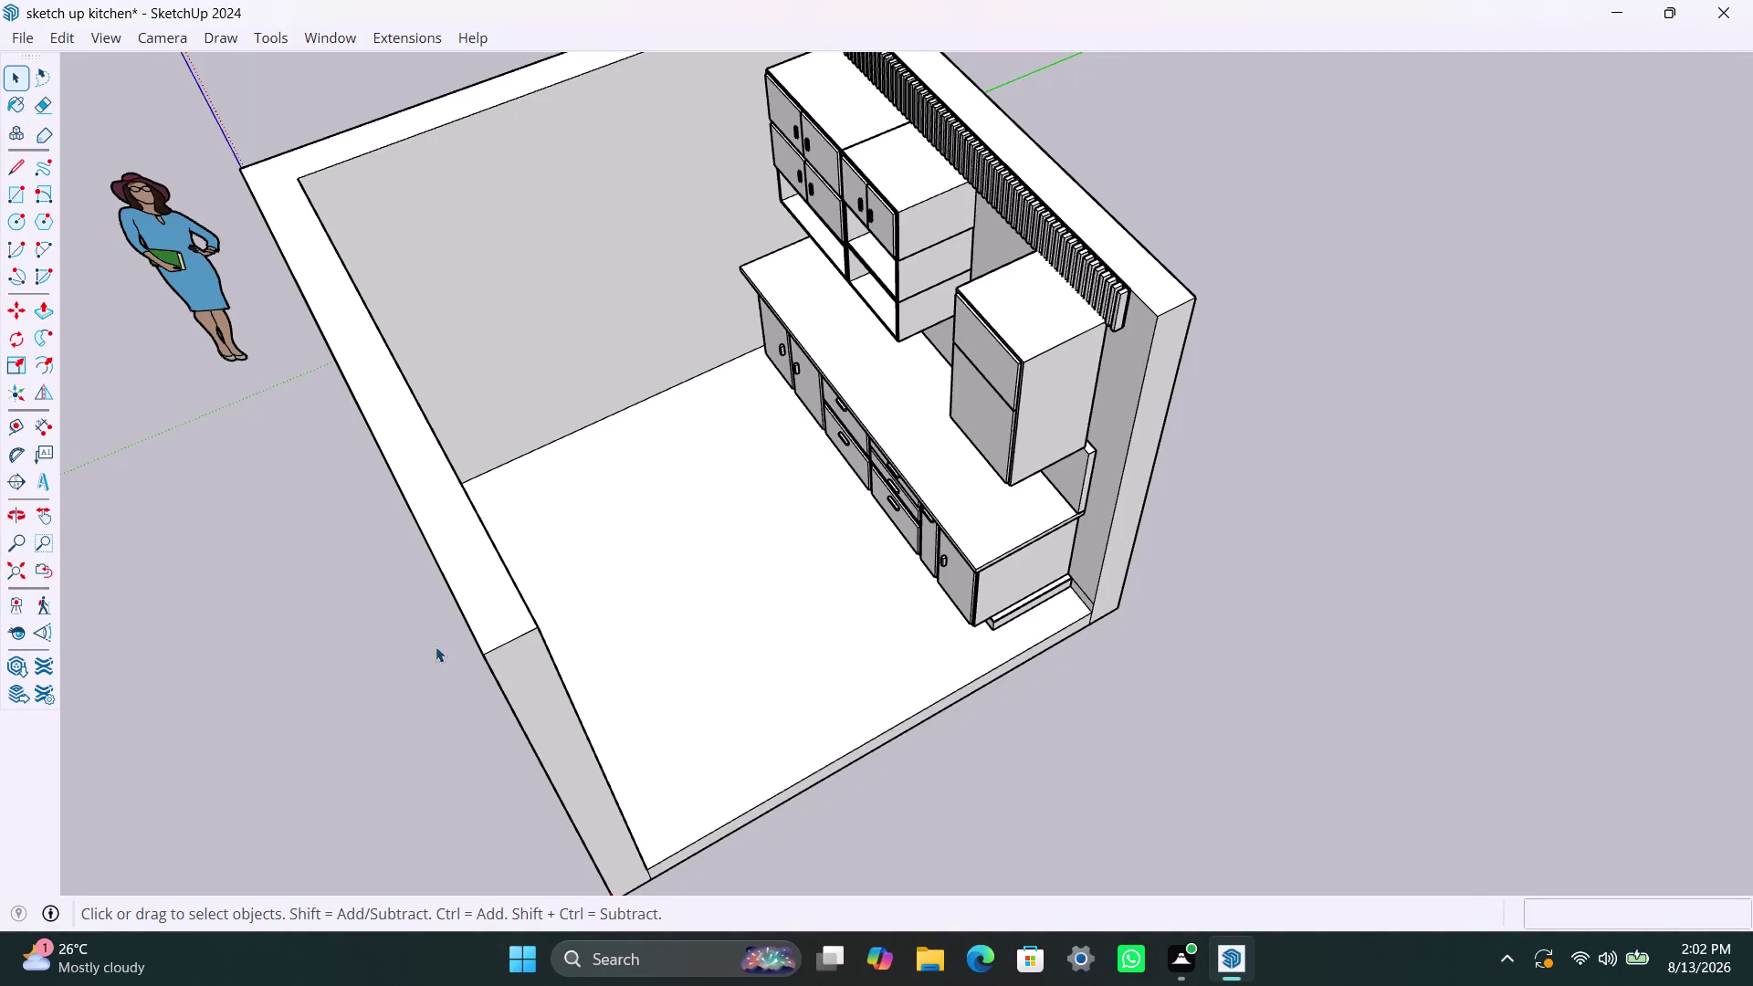
Frame the floor corner by the cabinet end and place a first guide line across the floor.
middle_drag(540, 480, 1469, 582)
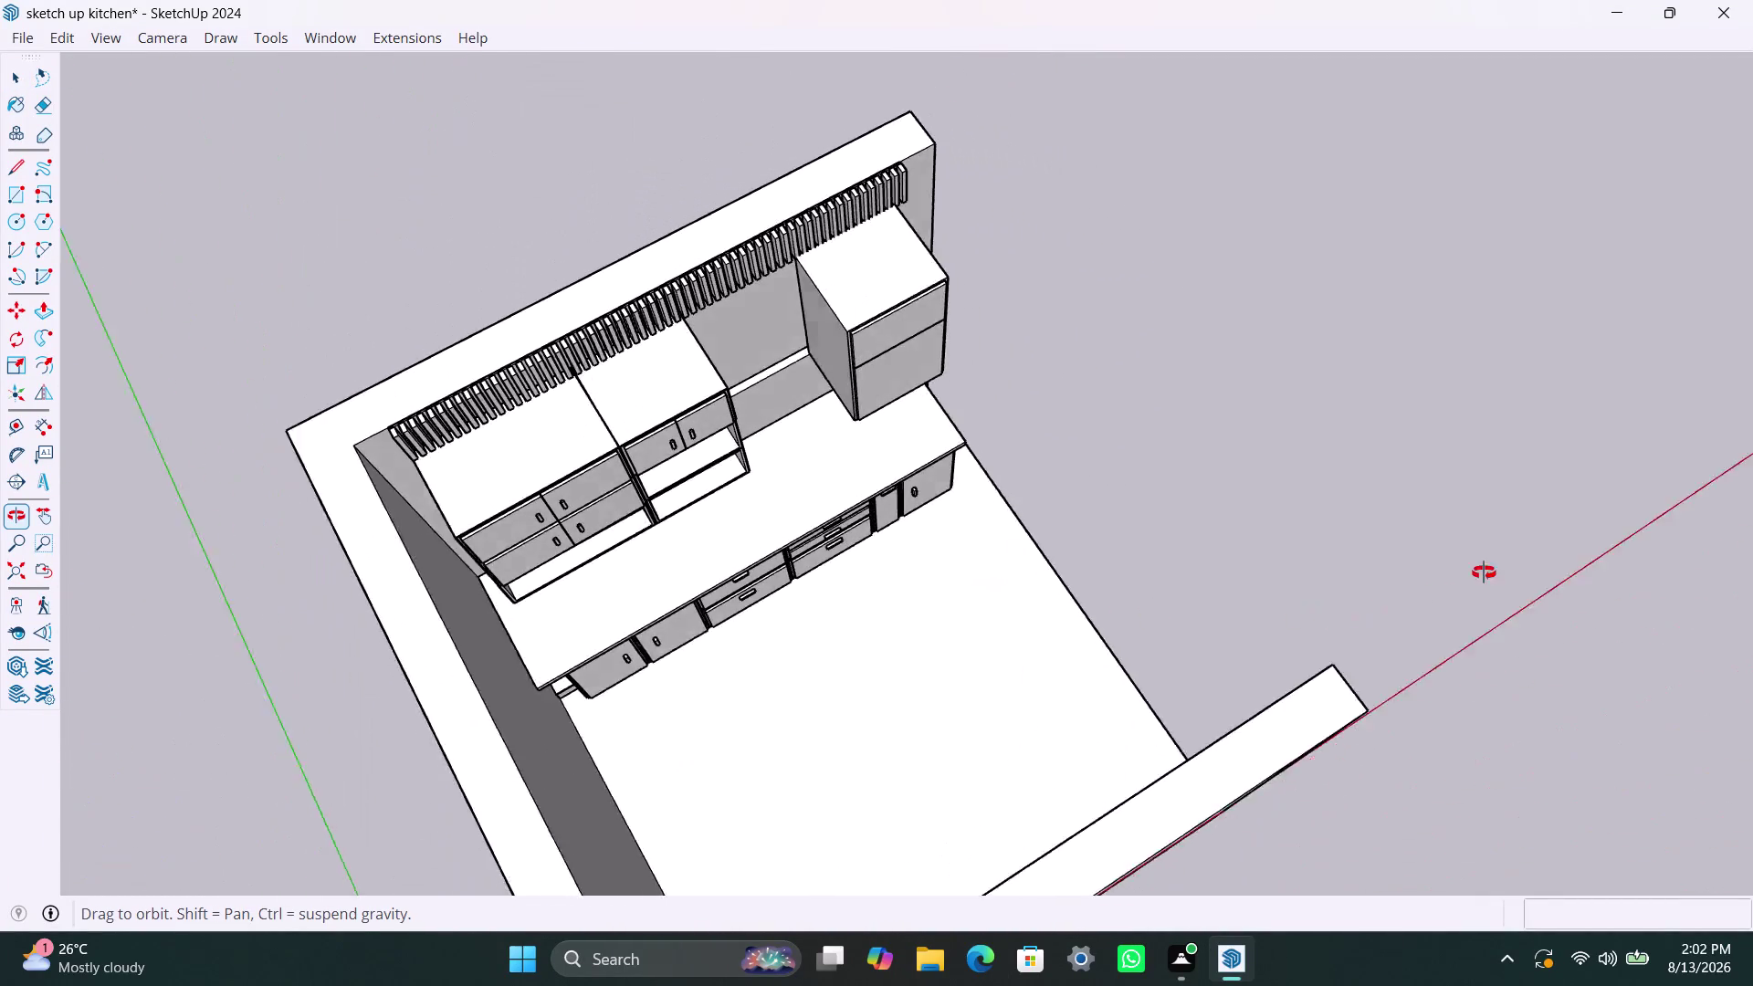
middle_drag(1469, 581, 1488, 568)
middle_drag(1246, 636, 1067, 812)
scroll(up, 3)
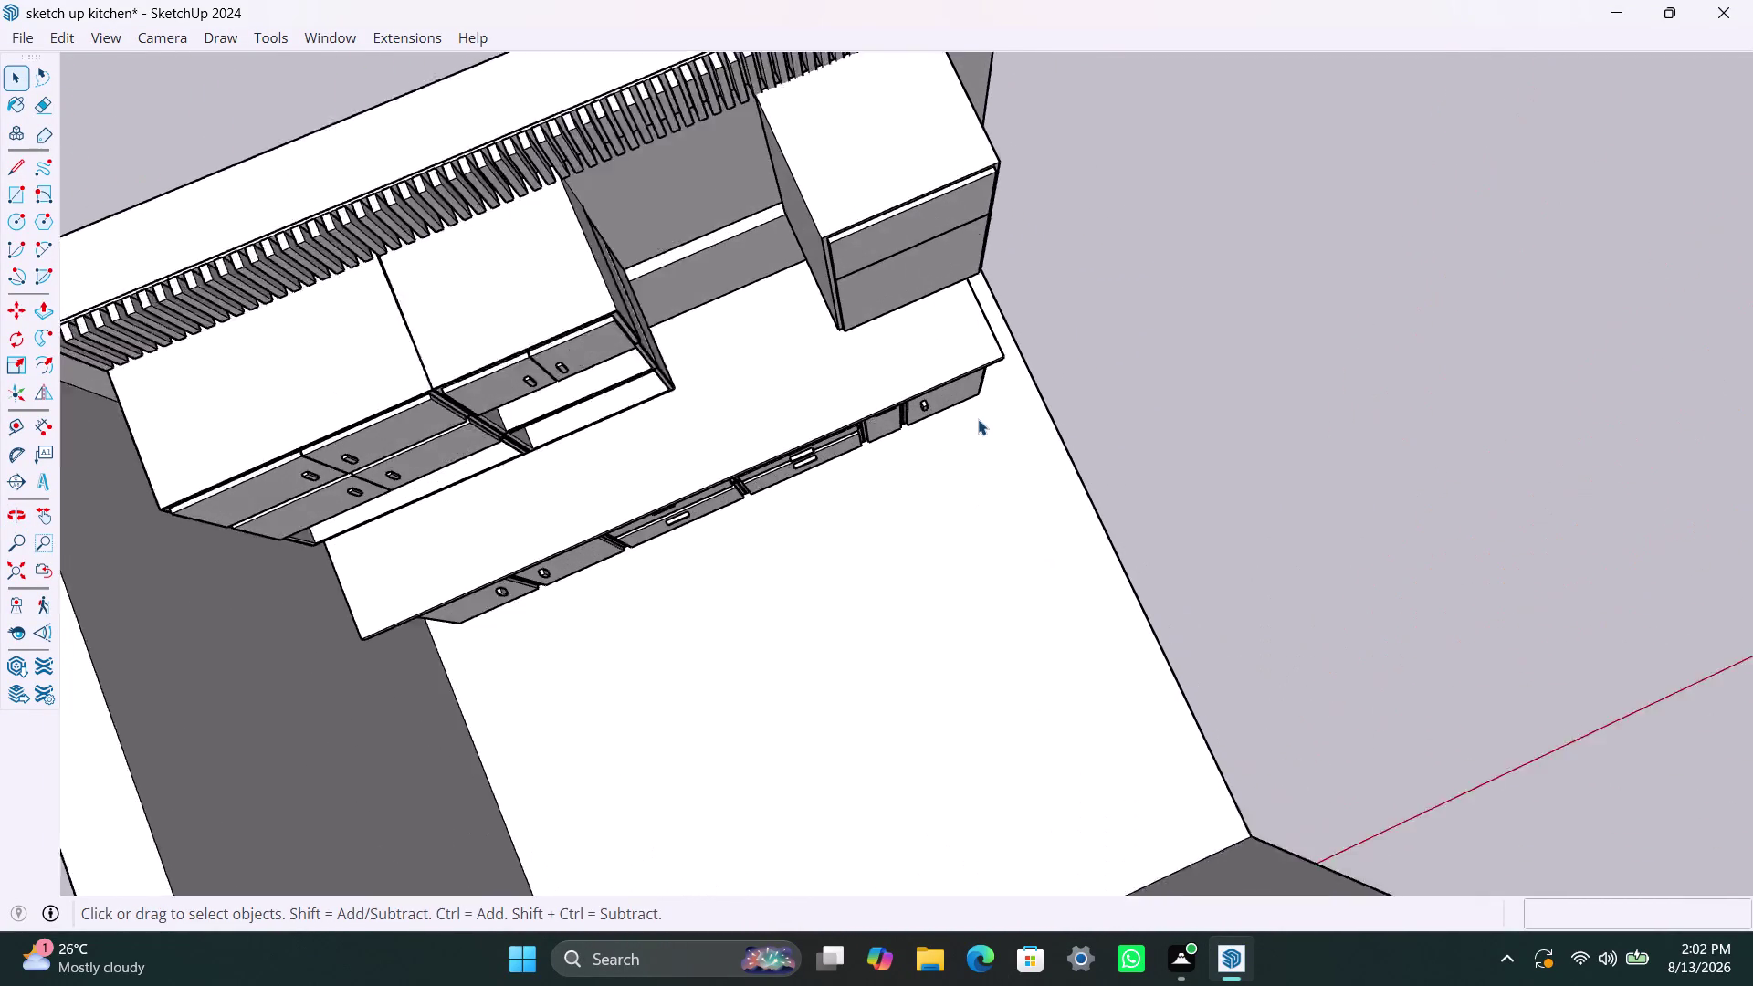
middle_drag(1083, 643, 652, 465)
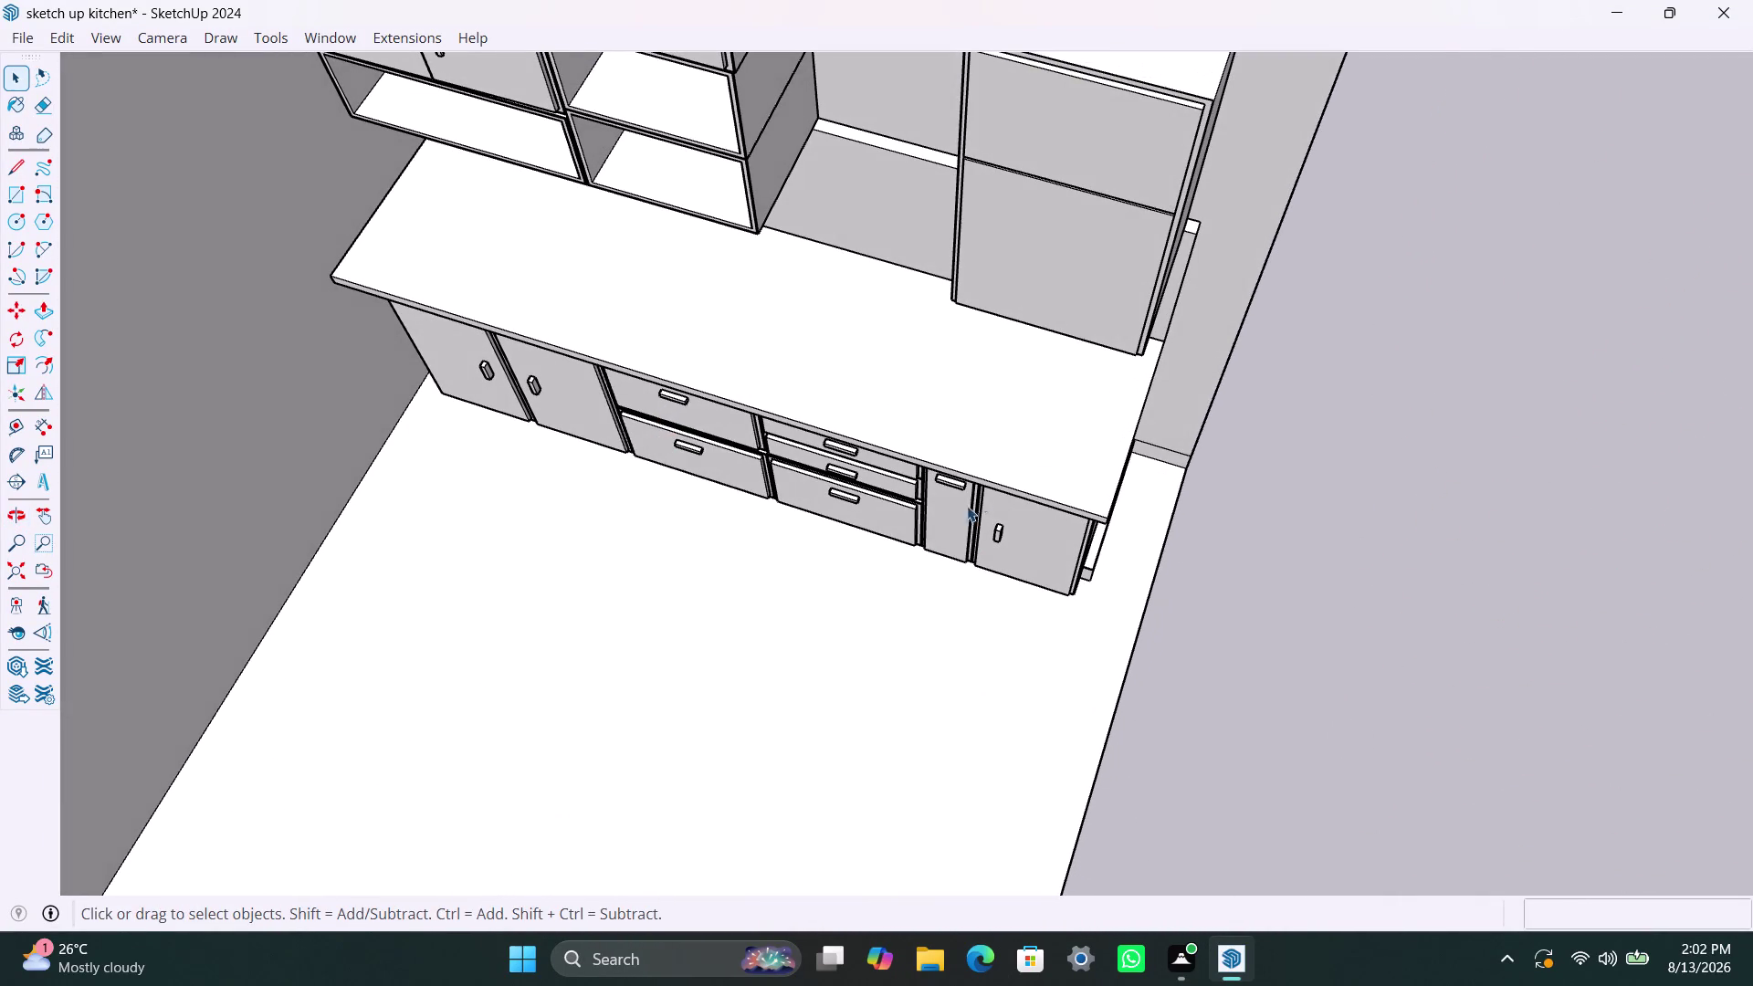
scroll(up, 3)
middle_drag(1111, 605, 1039, 601)
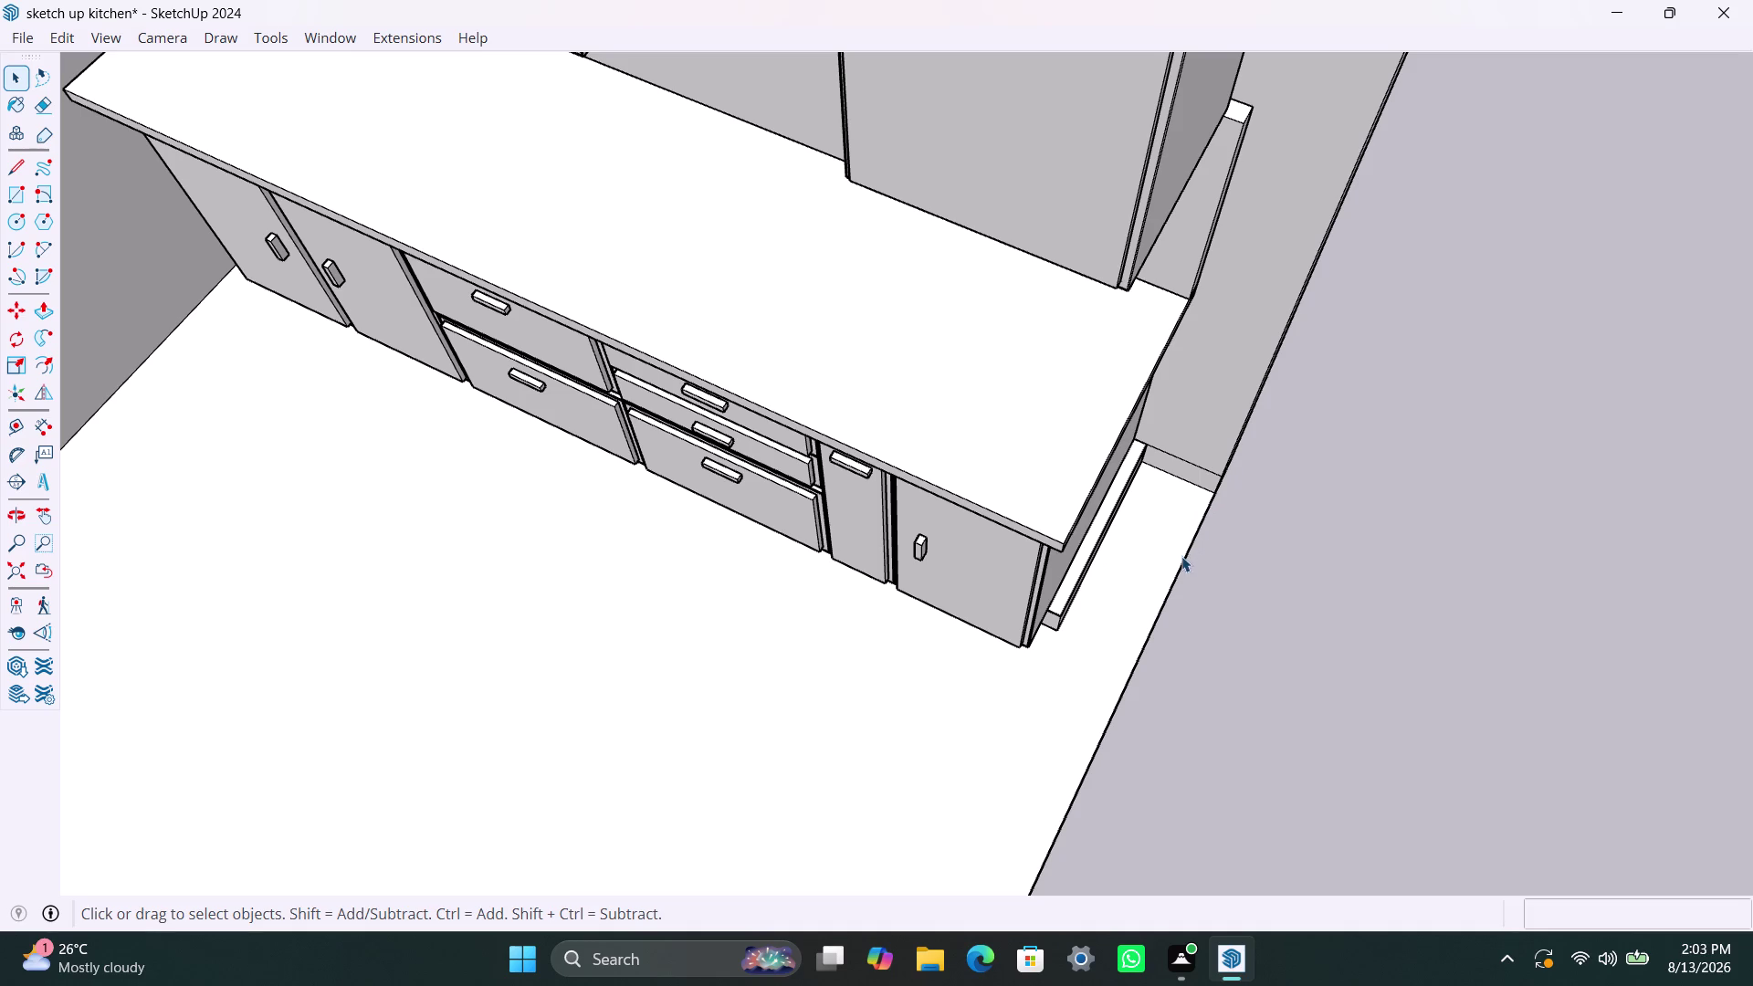
scroll(down, 3)
middle_drag(1262, 566, 1114, 538)
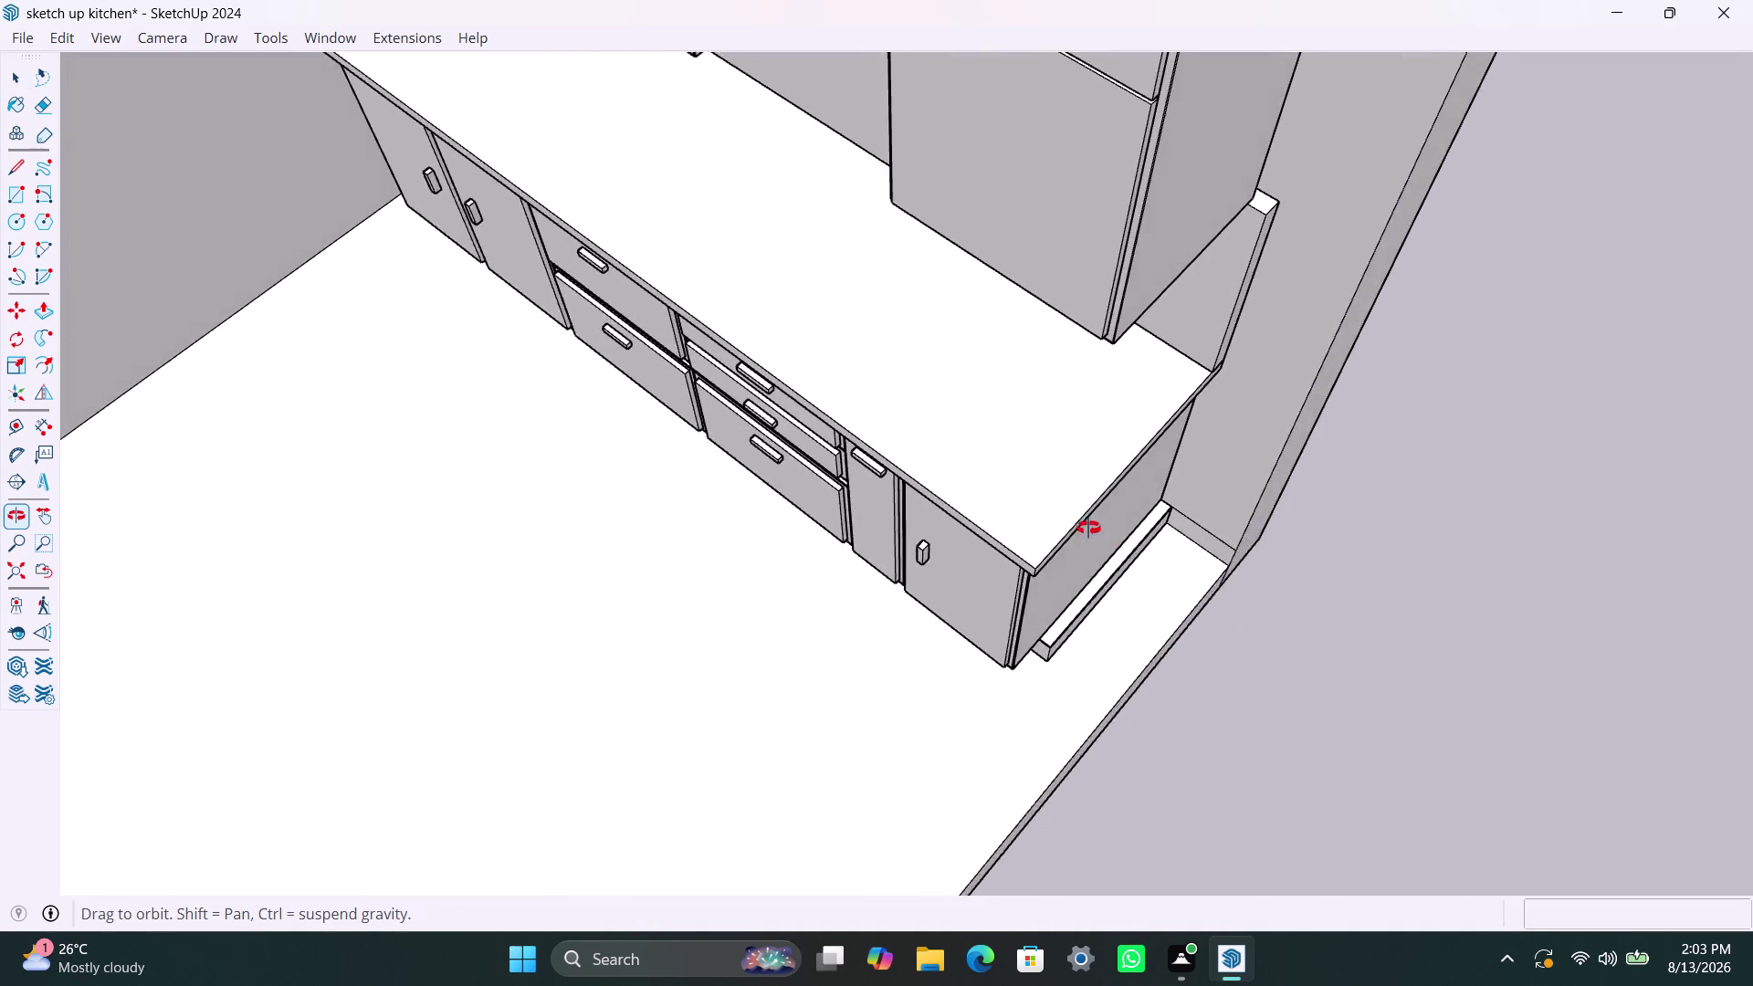
middle_drag(1114, 537, 1054, 518)
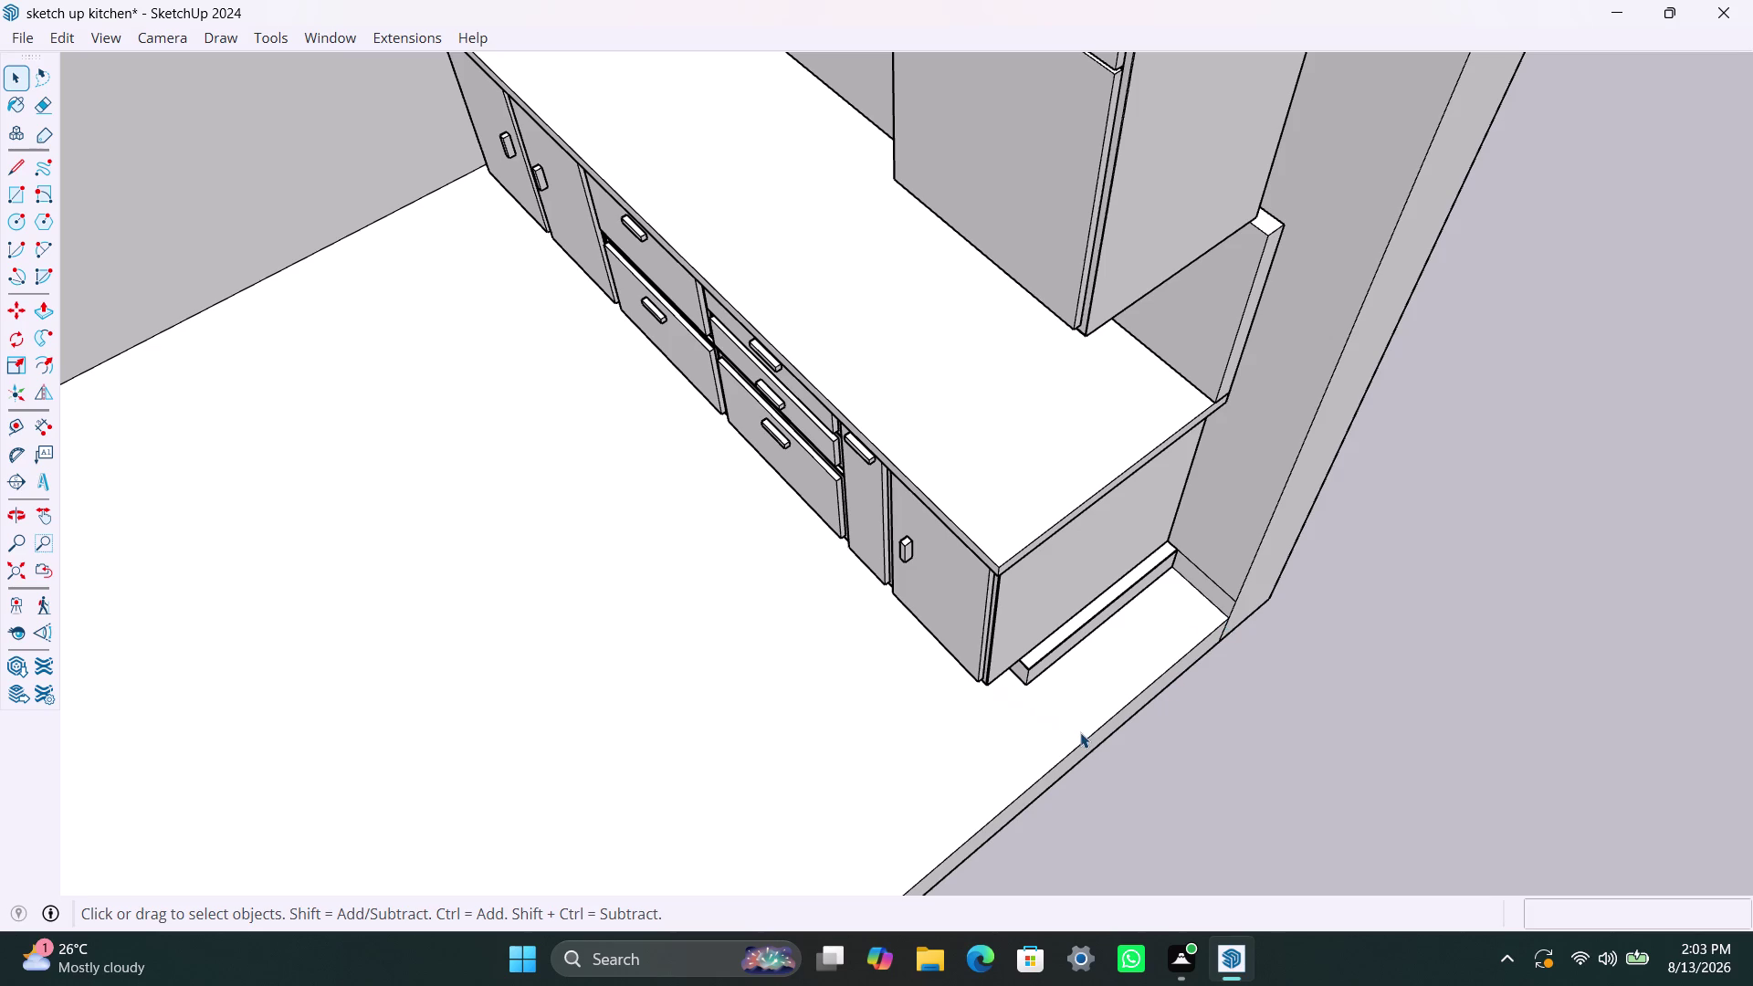
scroll(down, 3)
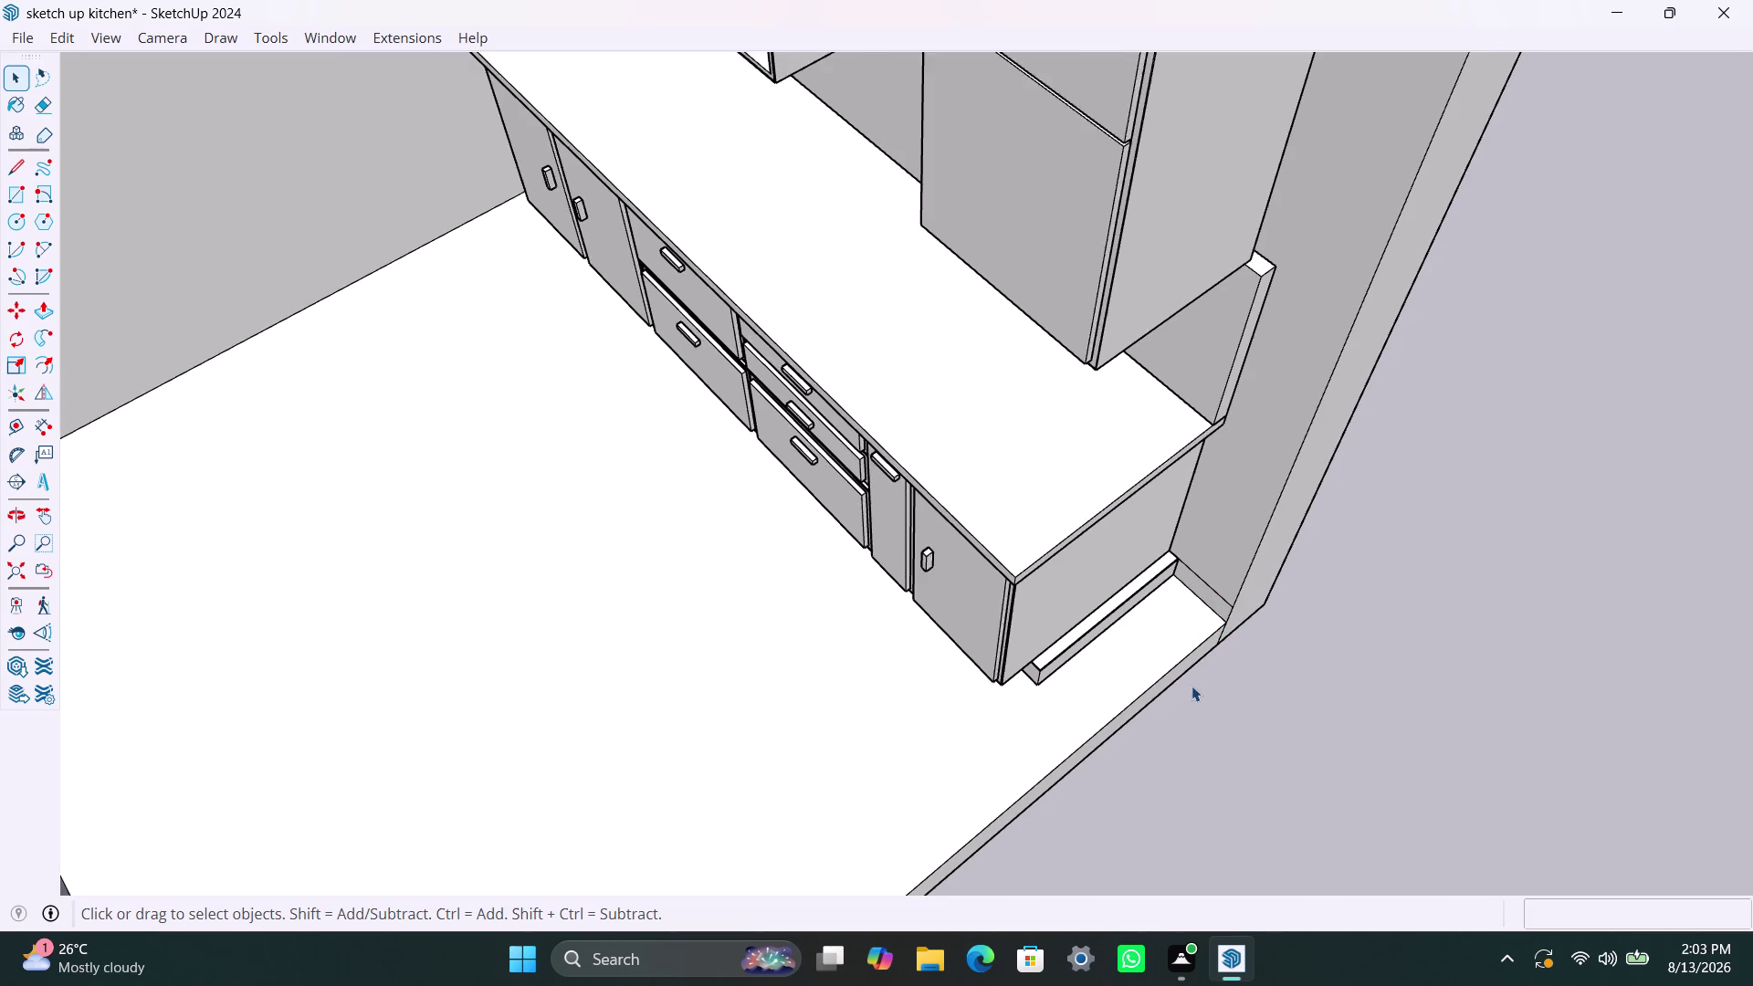
scroll(down, 3)
middle_drag(1199, 683, 1022, 606)
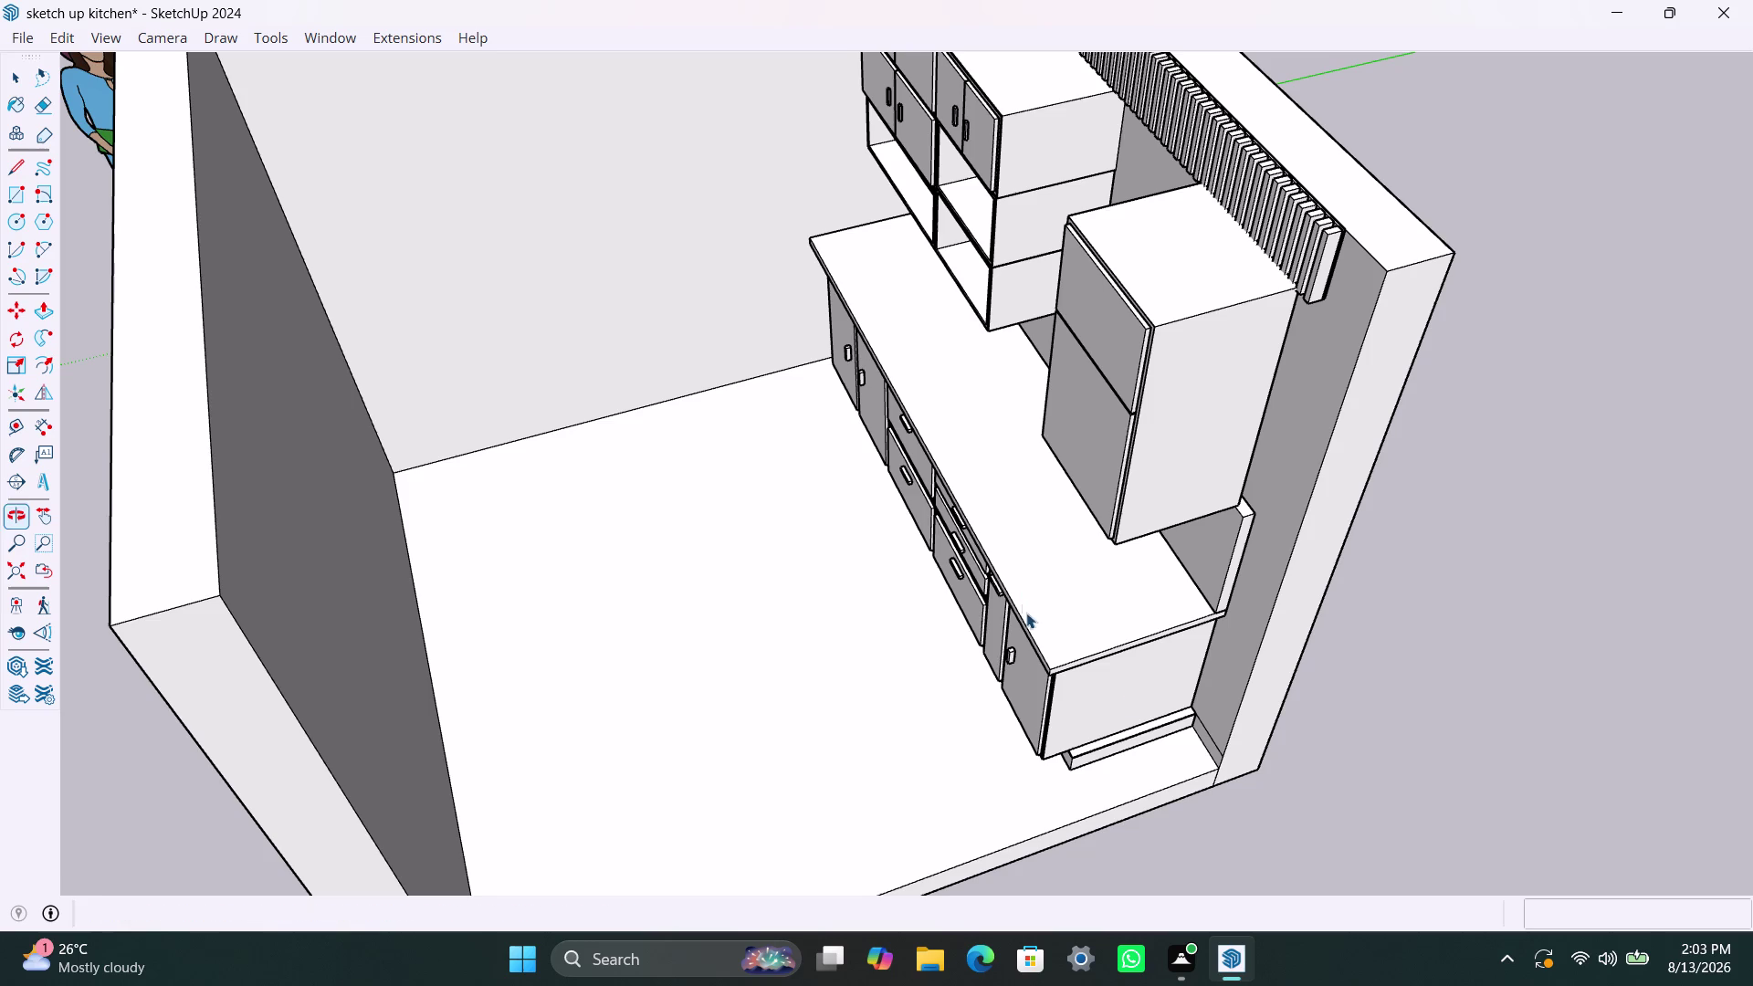
scroll(up, 3)
middle_drag(1244, 710, 1153, 707)
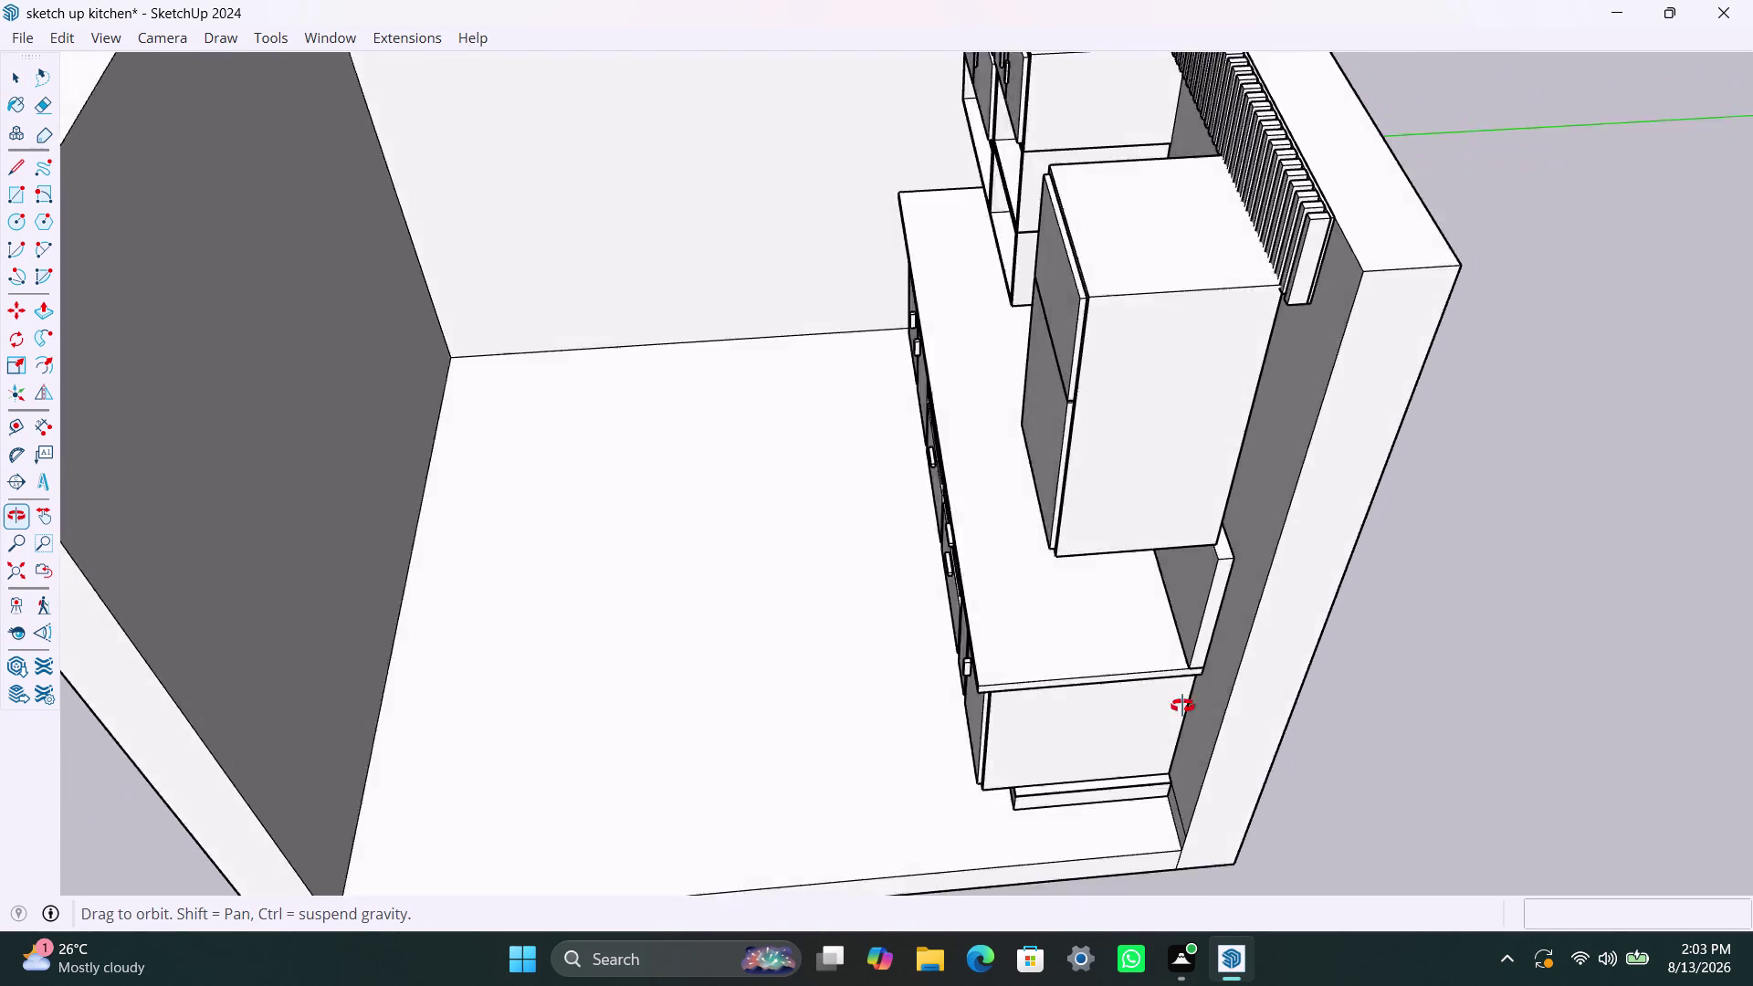
middle_drag(1153, 706, 1435, 709)
scroll(up, 3)
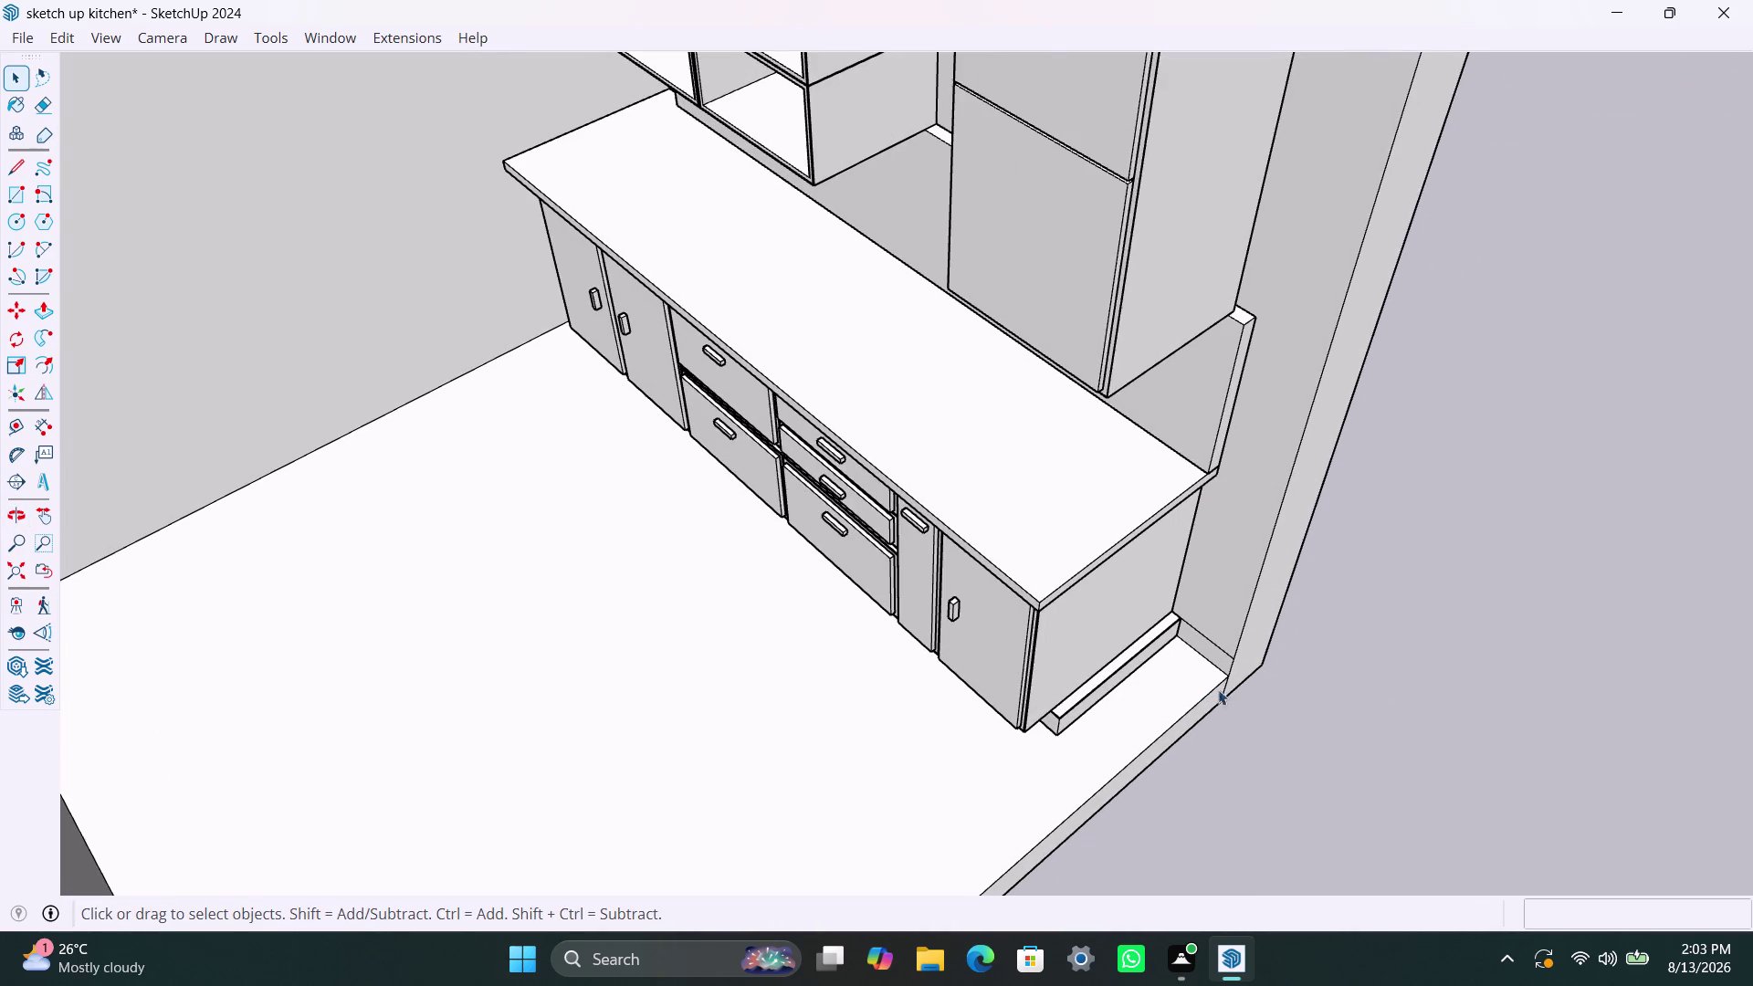
scroll(up, 3)
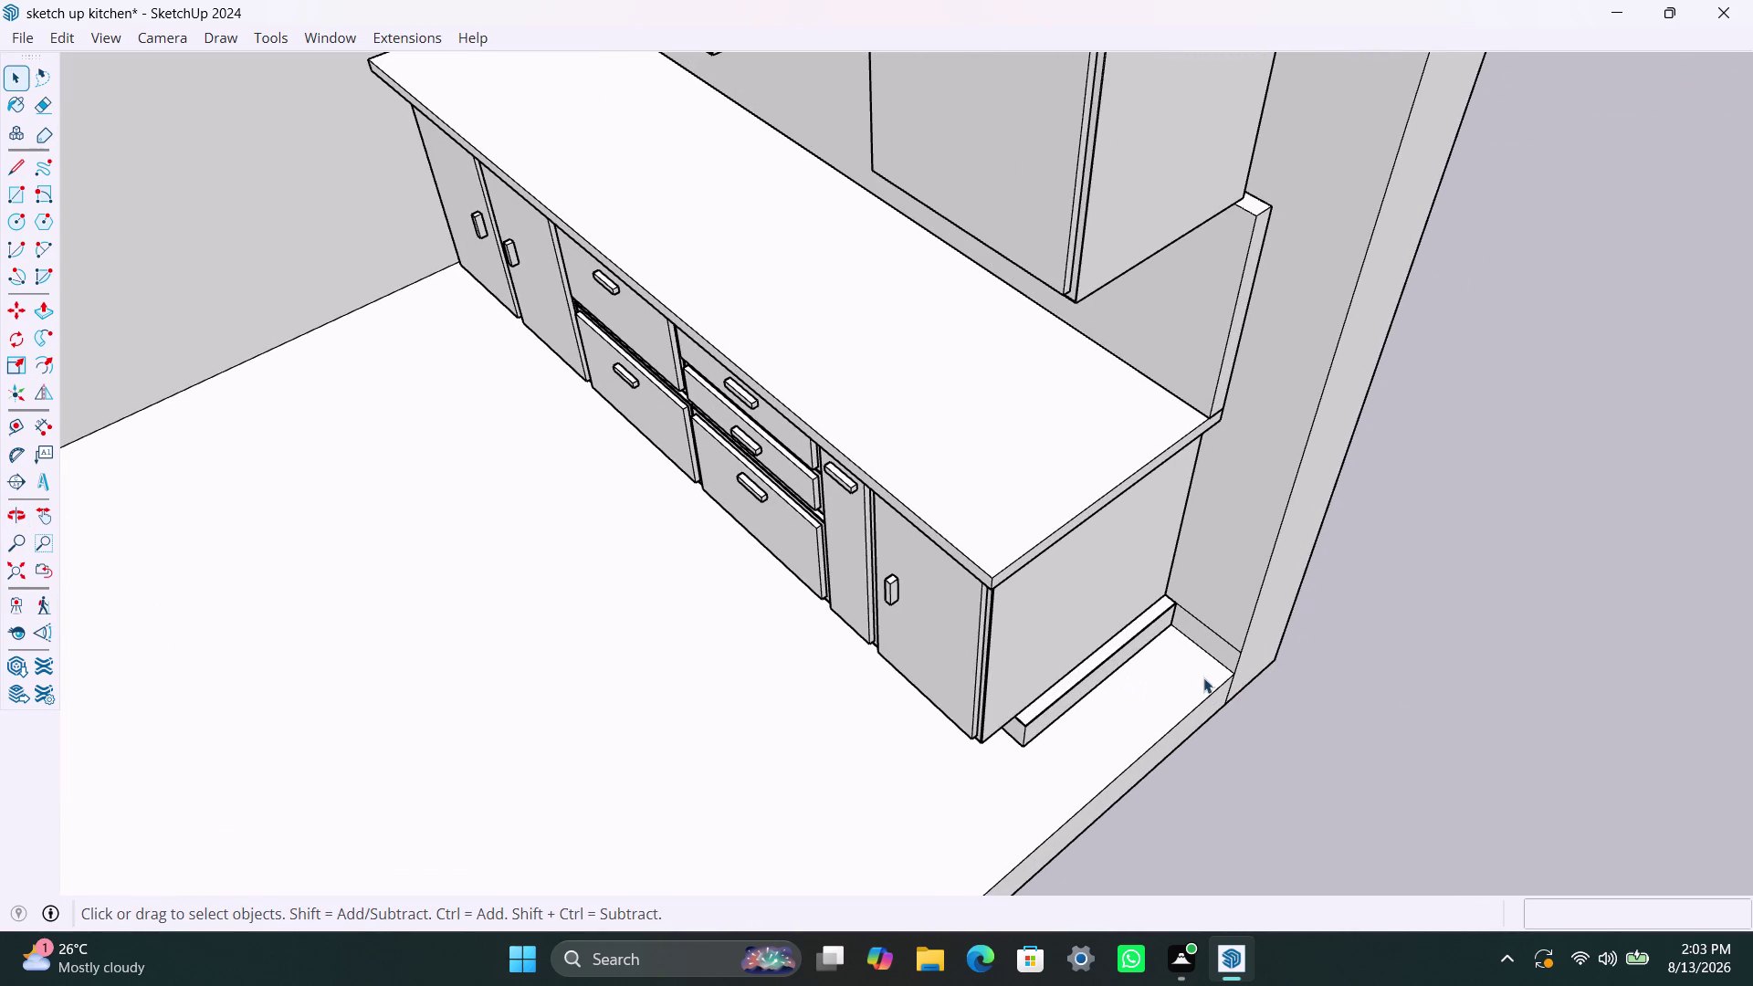
scroll(down, 3)
middle_drag(1217, 680, 1092, 623)
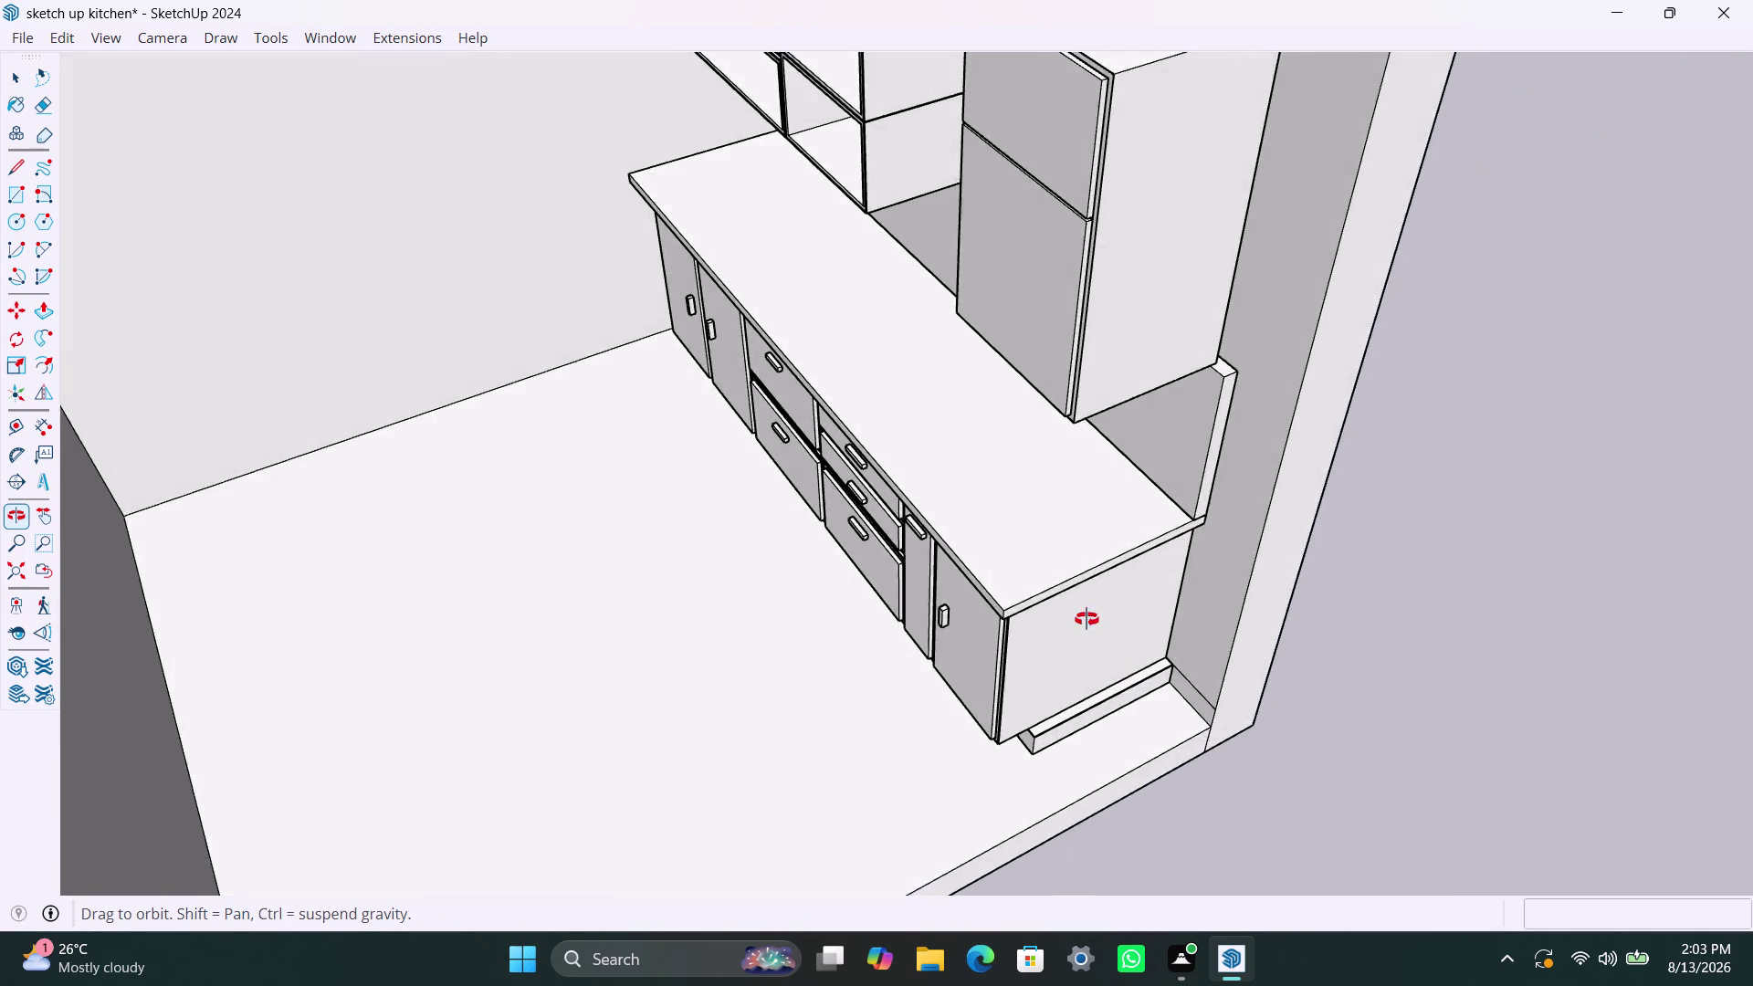
middle_drag(1091, 624, 1230, 747)
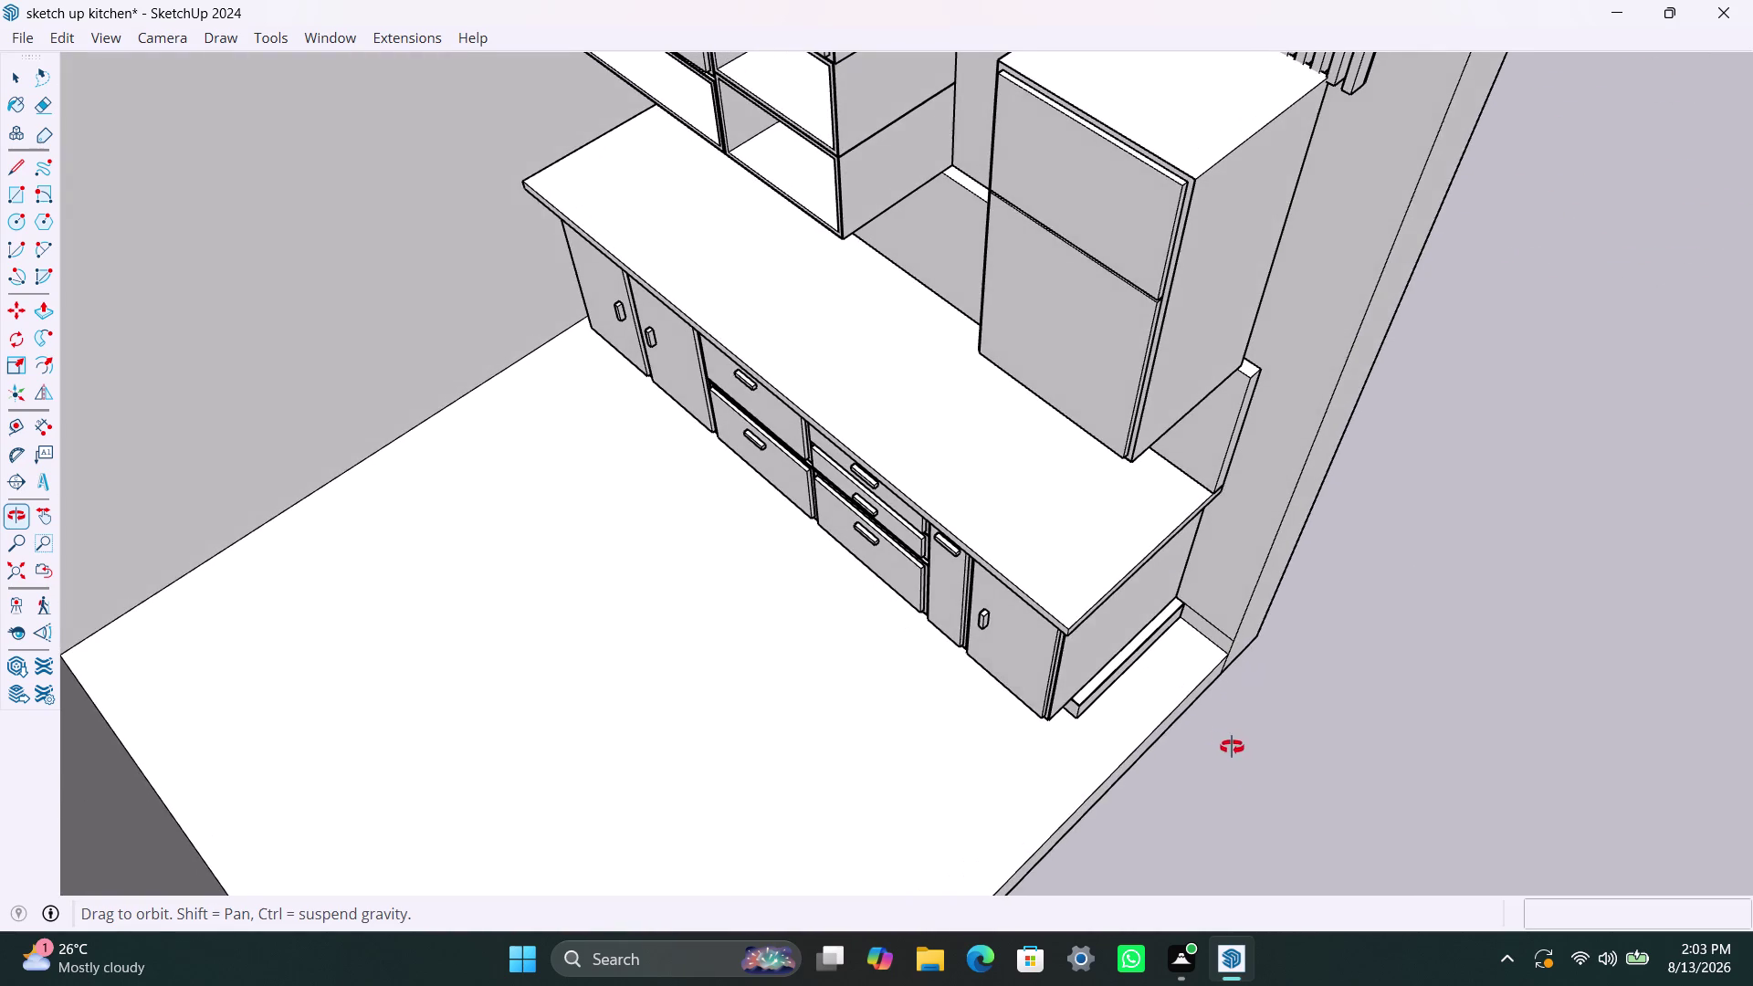
middle_drag(1229, 748, 1233, 746)
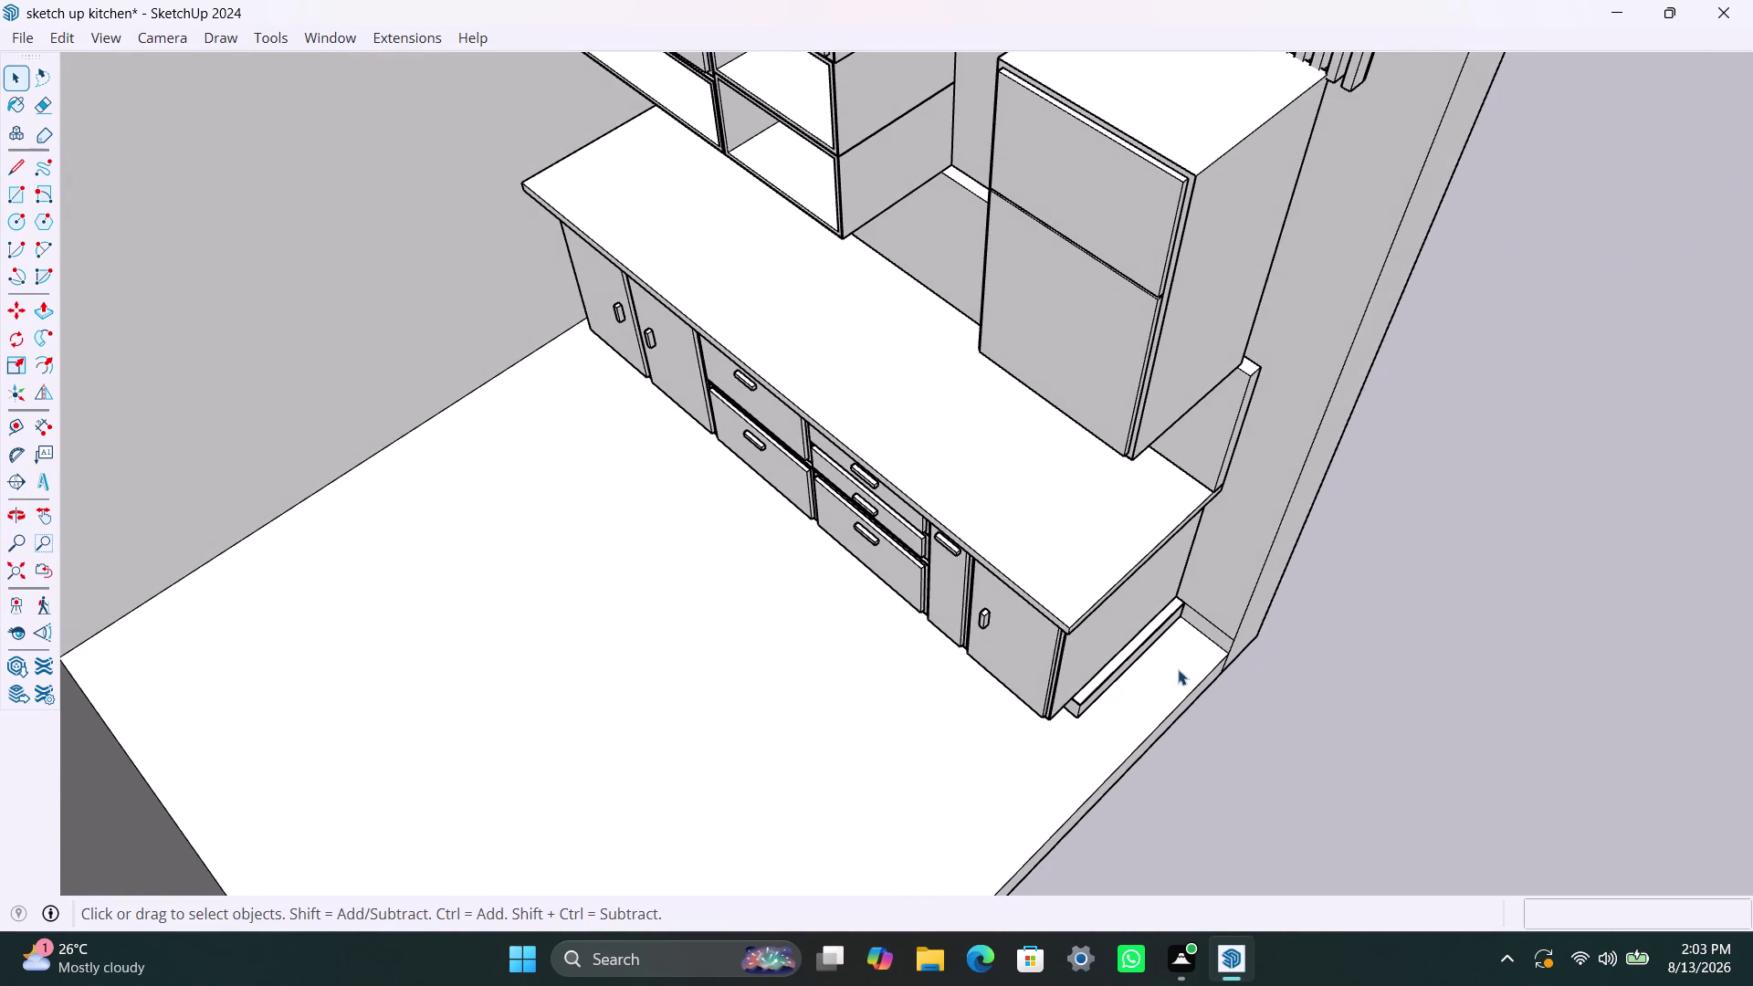
key(t)
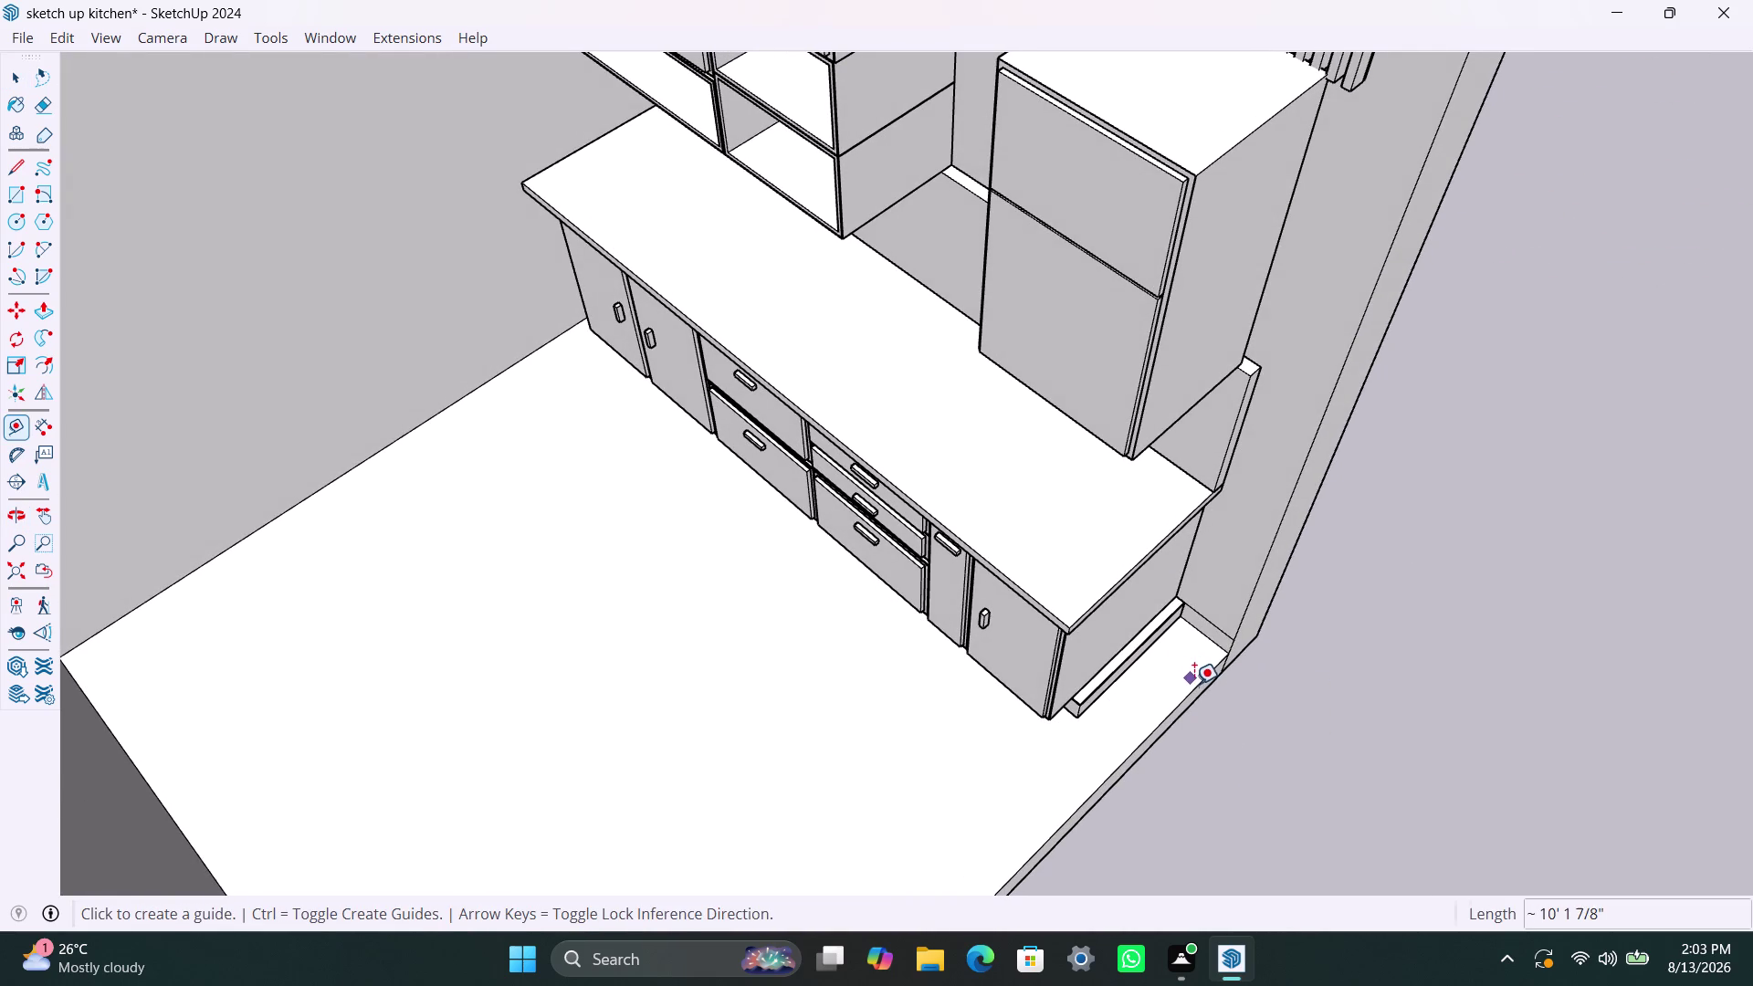
click(1195, 686)
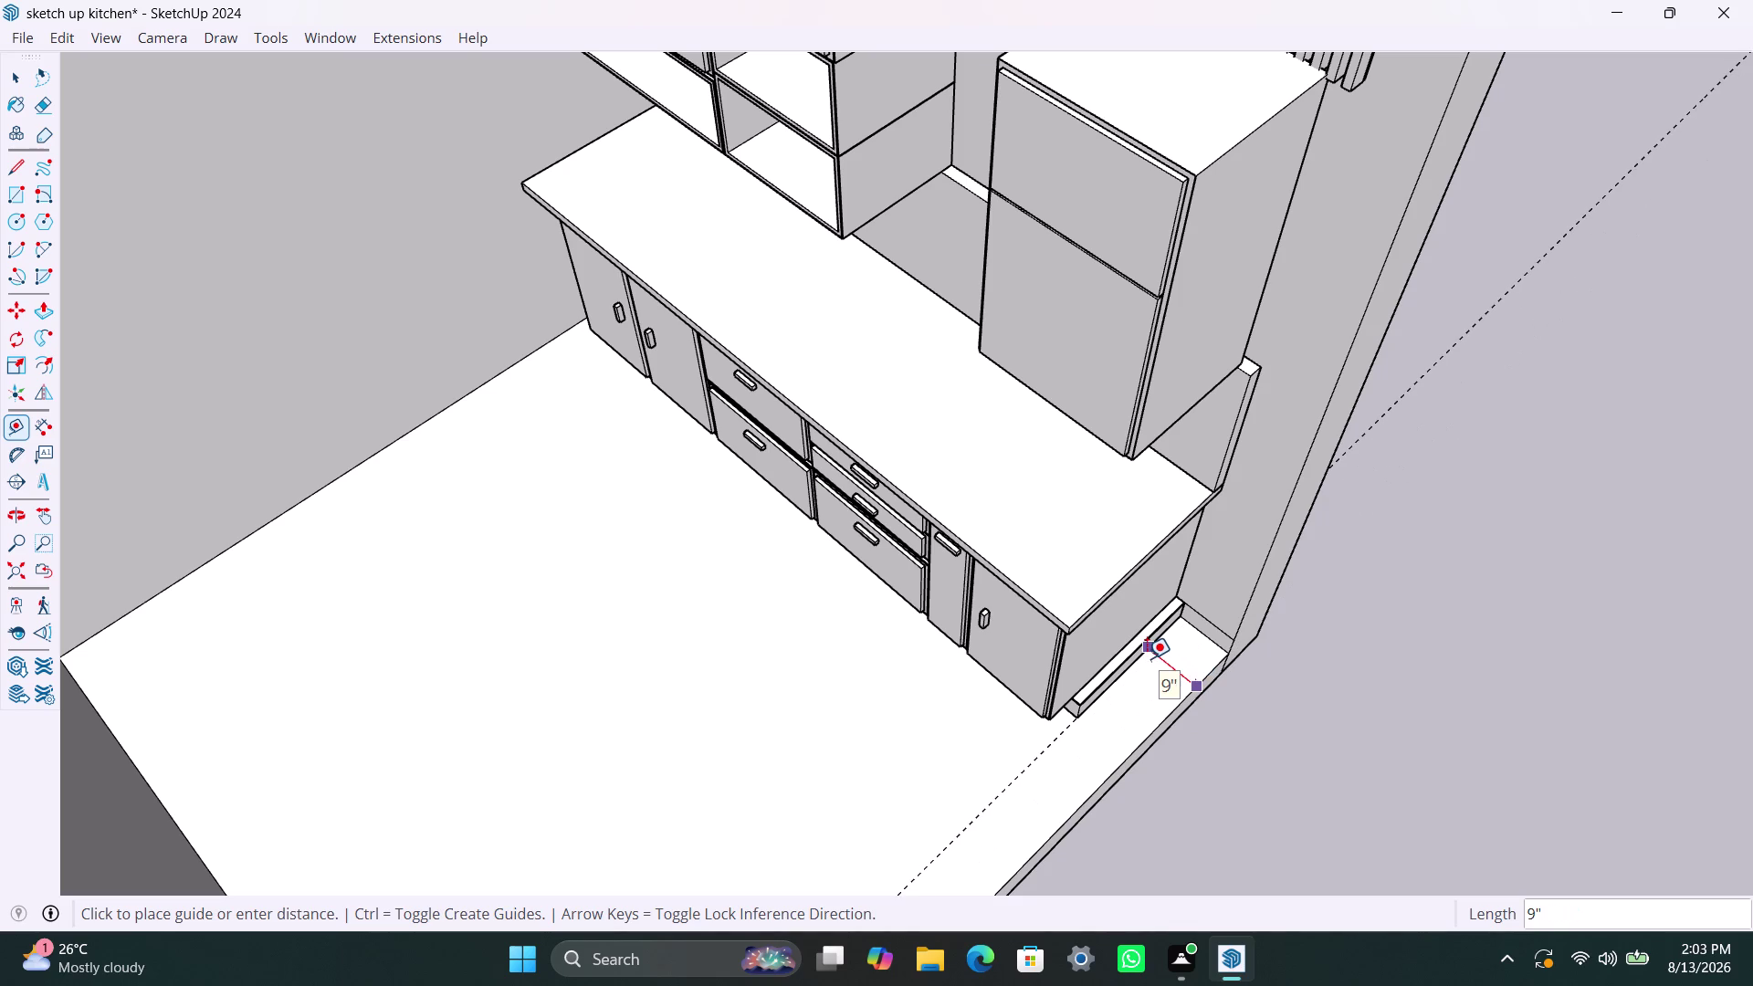
click(1147, 659)
key(space)
scroll(down, 3)
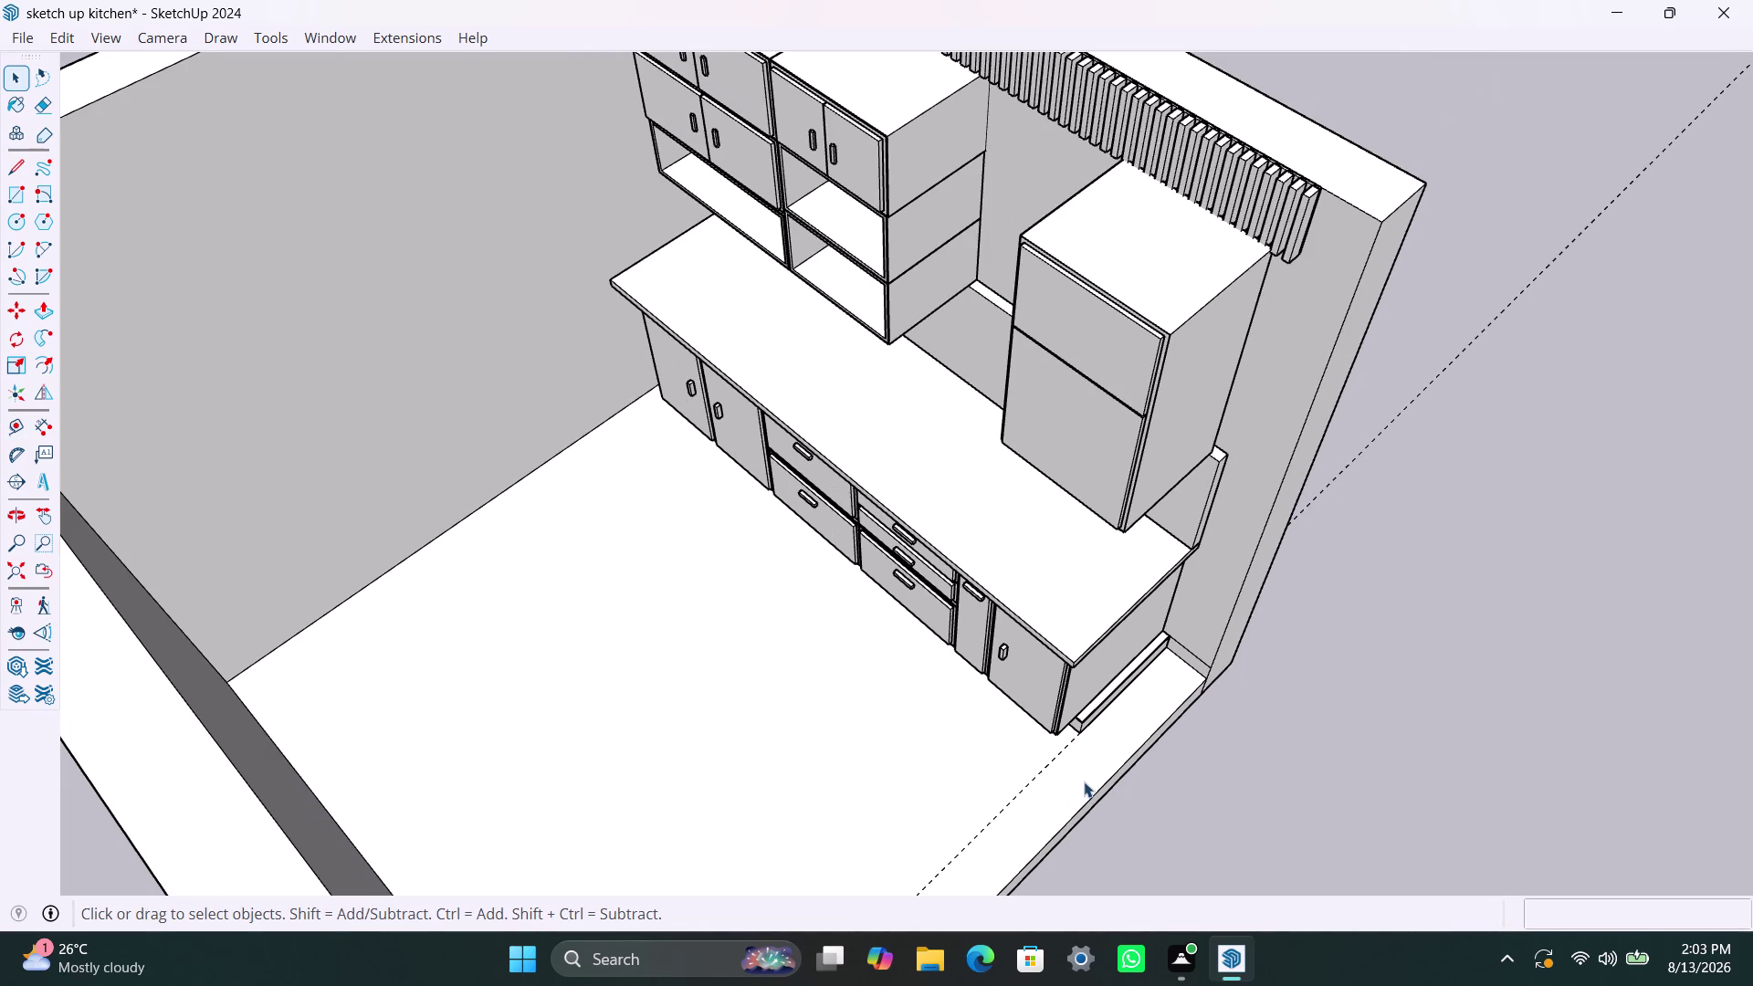
Place a guide line 600mm from the cabinet's floor corner.
key(r)
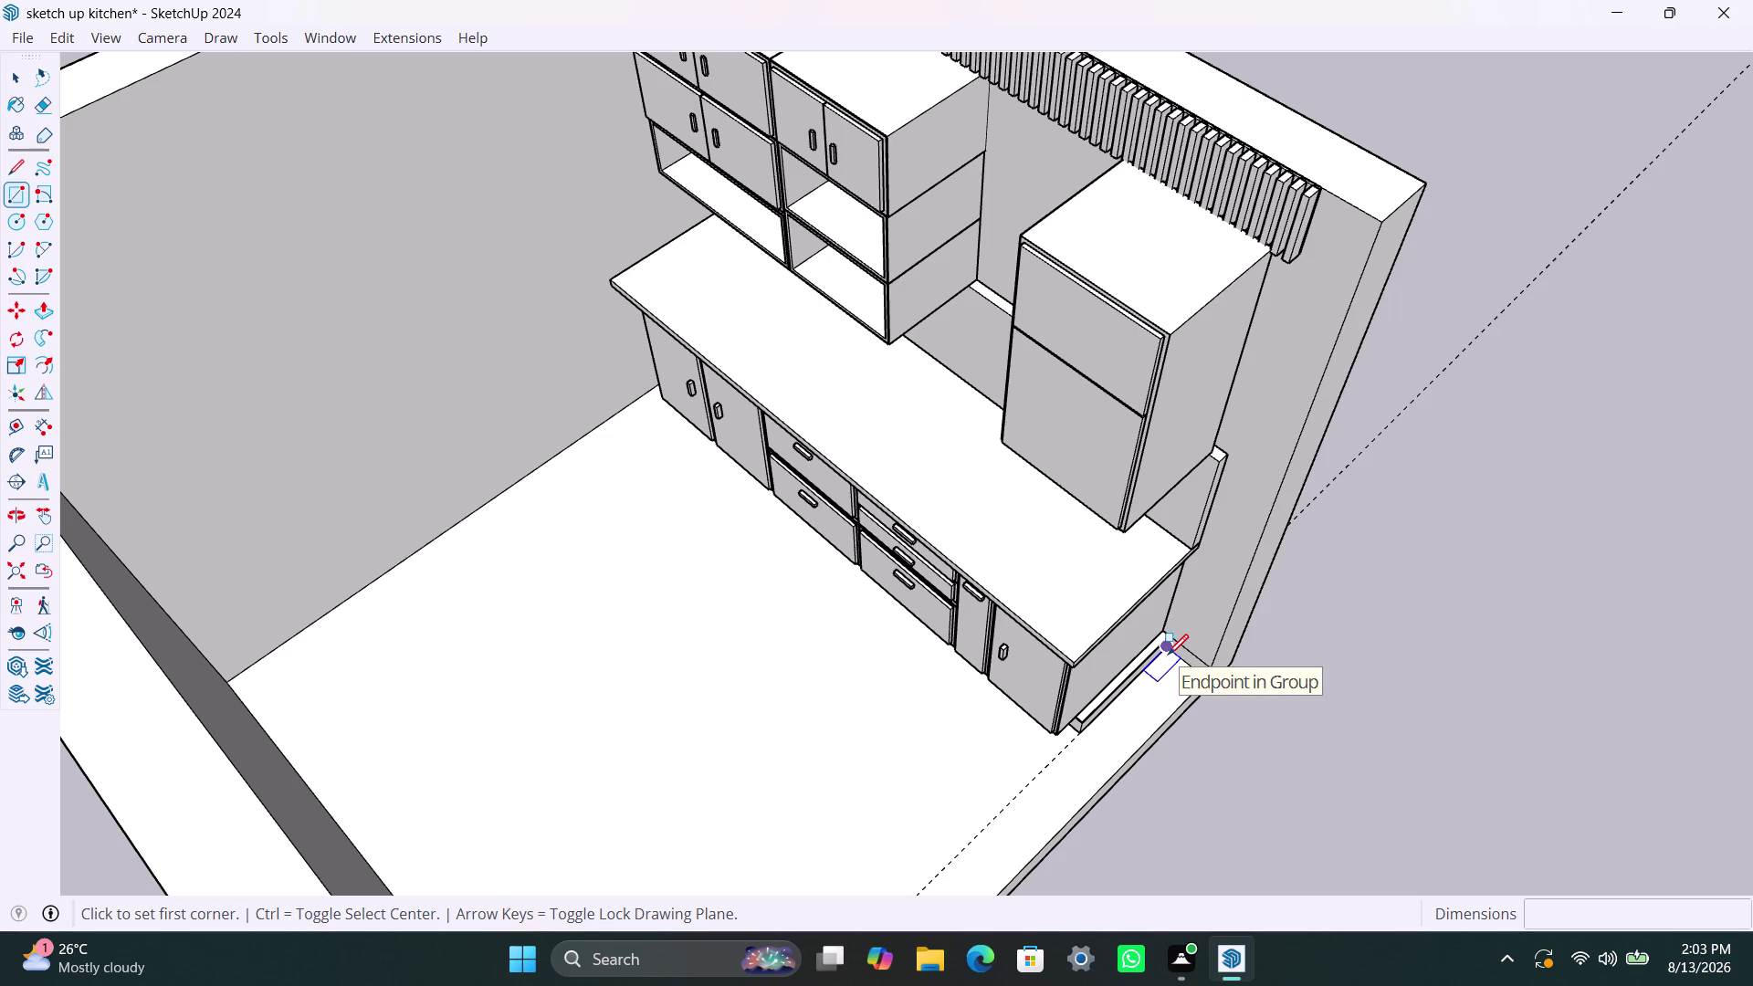
key(space)
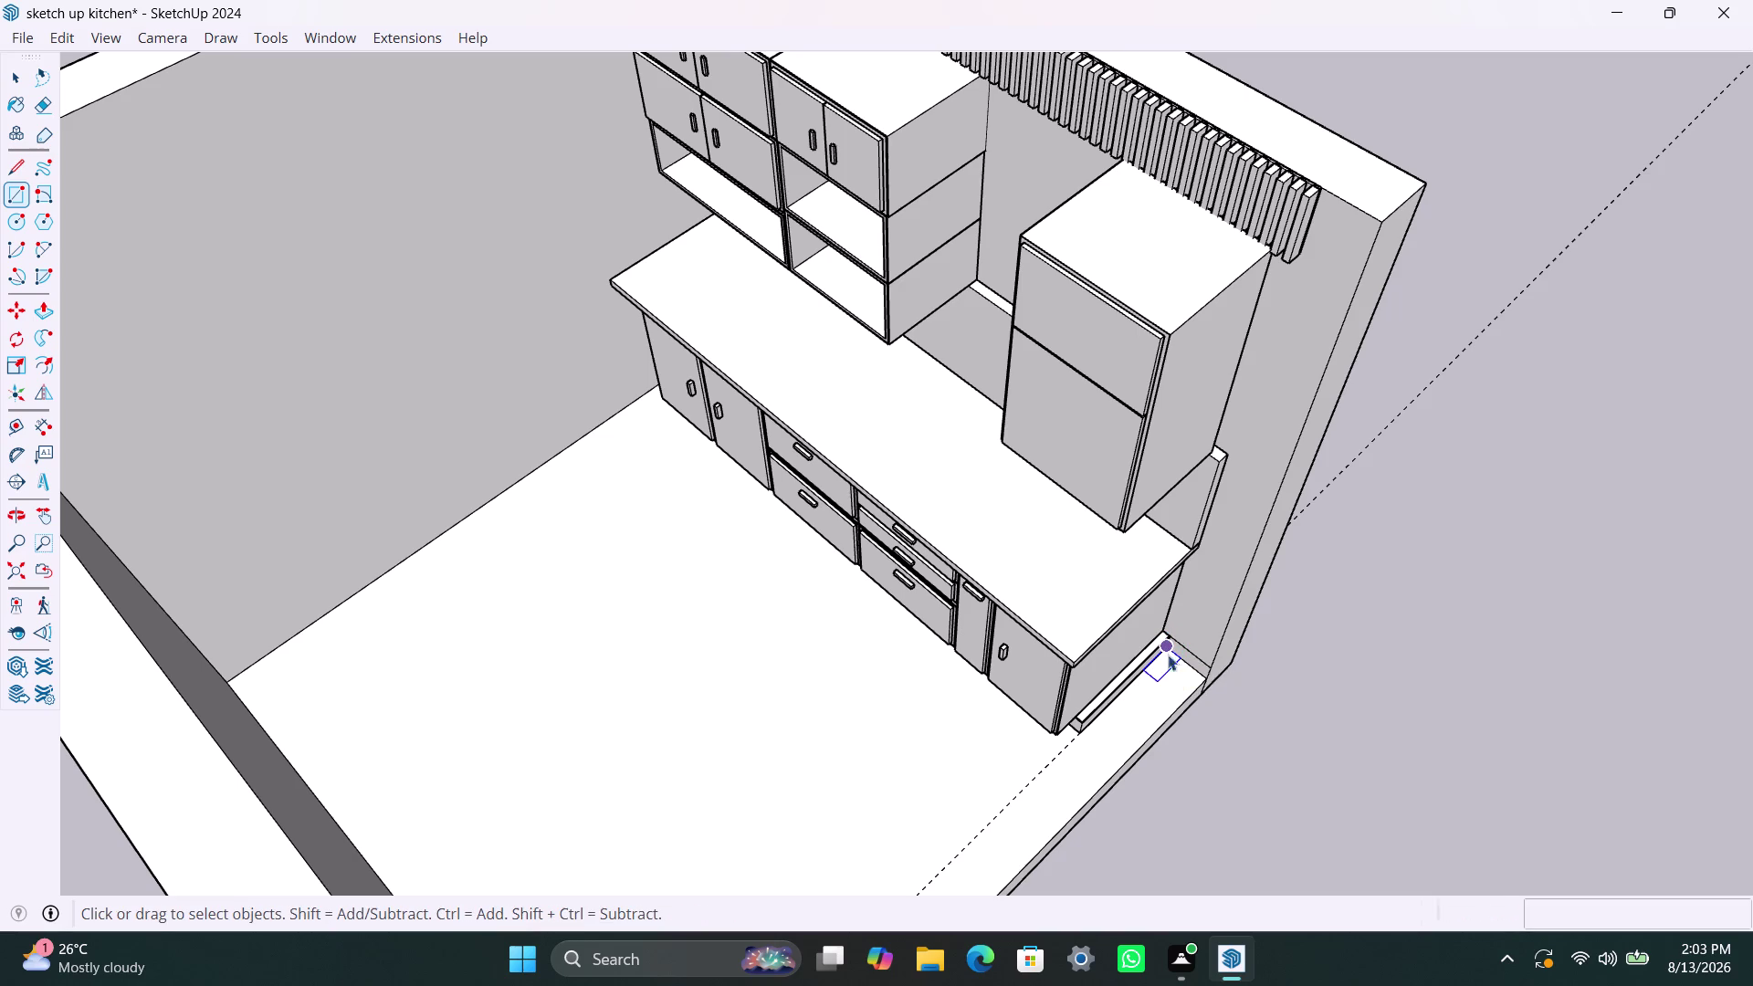
key(l)
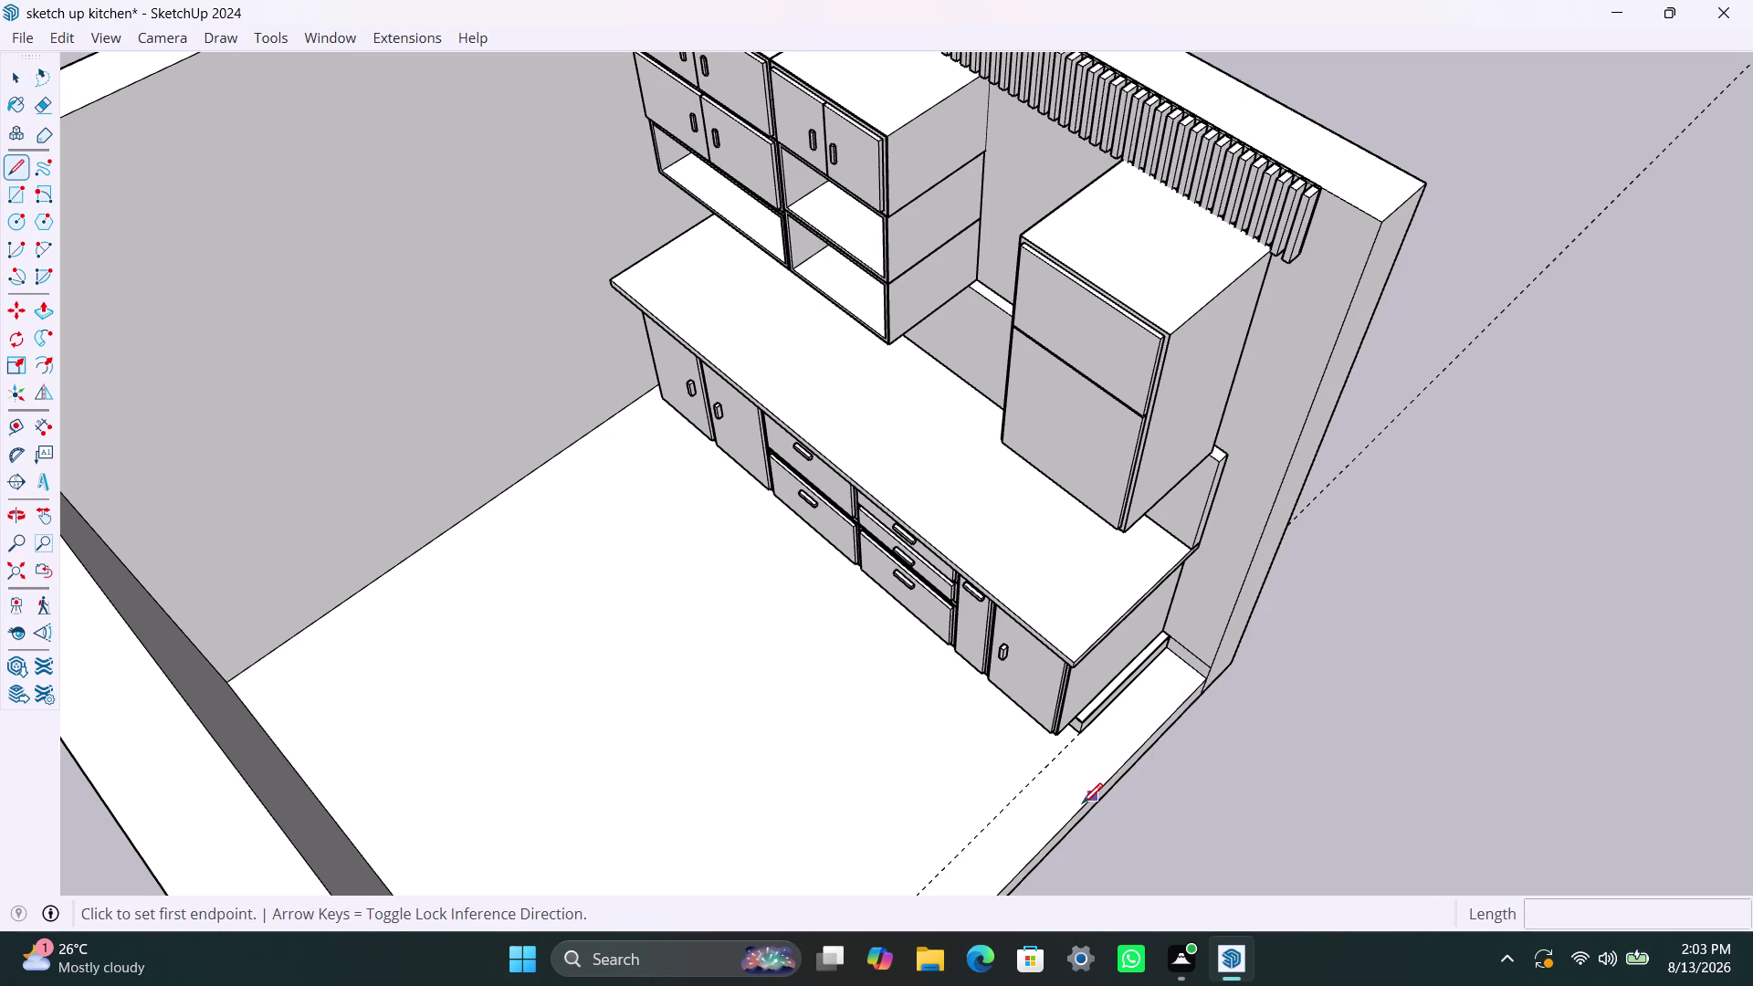
key(space)
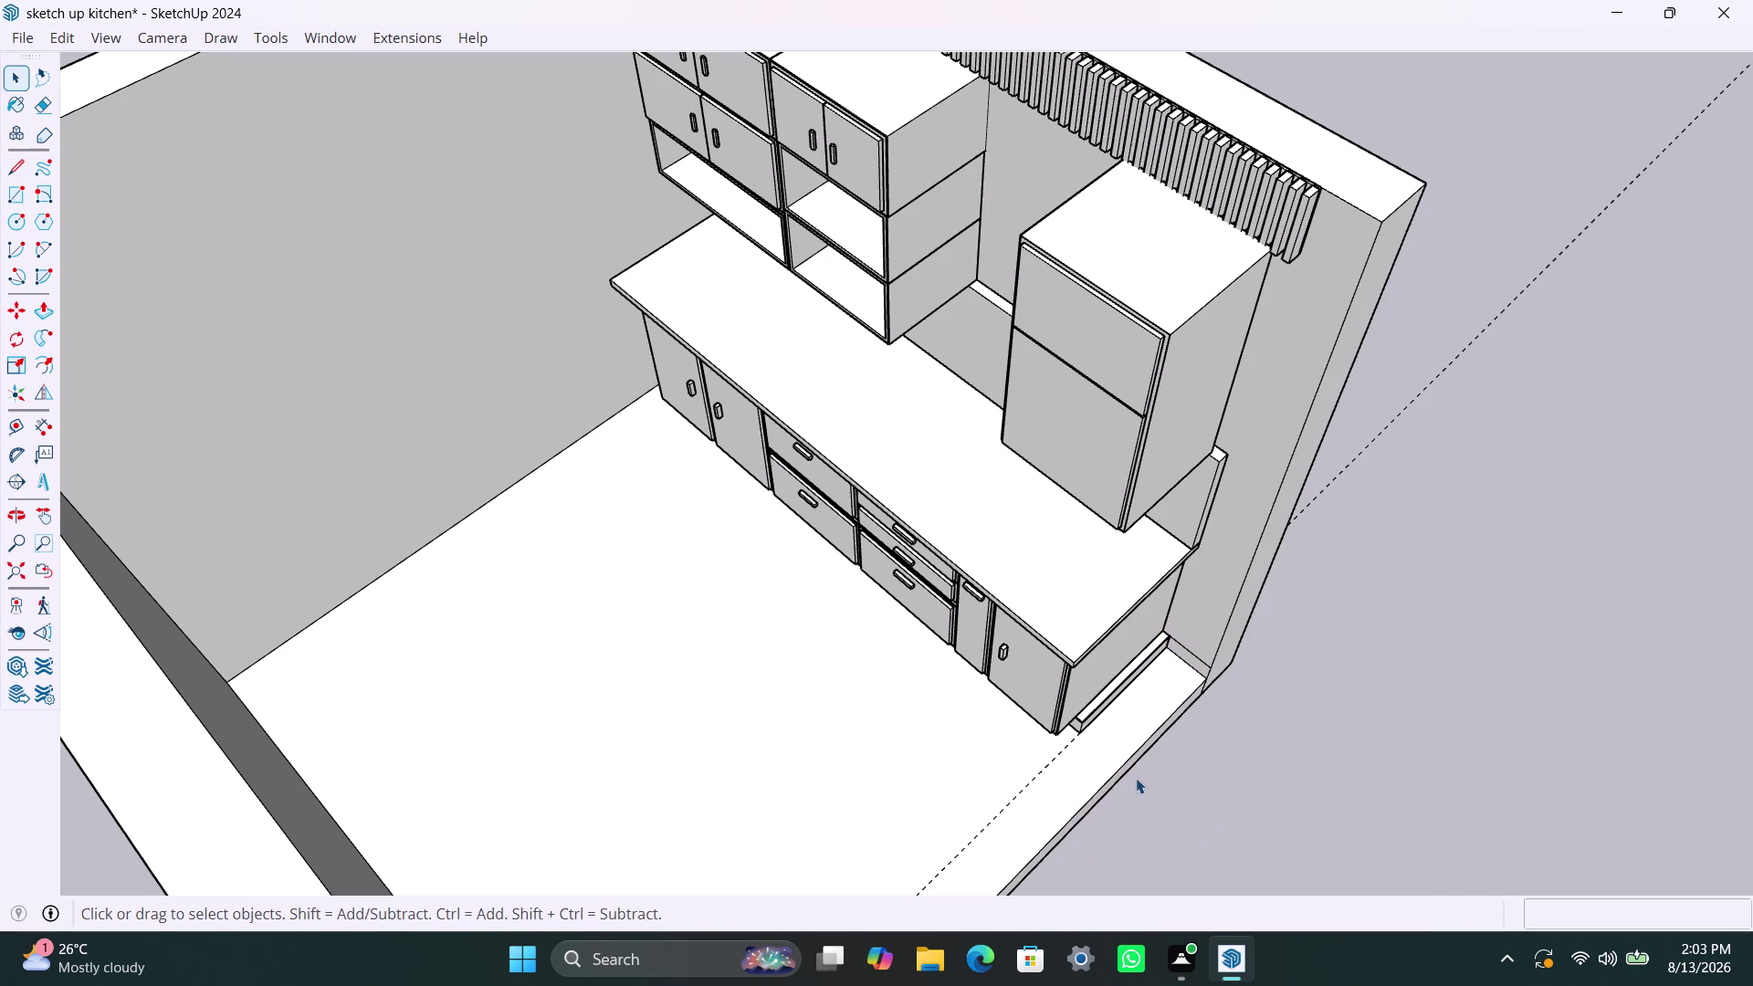
key(t)
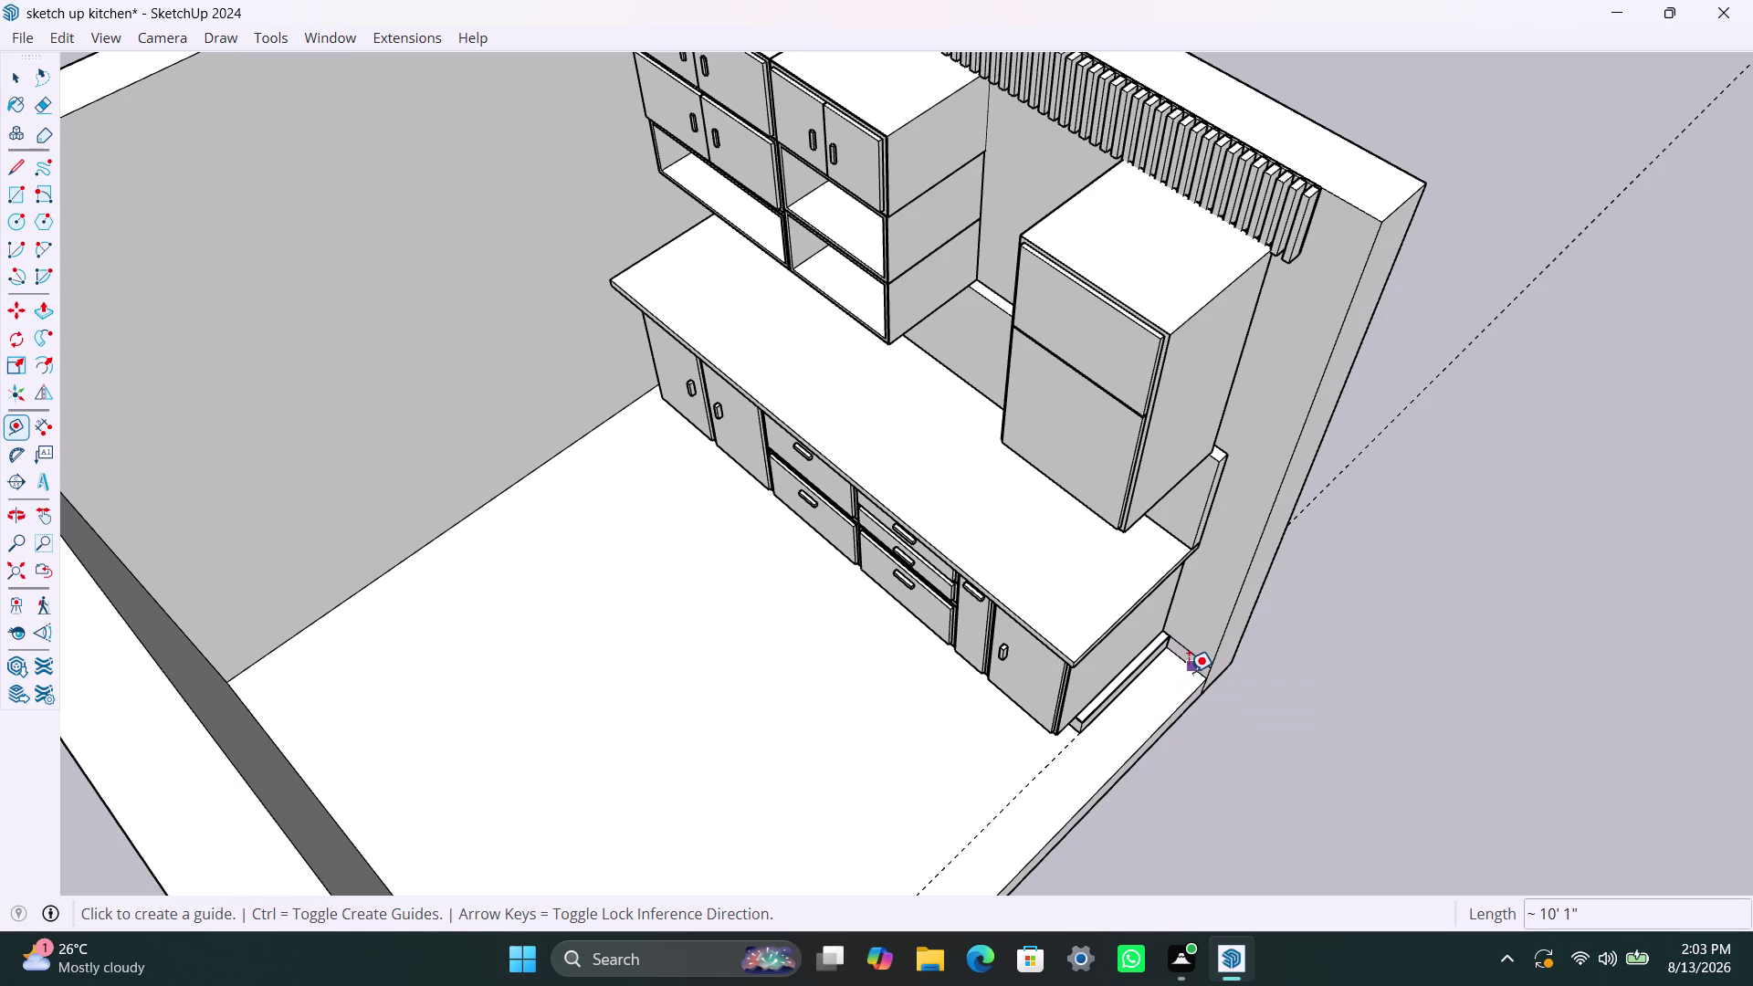
click(1188, 673)
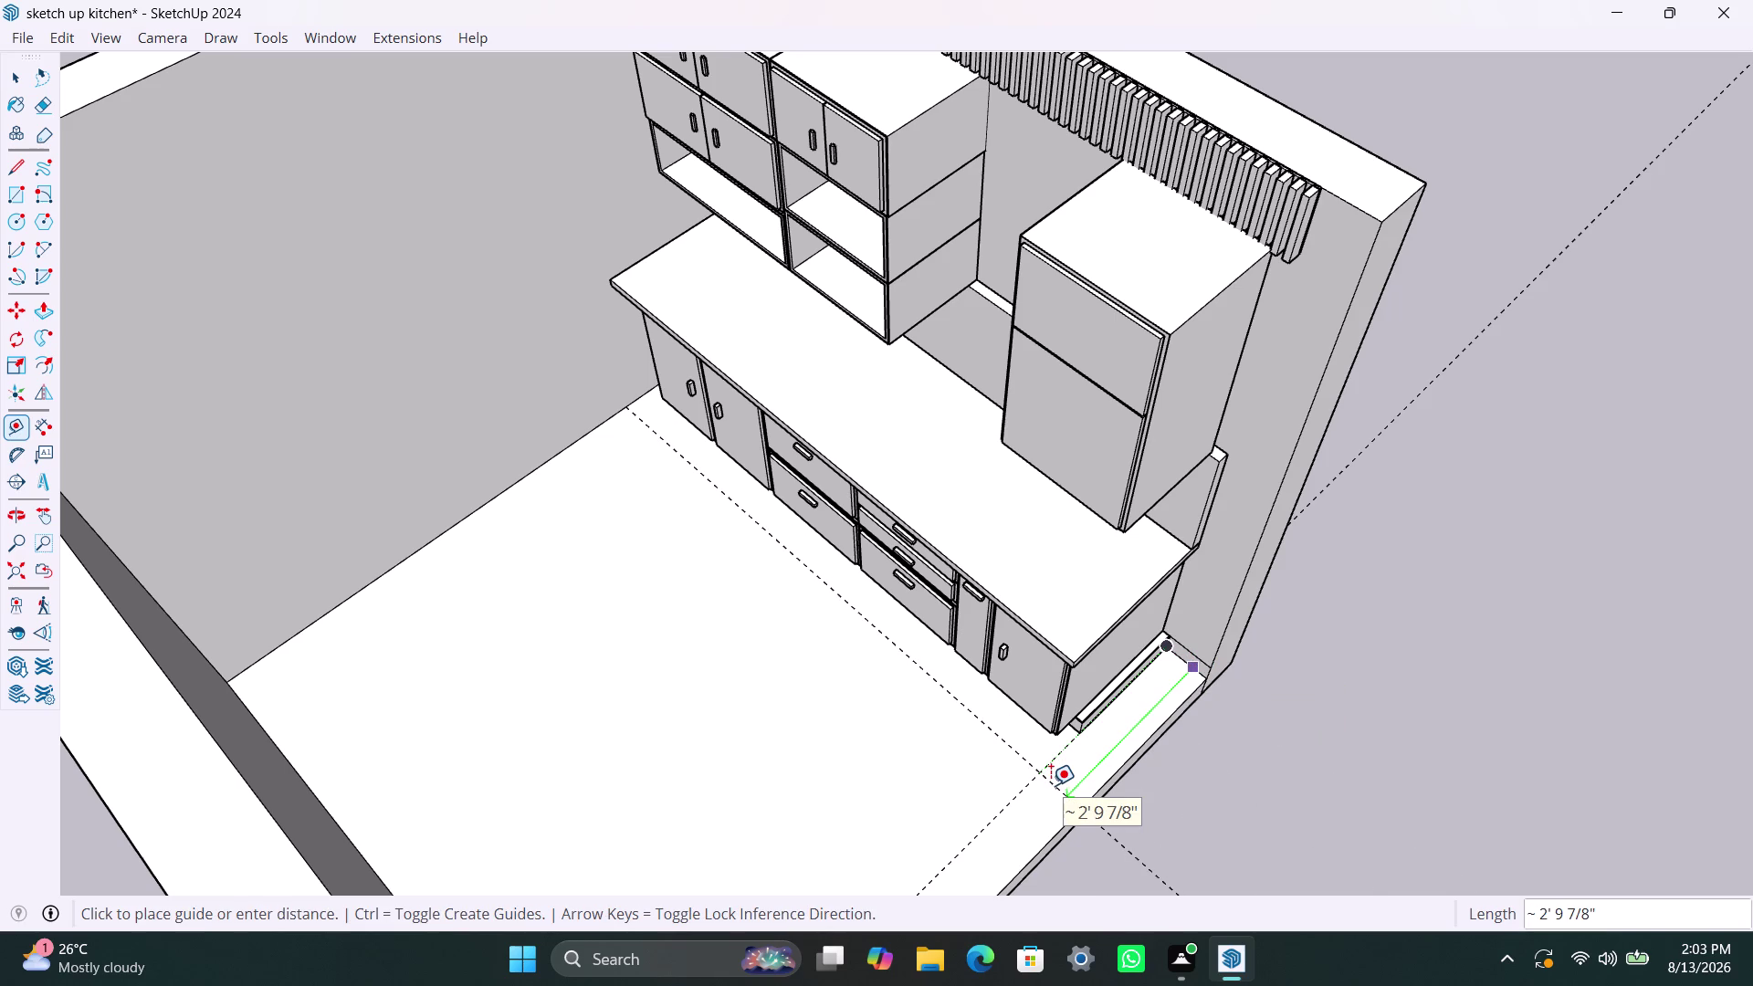
text(600mm)
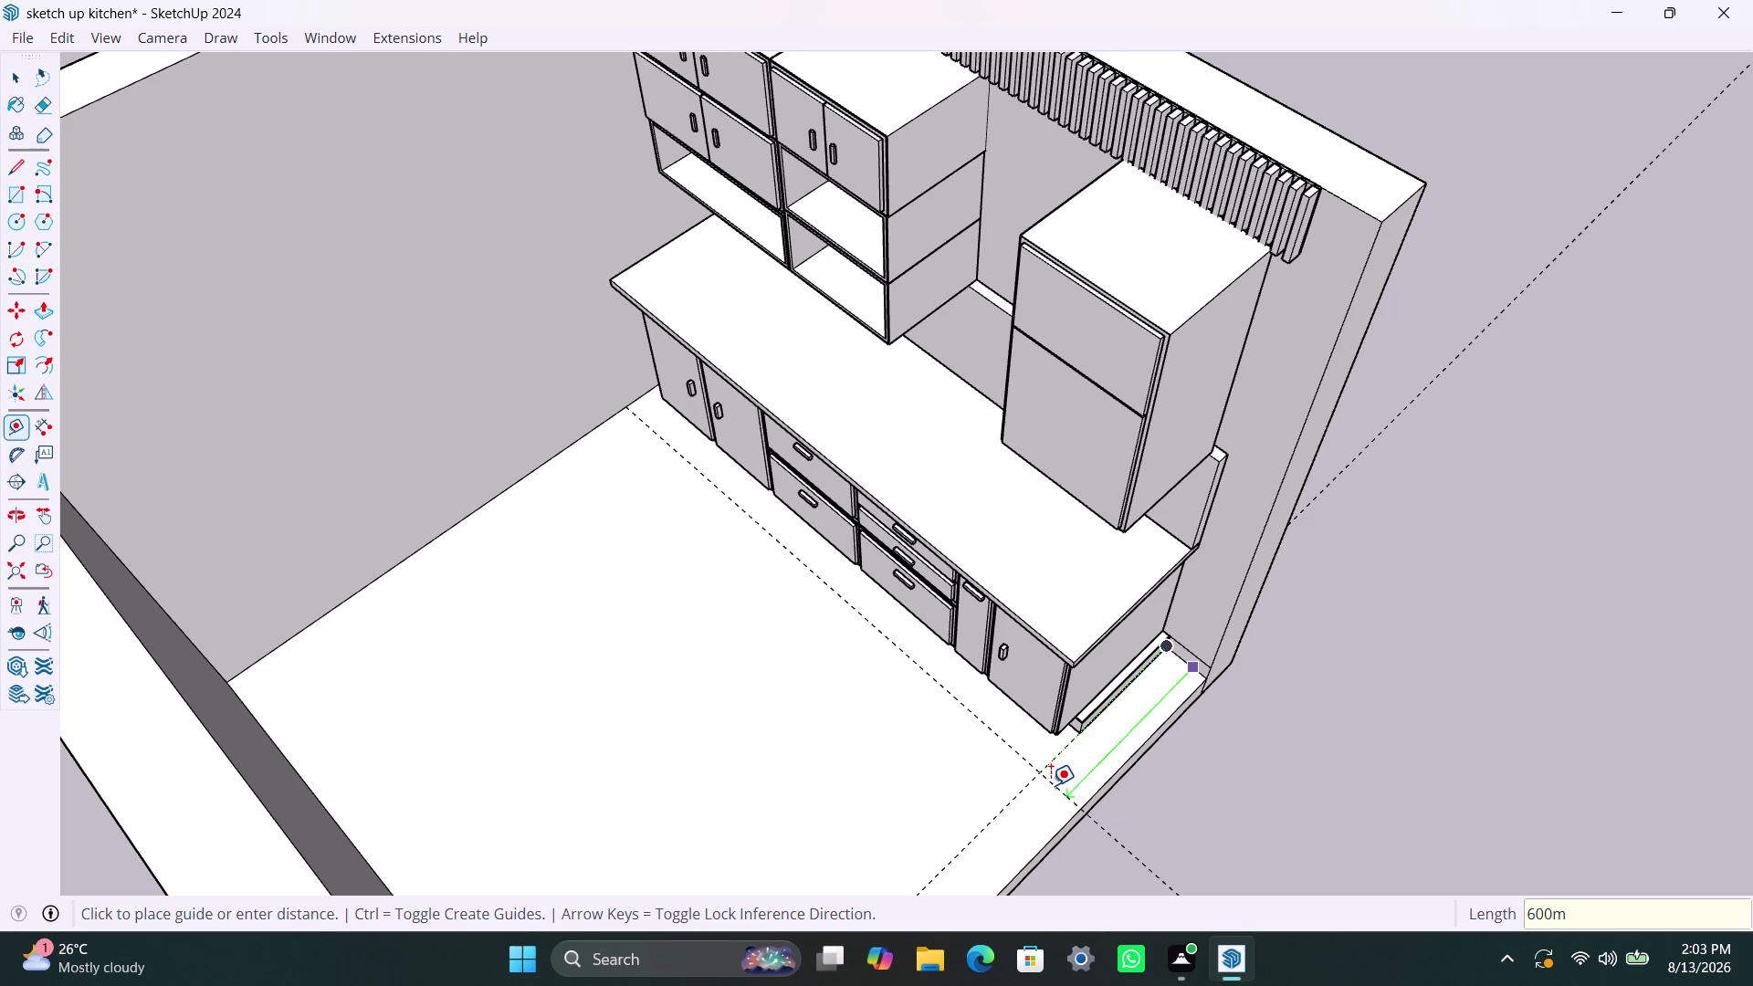
key(Return)
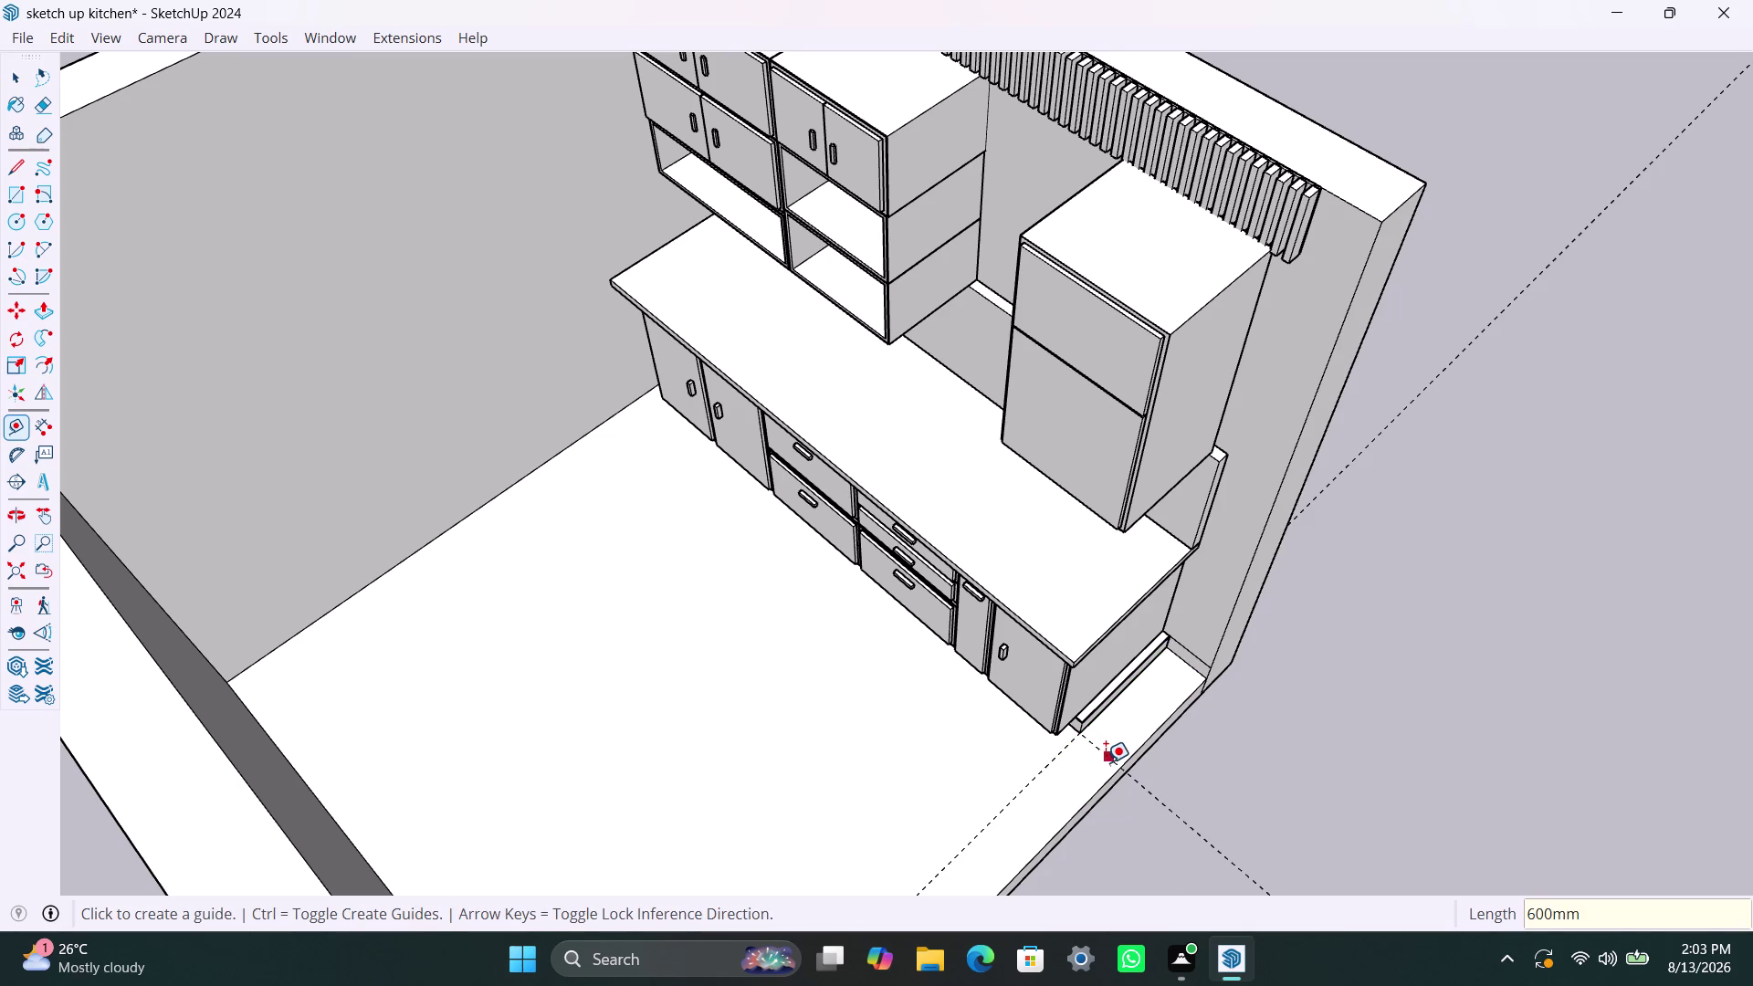
Add two more floor guide lines, offset 120mm and 820mm.
click(1106, 762)
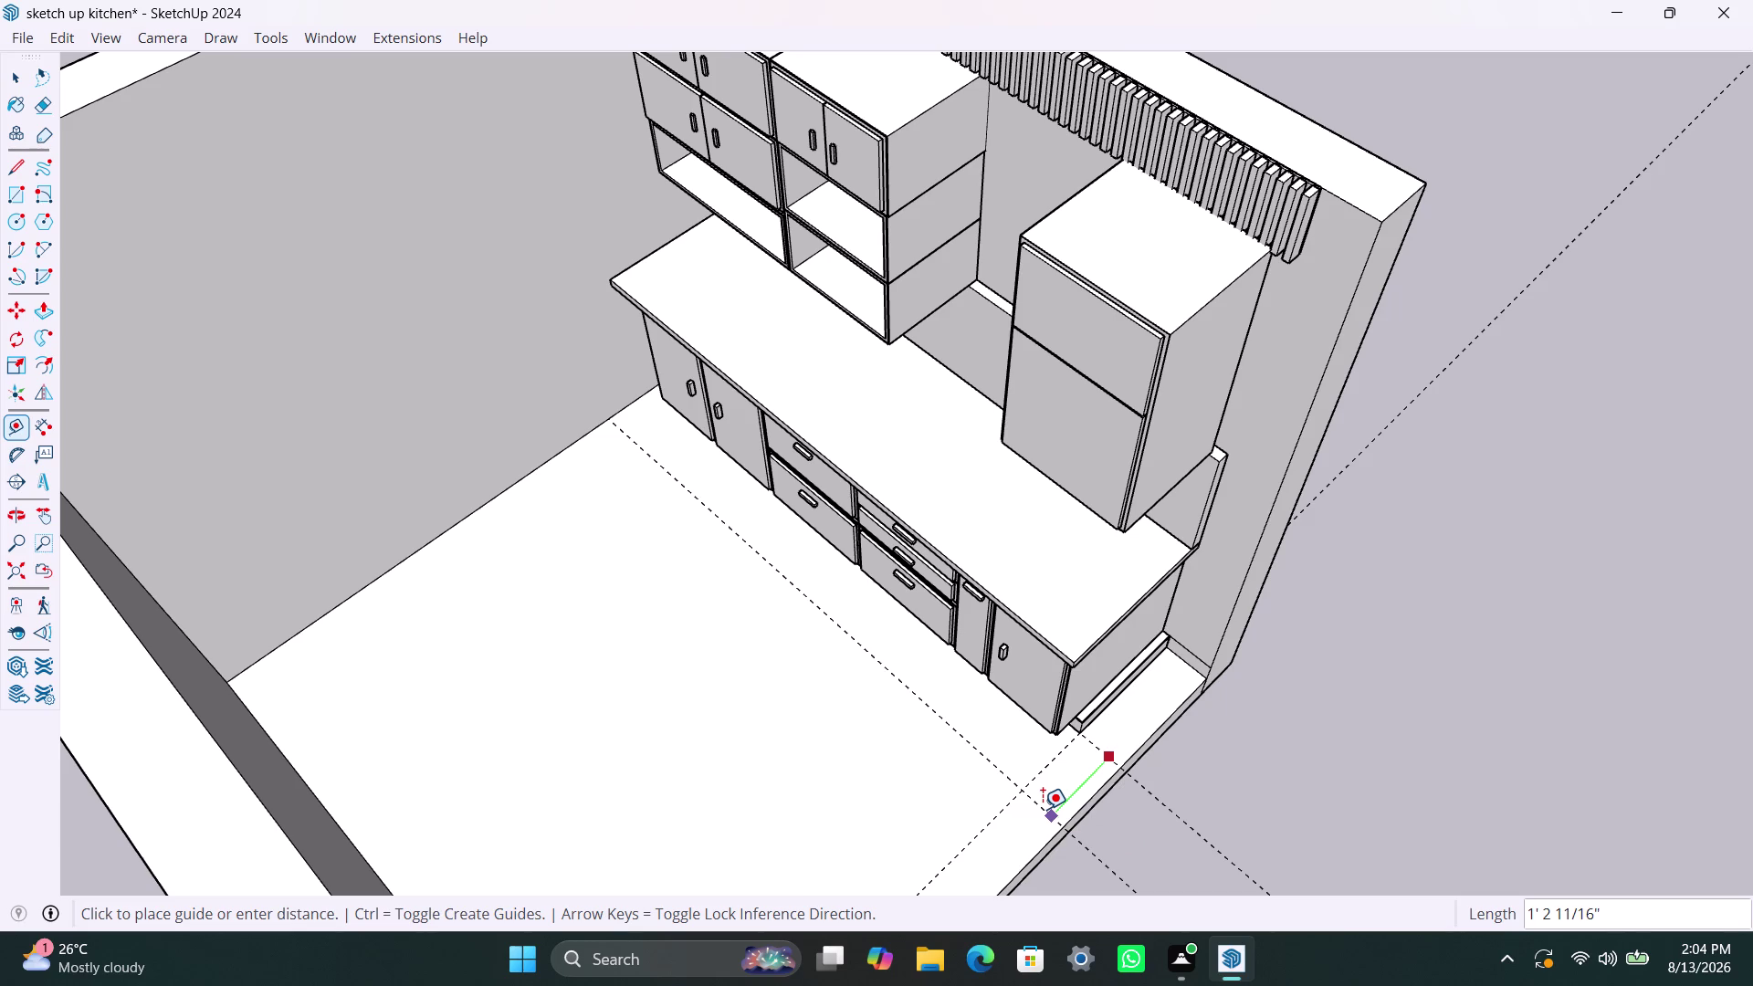
text(12)
text(0mm)
key(Return)
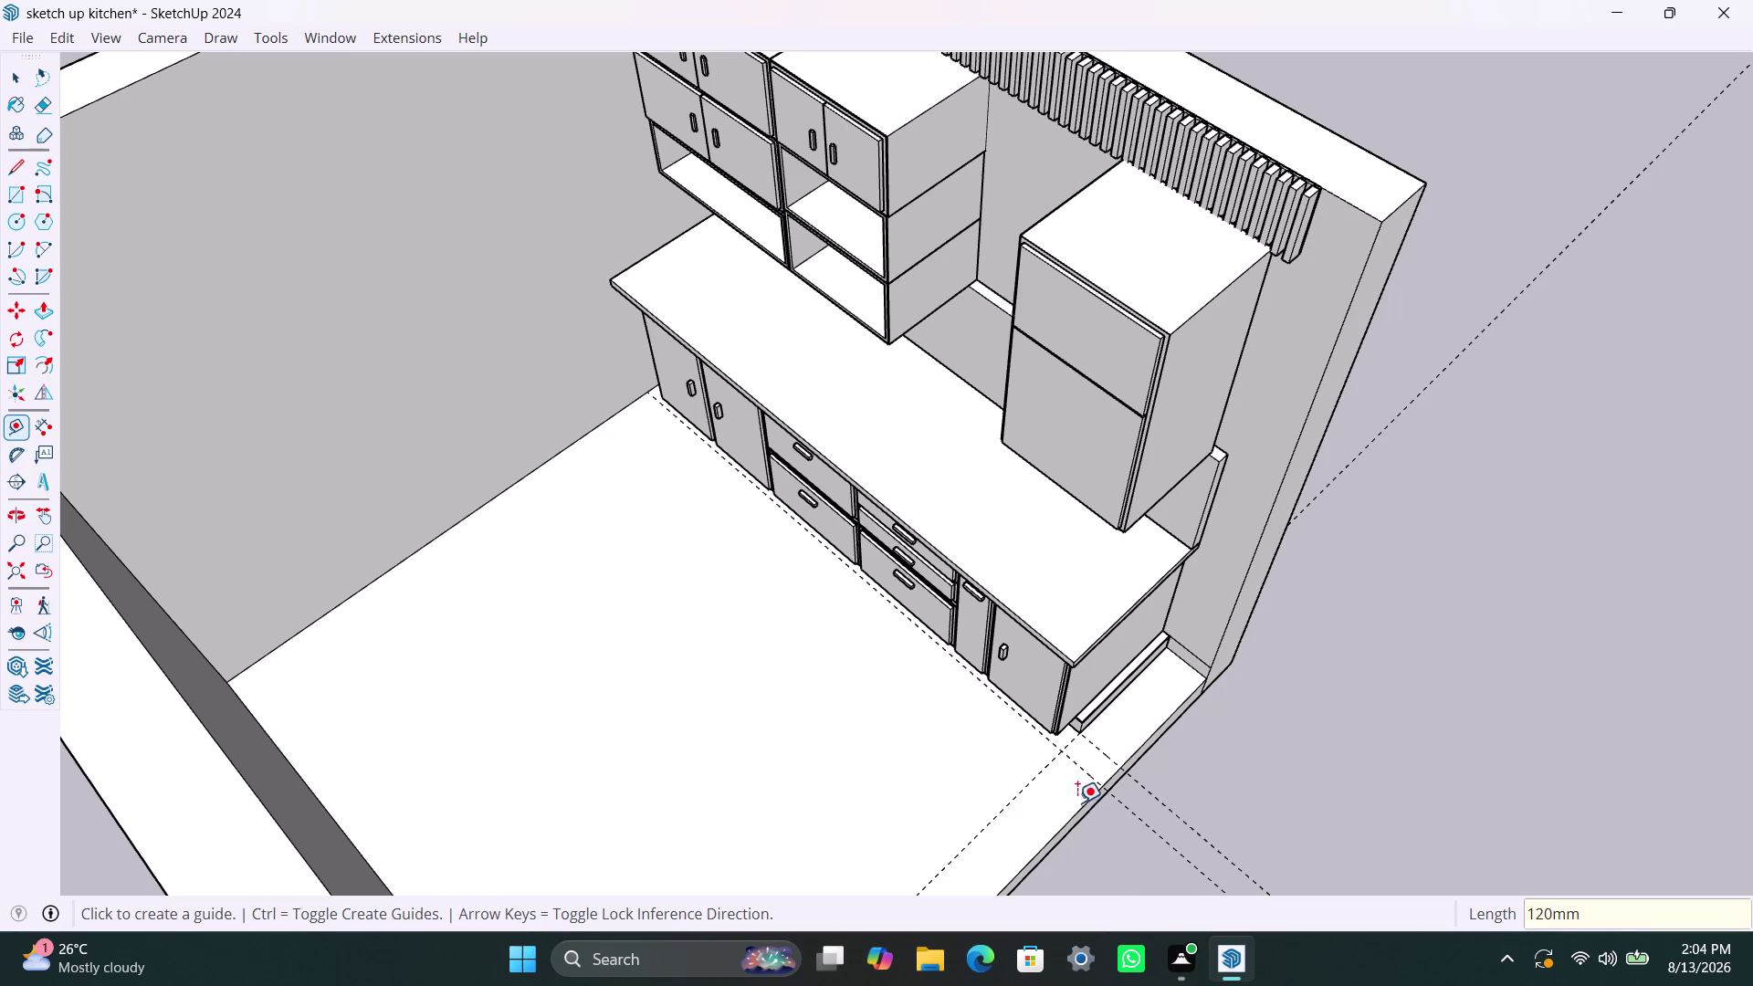
click(1093, 783)
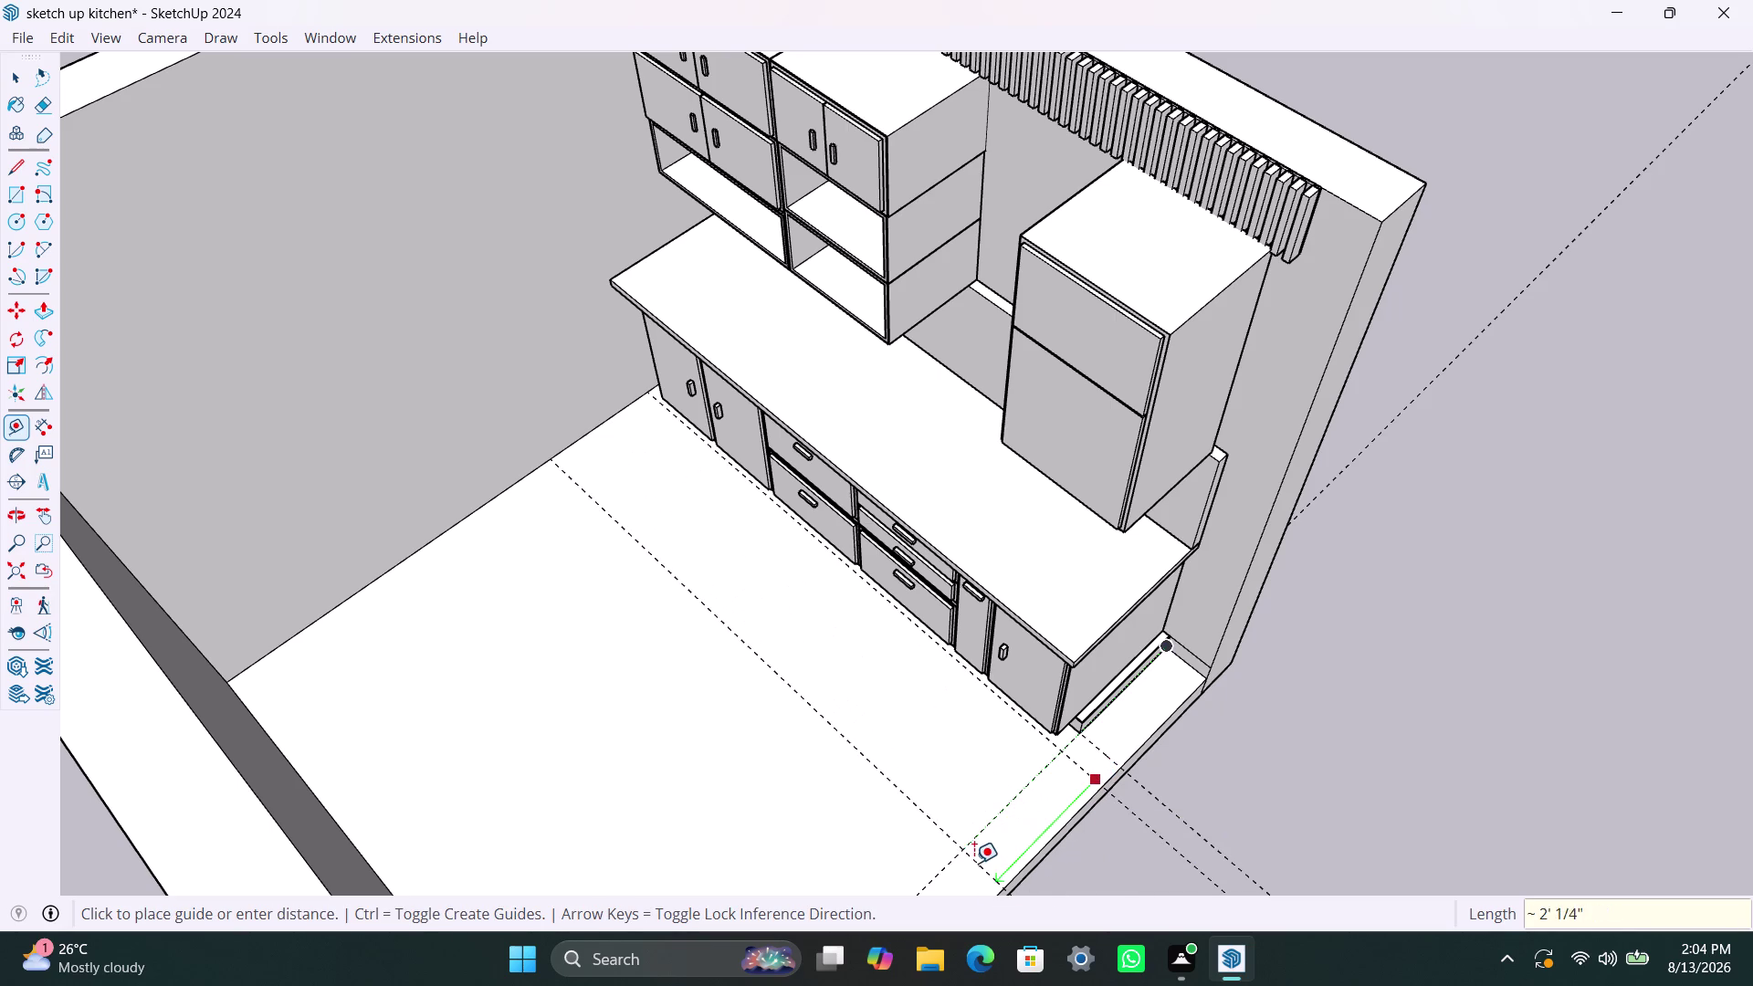
text(8)
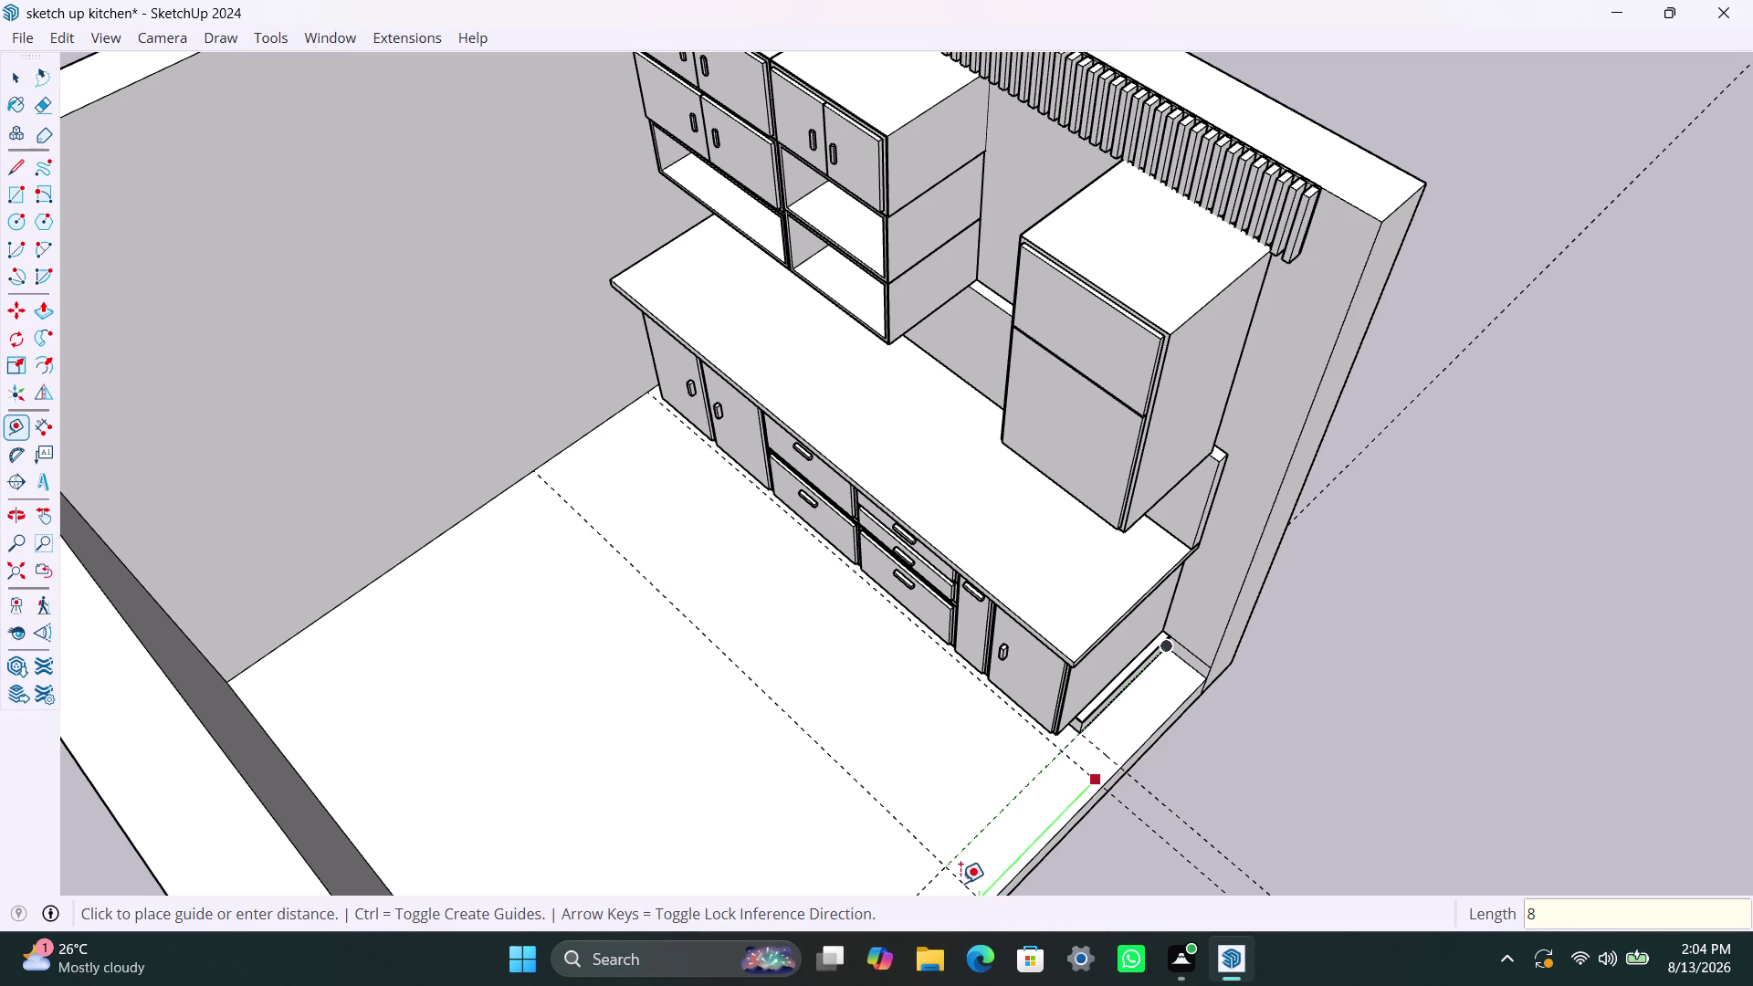
text(2)
text(0mm)
key(Return)
key(space)
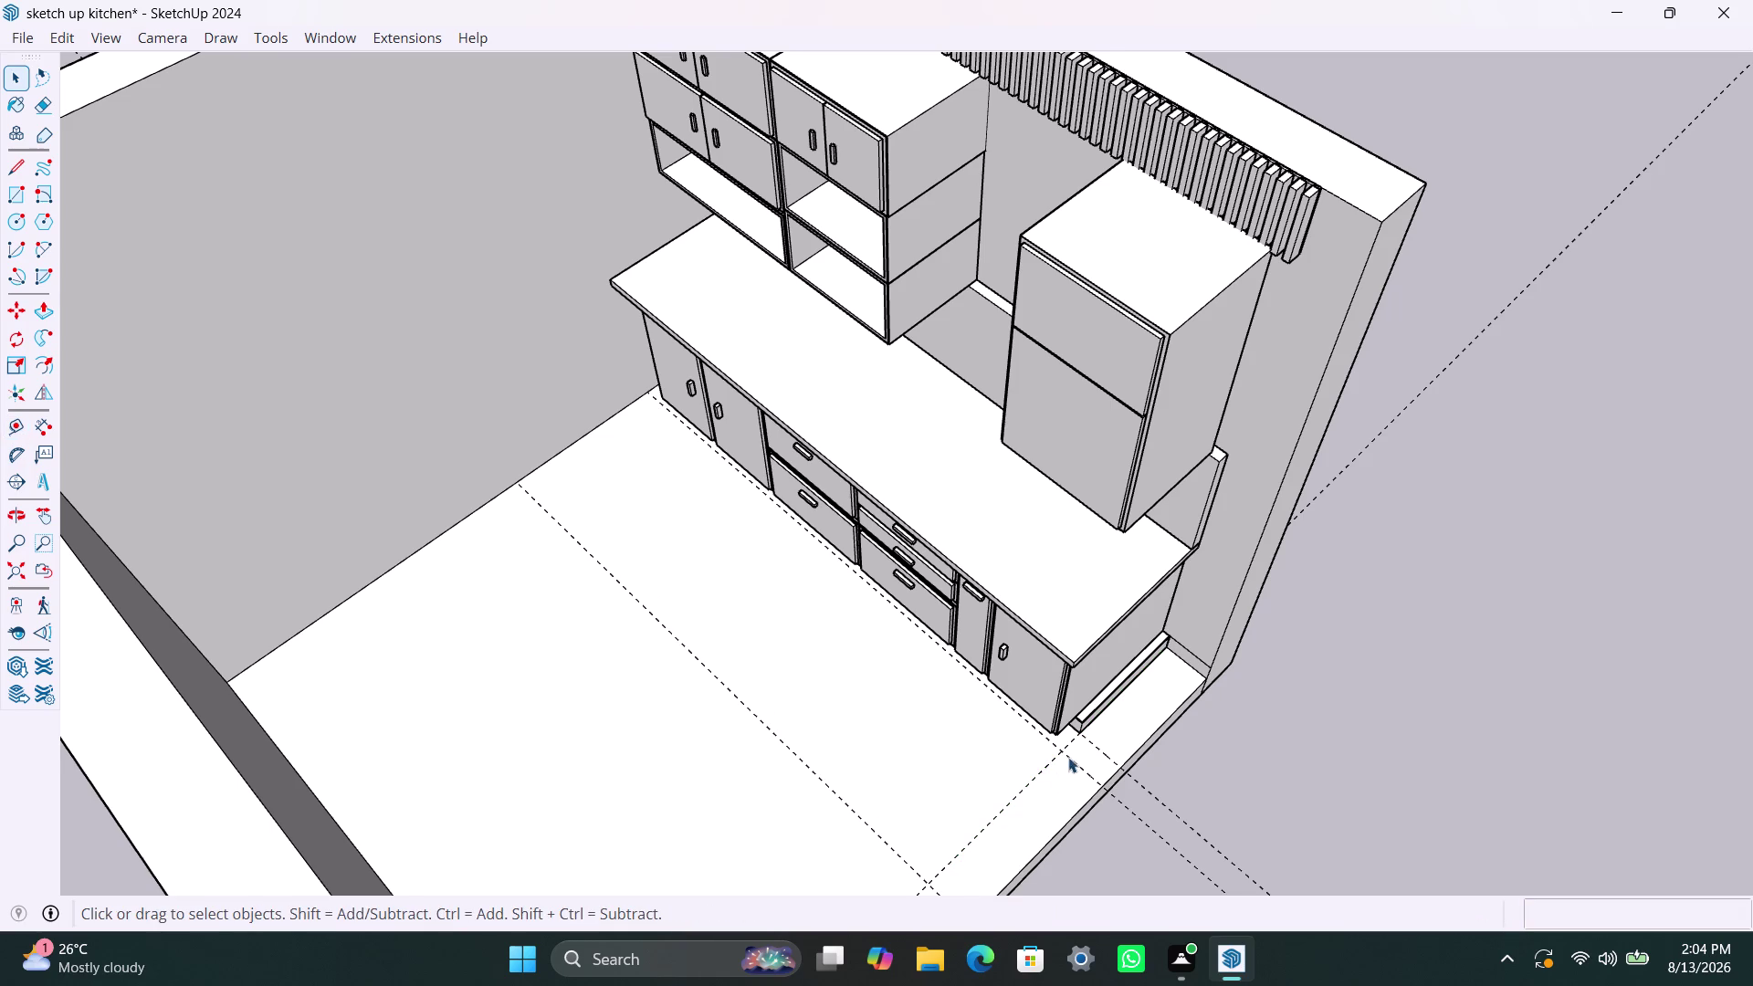
scroll(down, 3)
From a top view, draw a line along the front floor edge from the left corner to the guide crossing.
middle_drag(1089, 789, 819, 723)
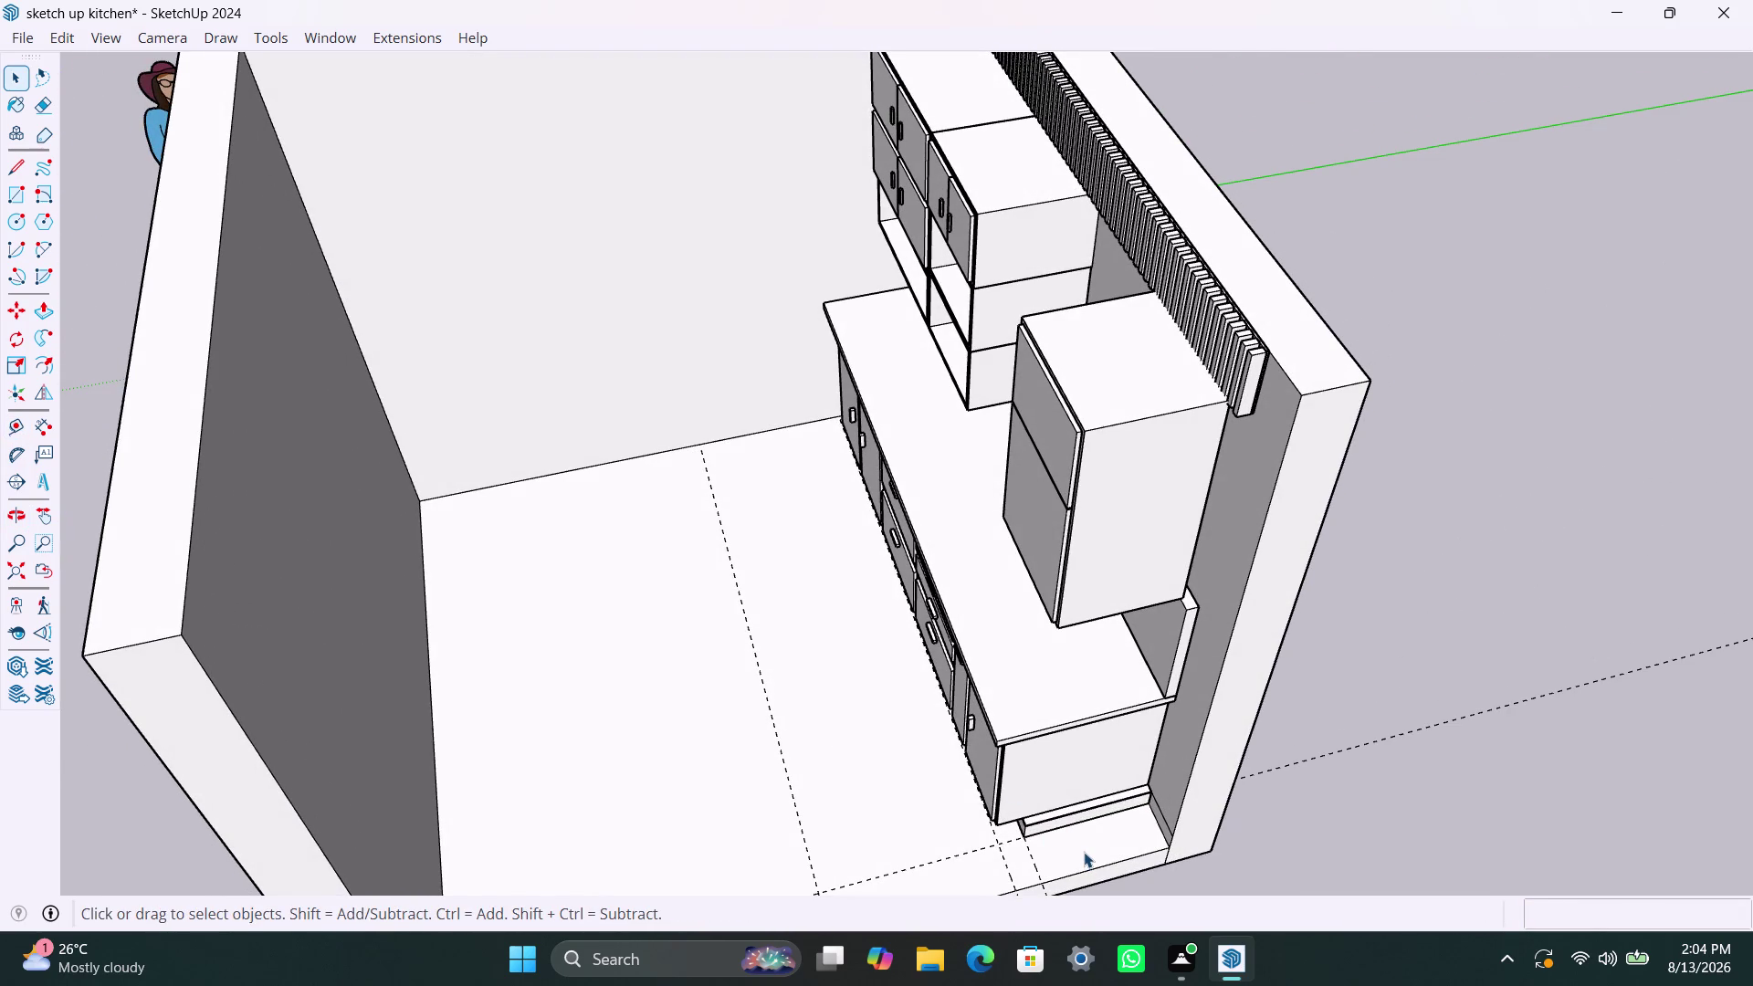
key(l)
key(Escape)
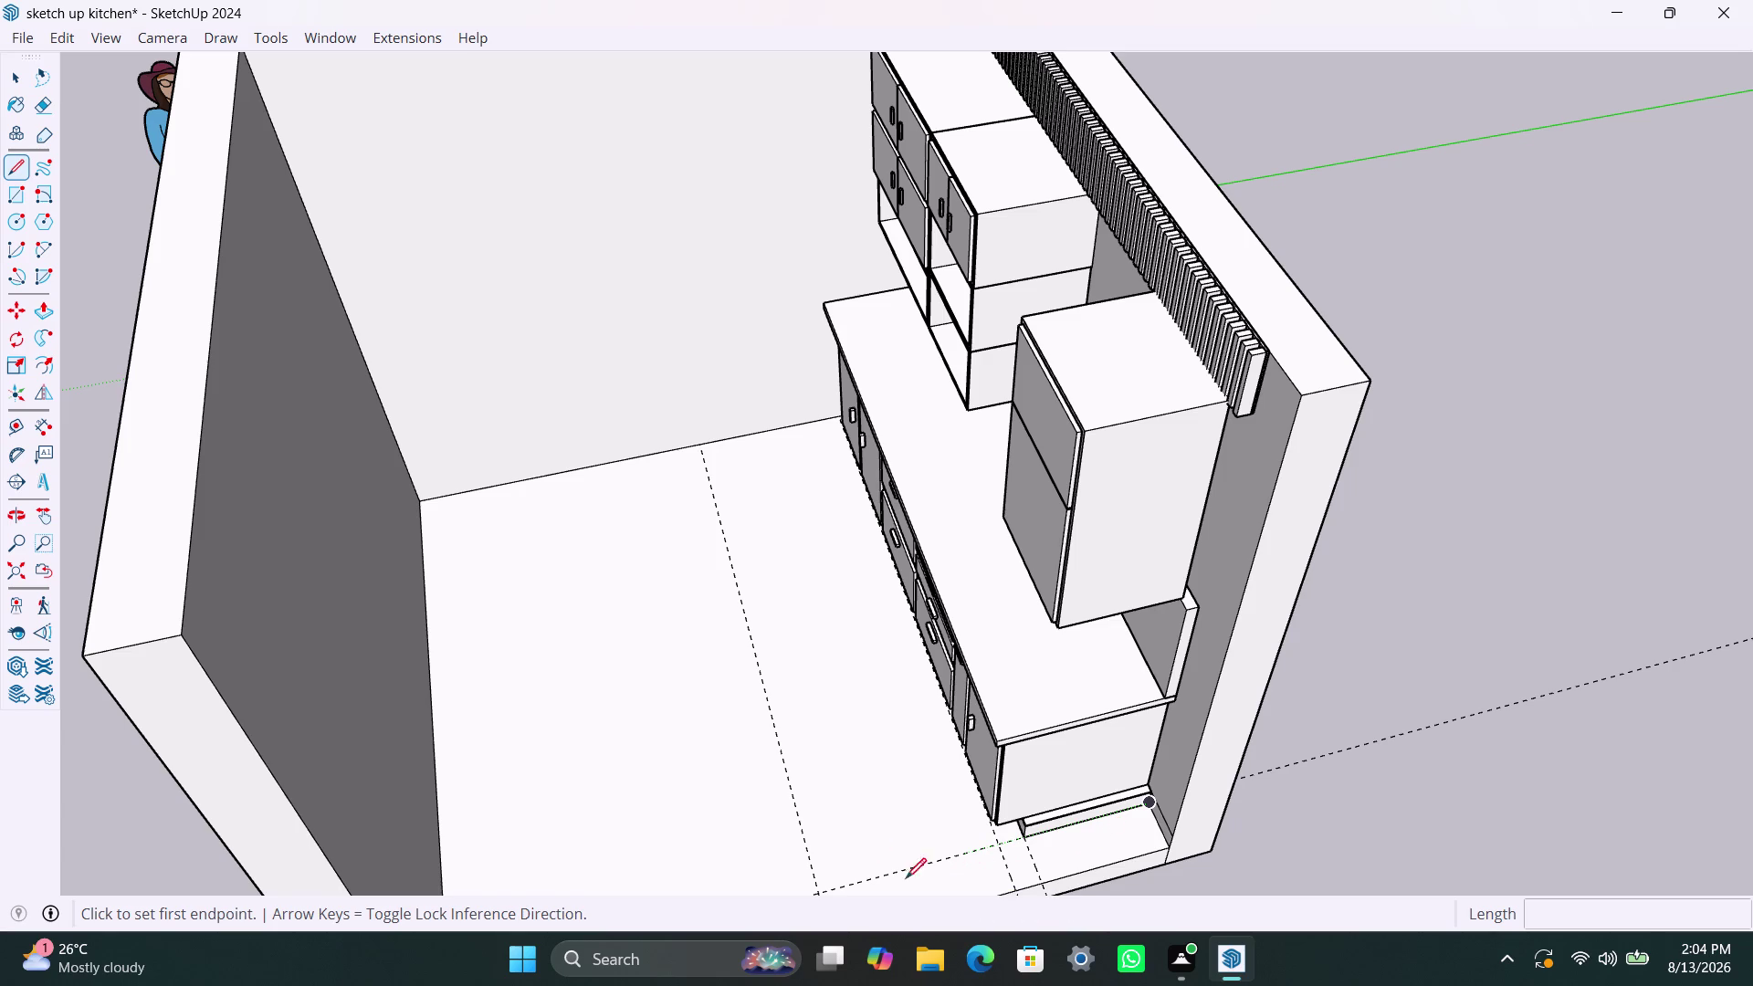
scroll(down, 3)
middle_drag(793, 656, 794, 623)
scroll(down, 3)
middle_drag(780, 653, 763, 633)
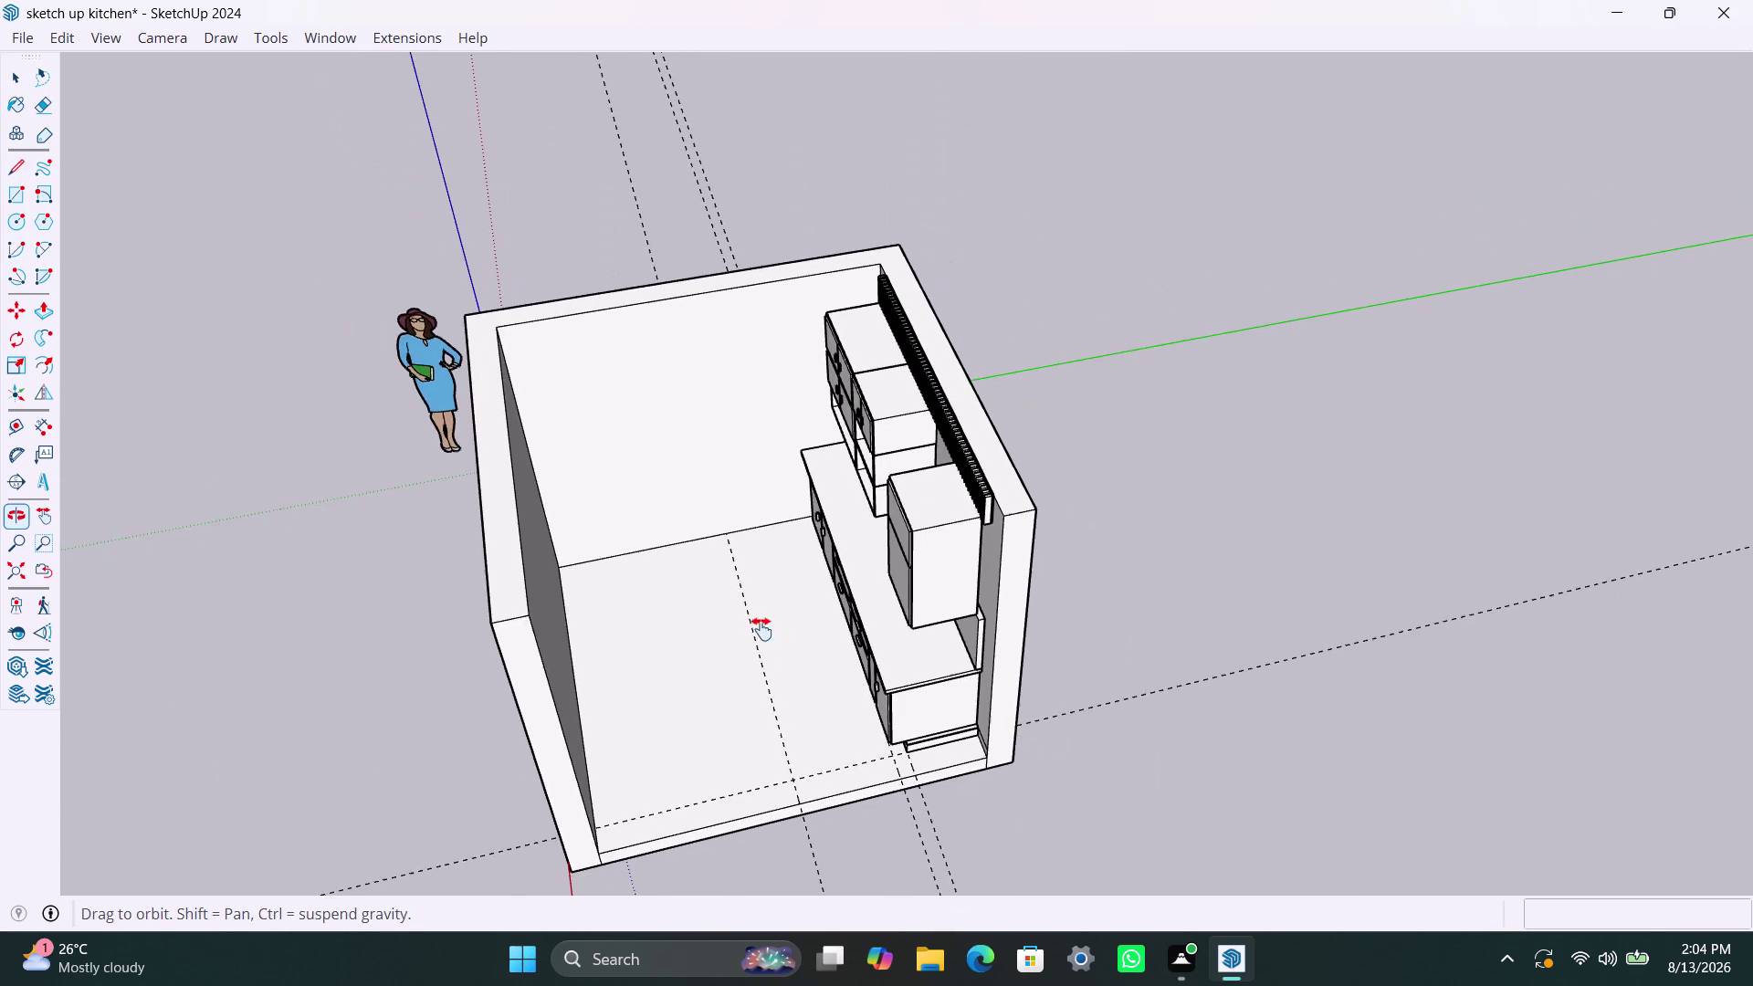
middle_drag(763, 633, 749, 526)
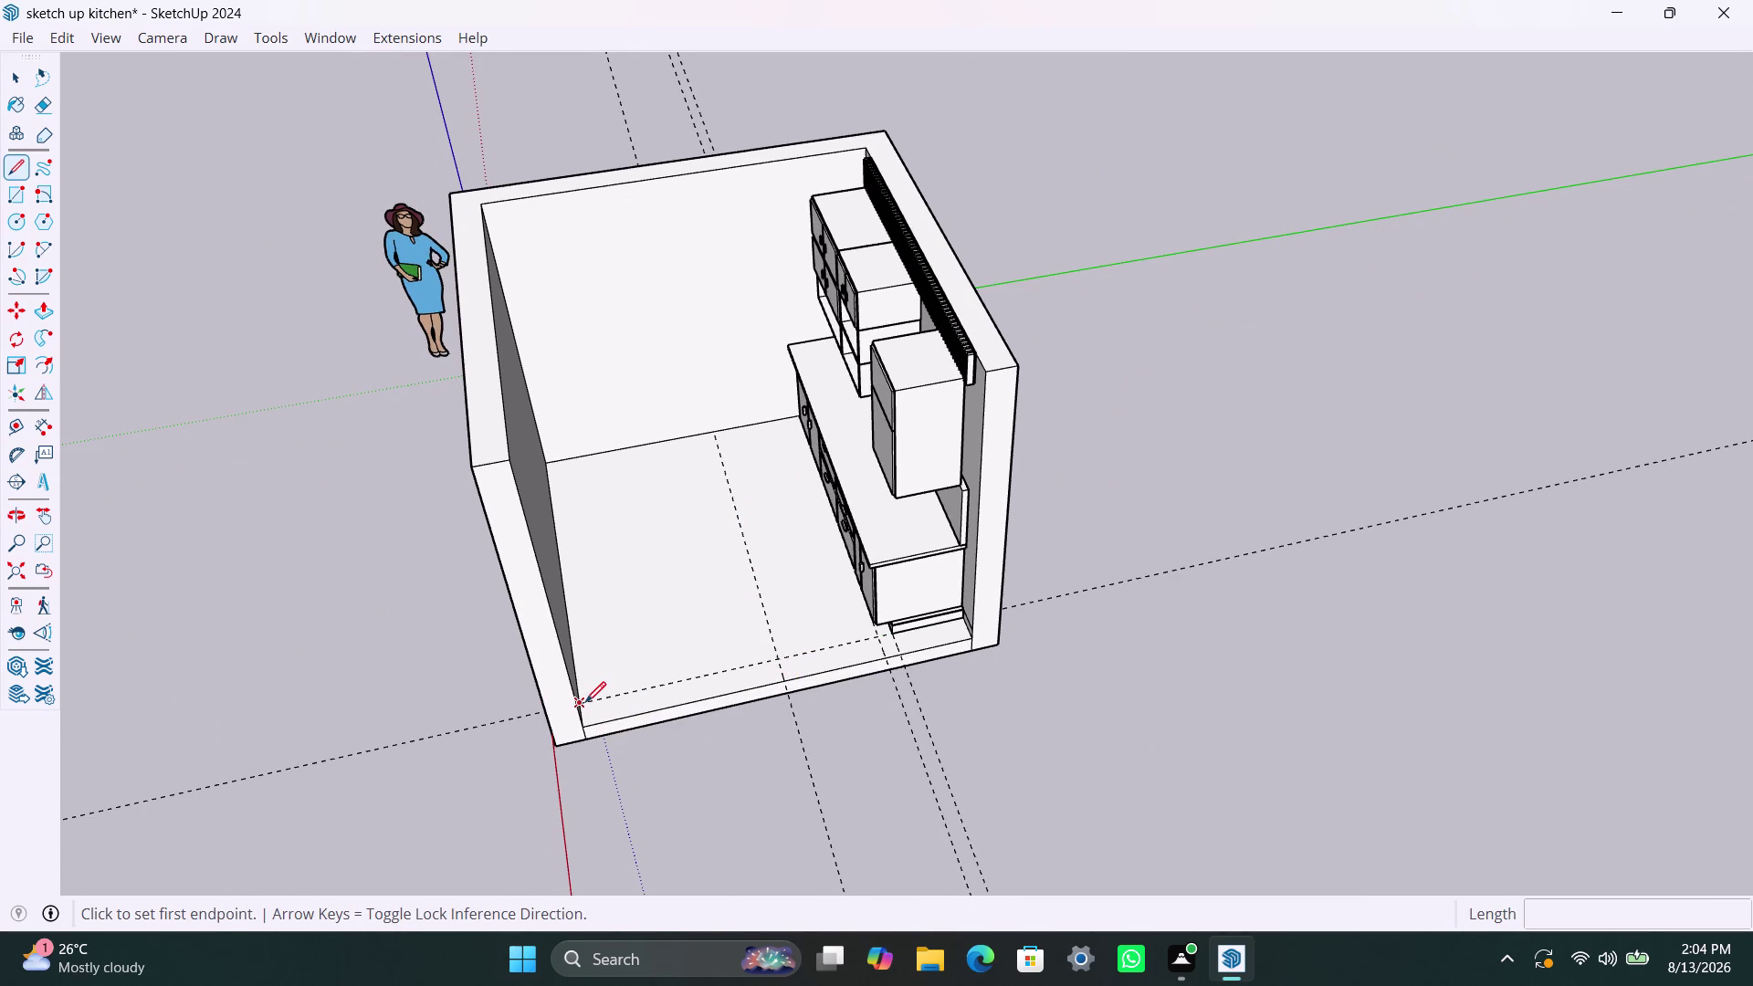
click(585, 702)
click(782, 665)
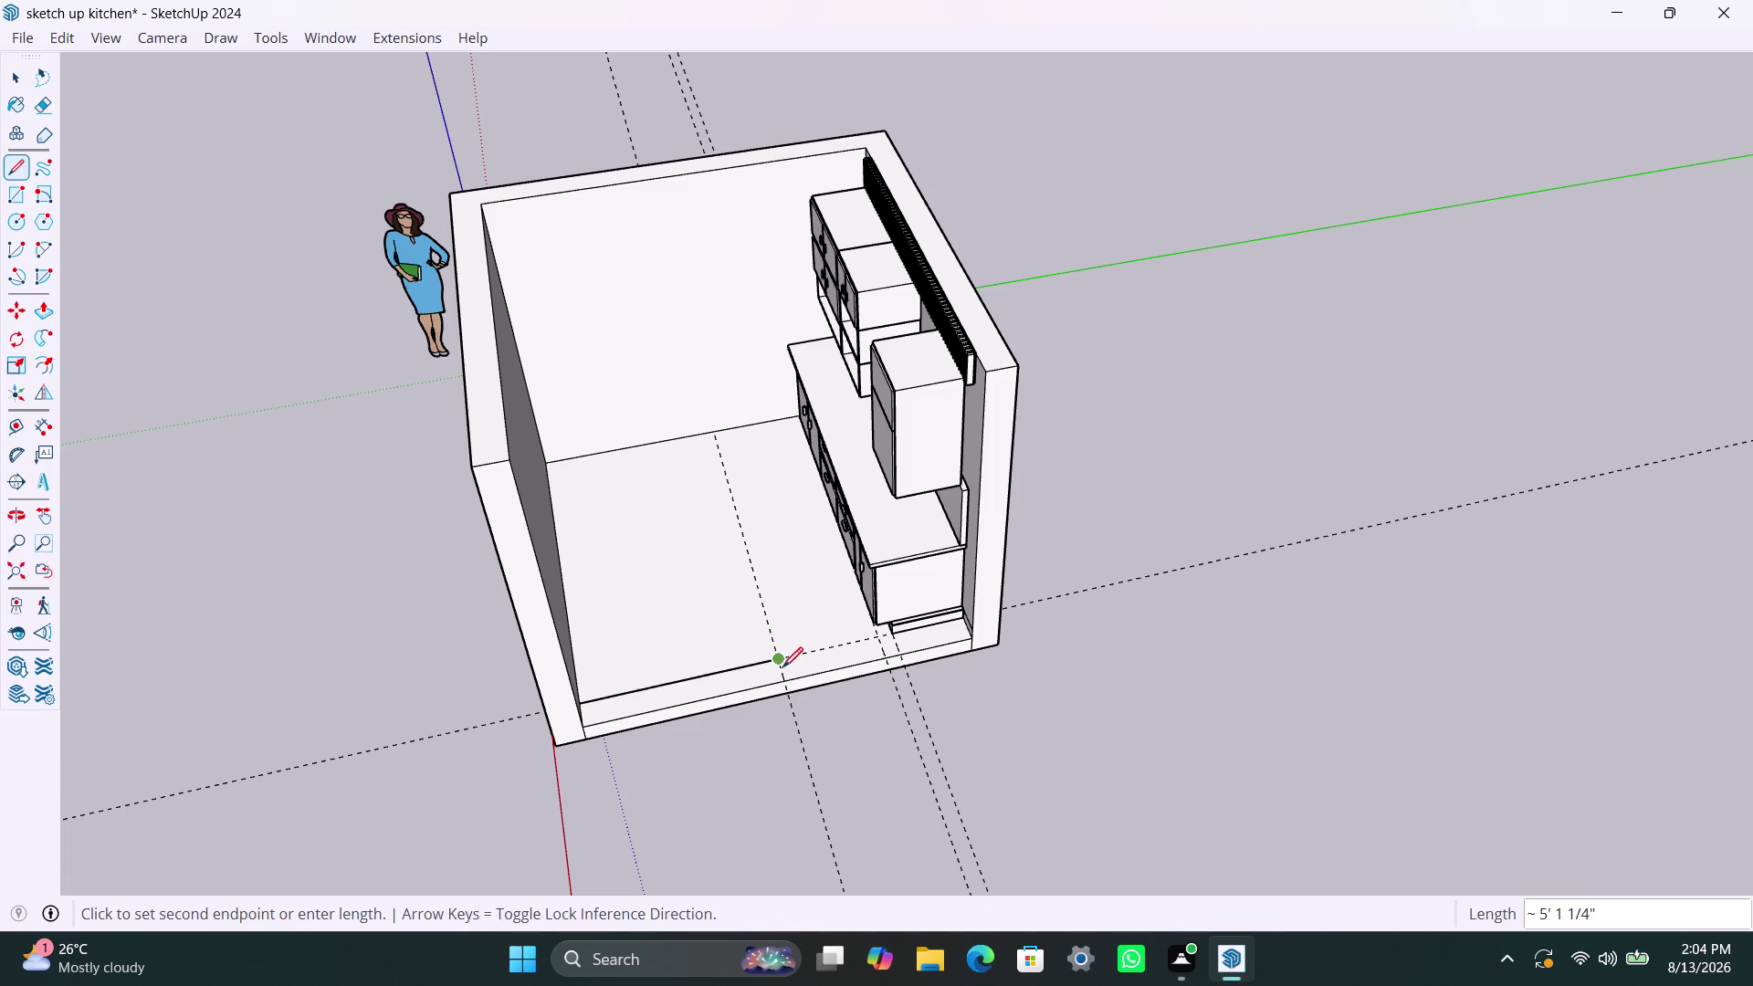
click(787, 685)
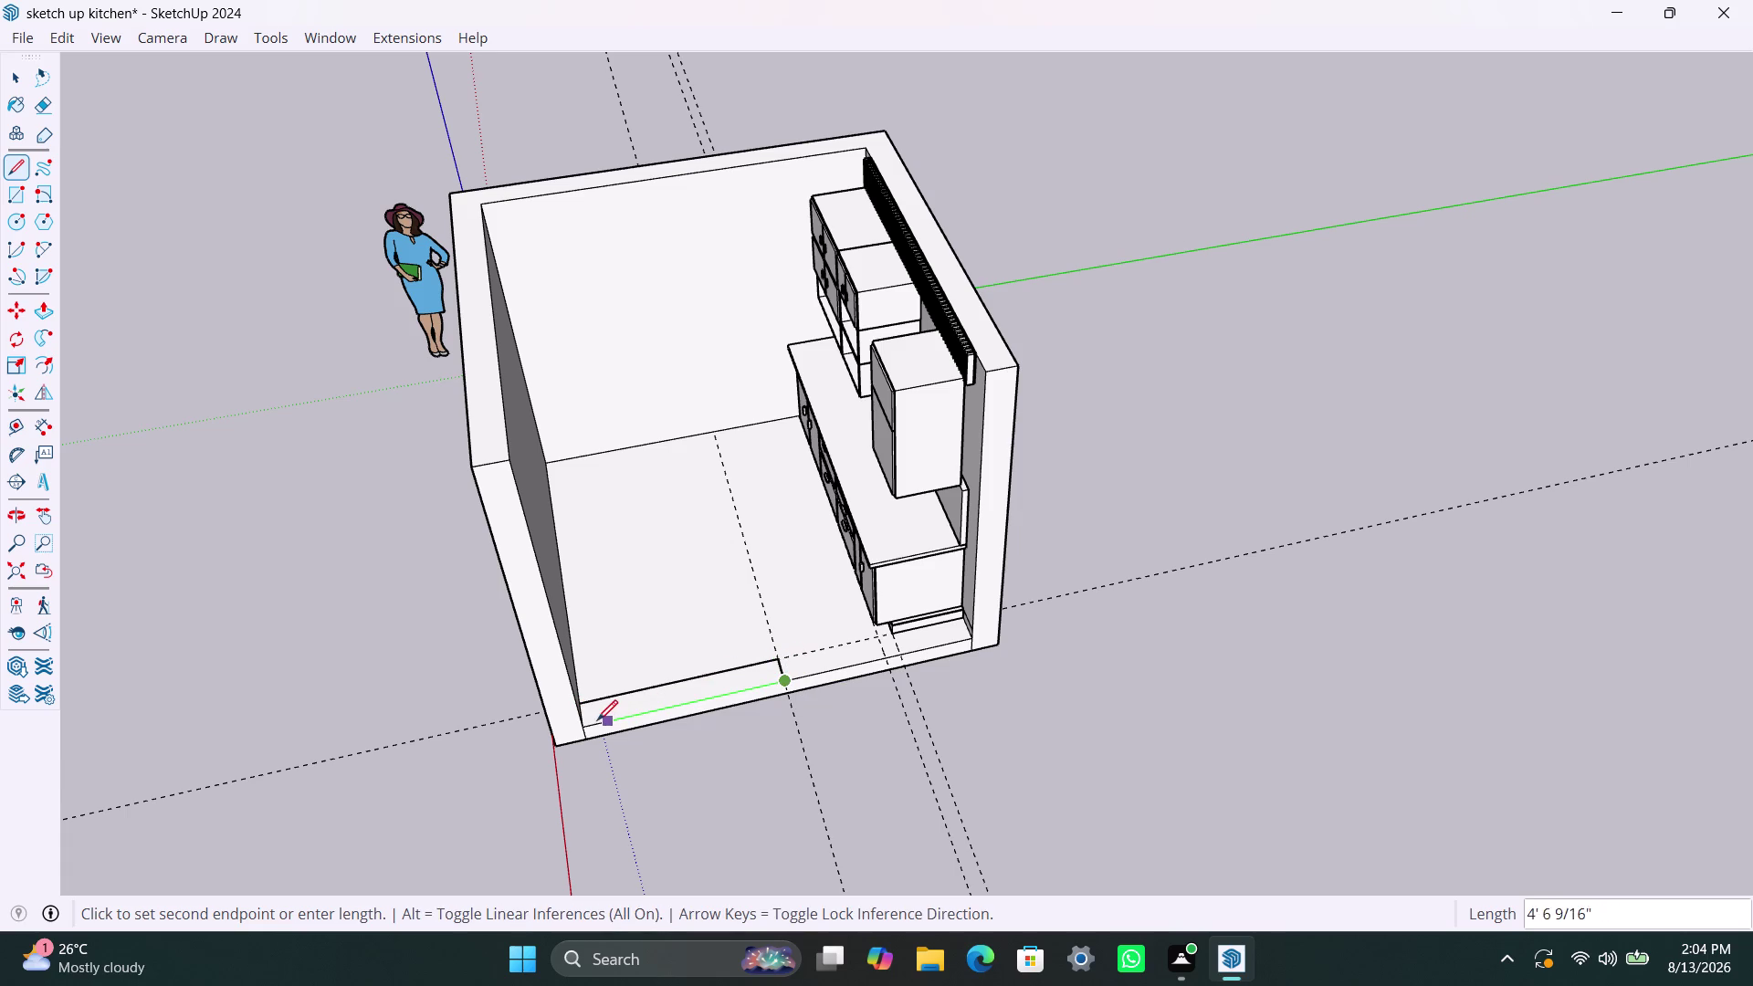
key(space)
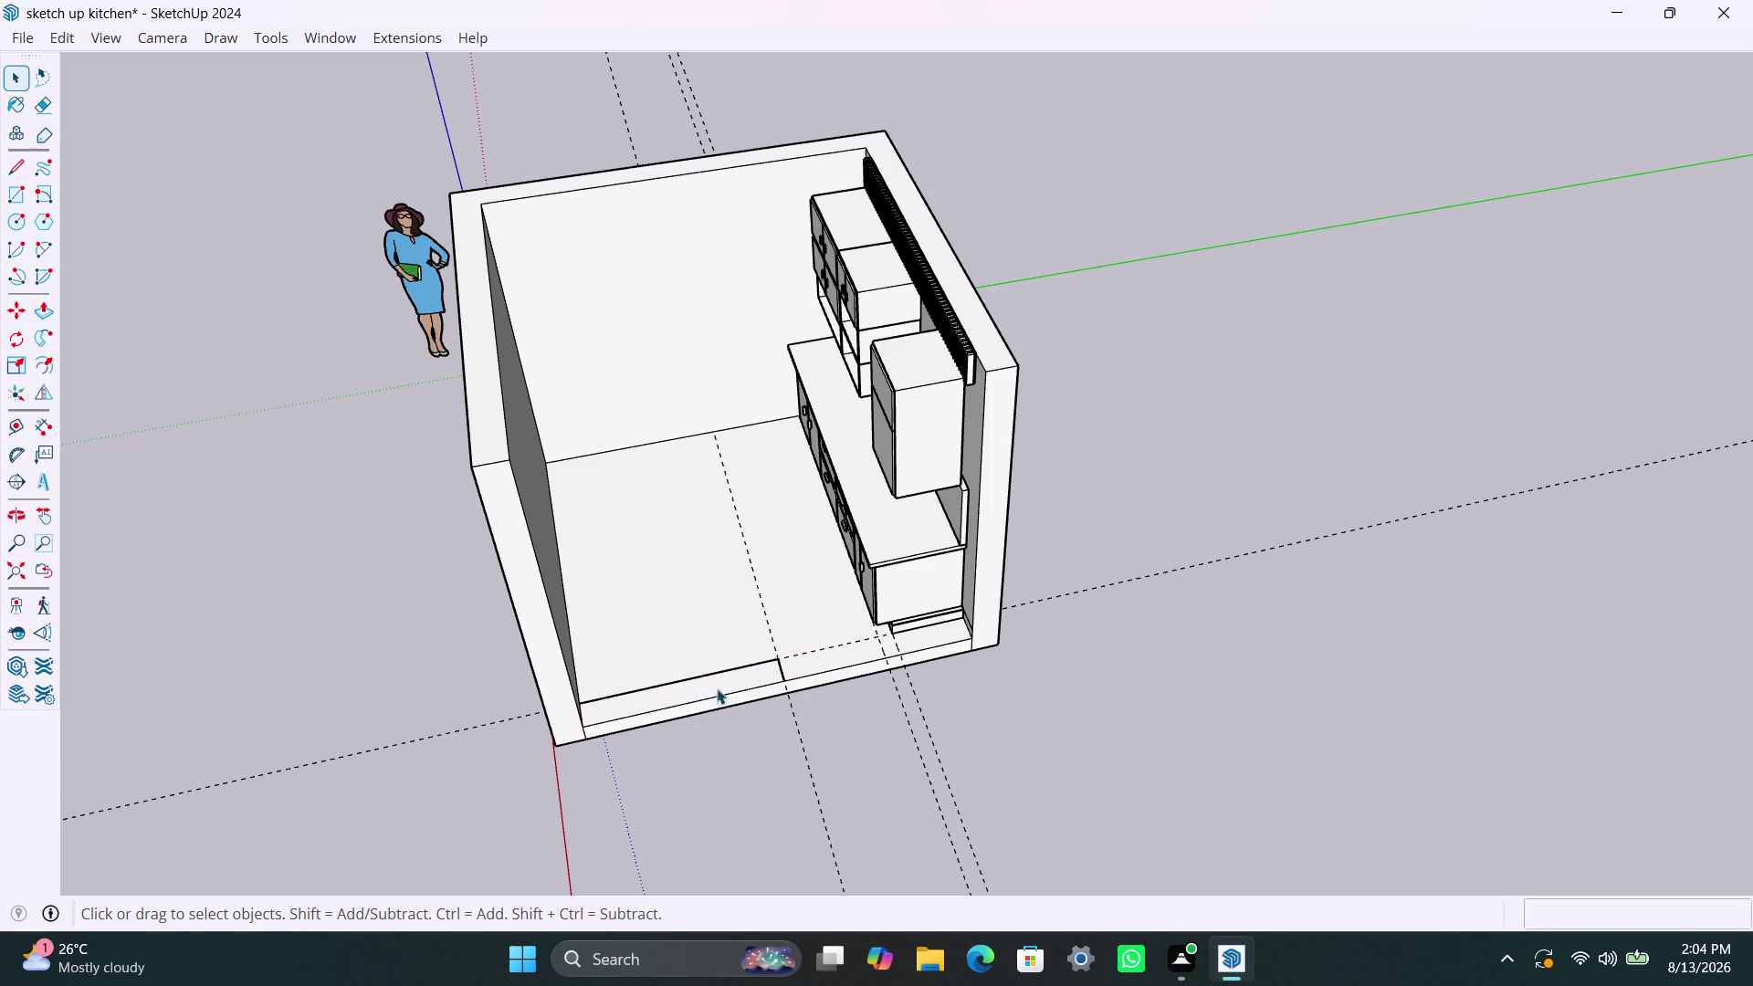
Enter the room shell group for editing and select its geometry.
triple_click(713, 686)
triple_click(712, 684)
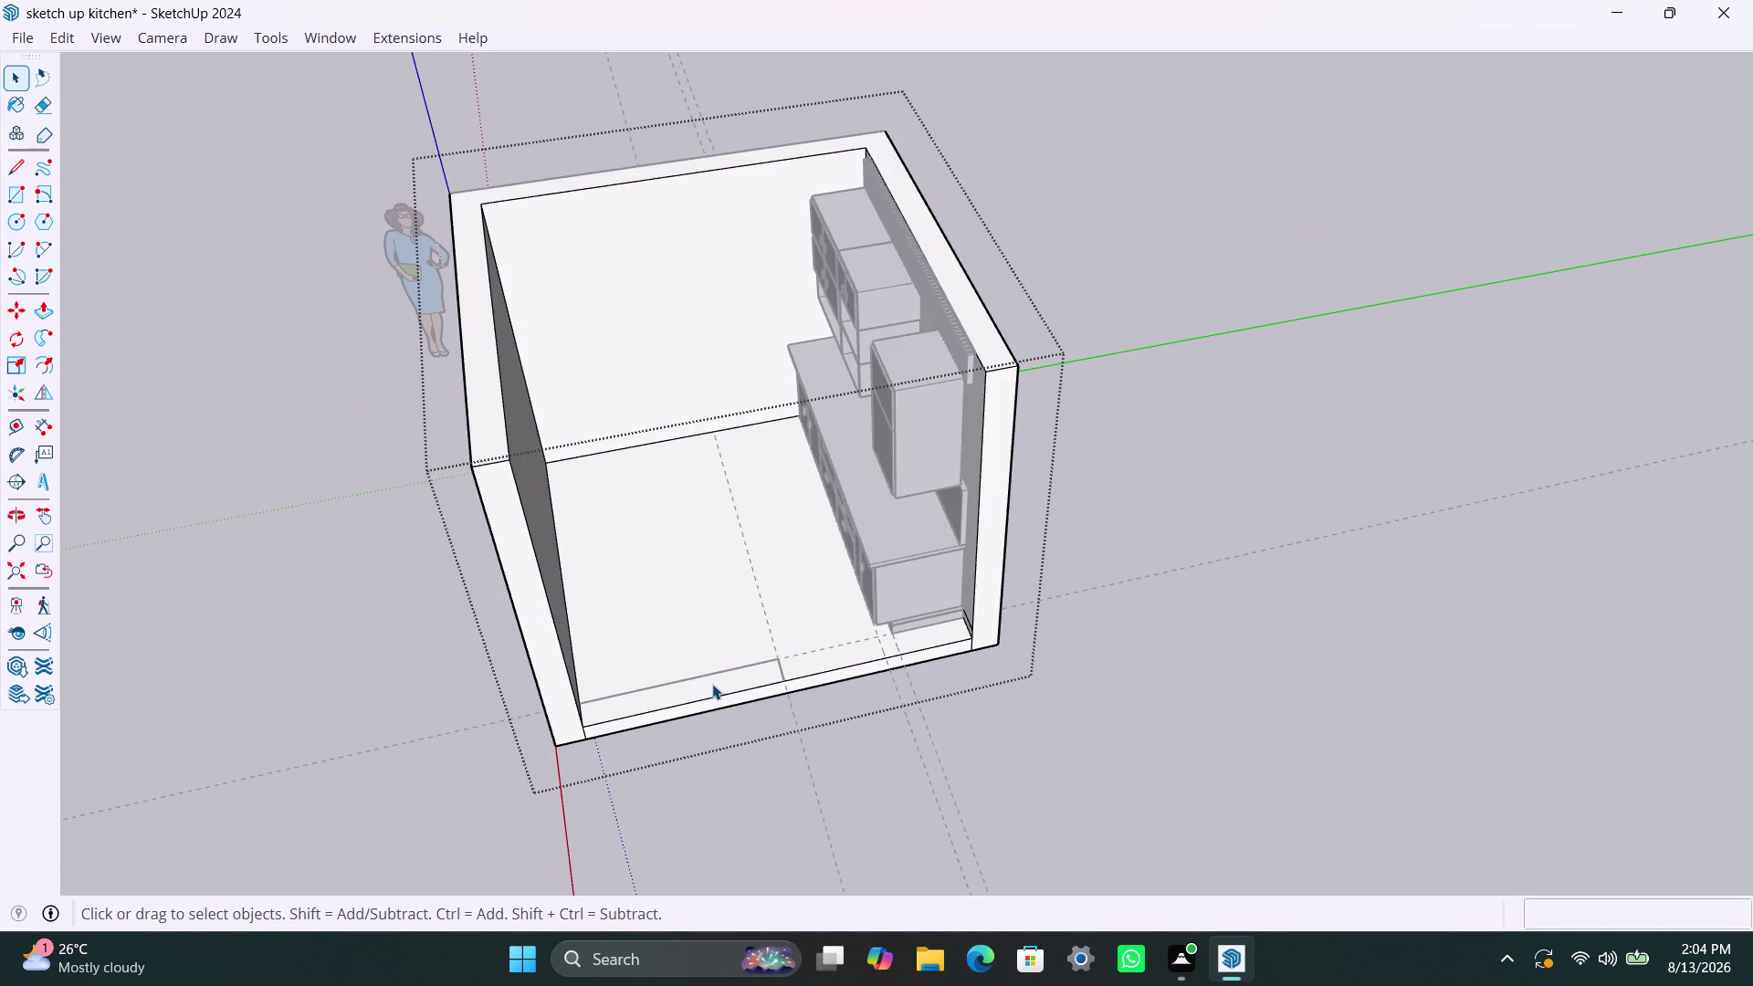
double_click(713, 684)
click(884, 750)
scroll(up, 3)
click(632, 691)
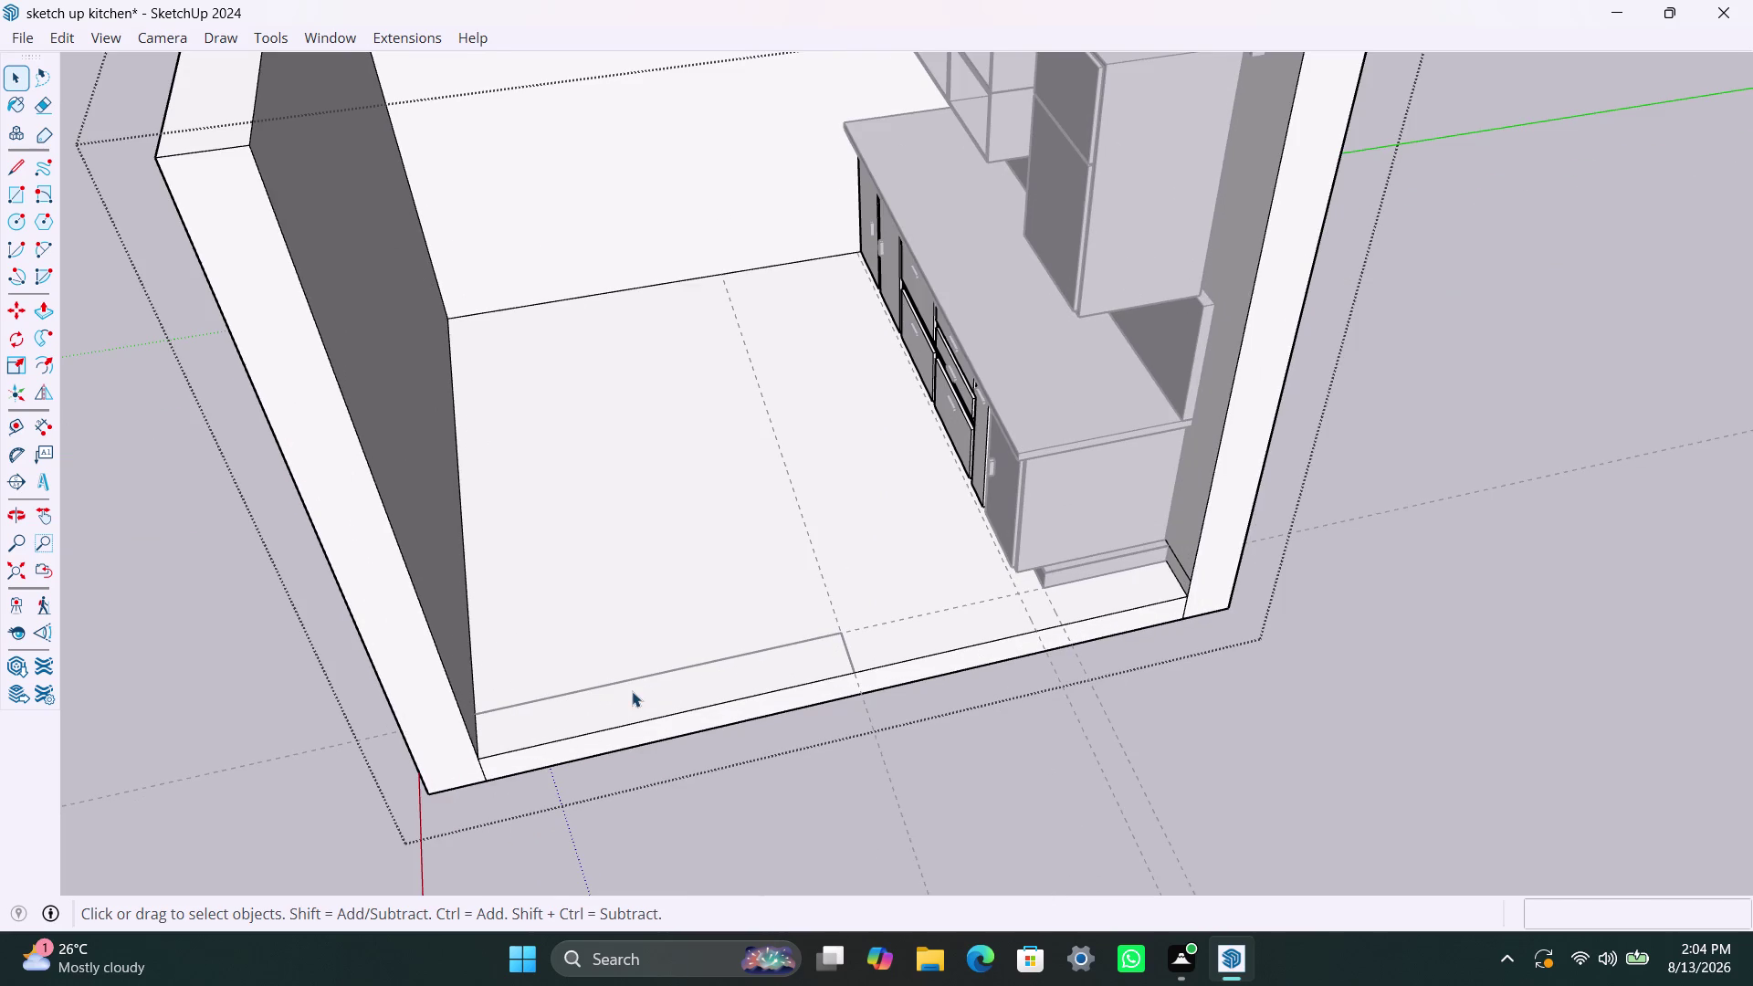
key(space)
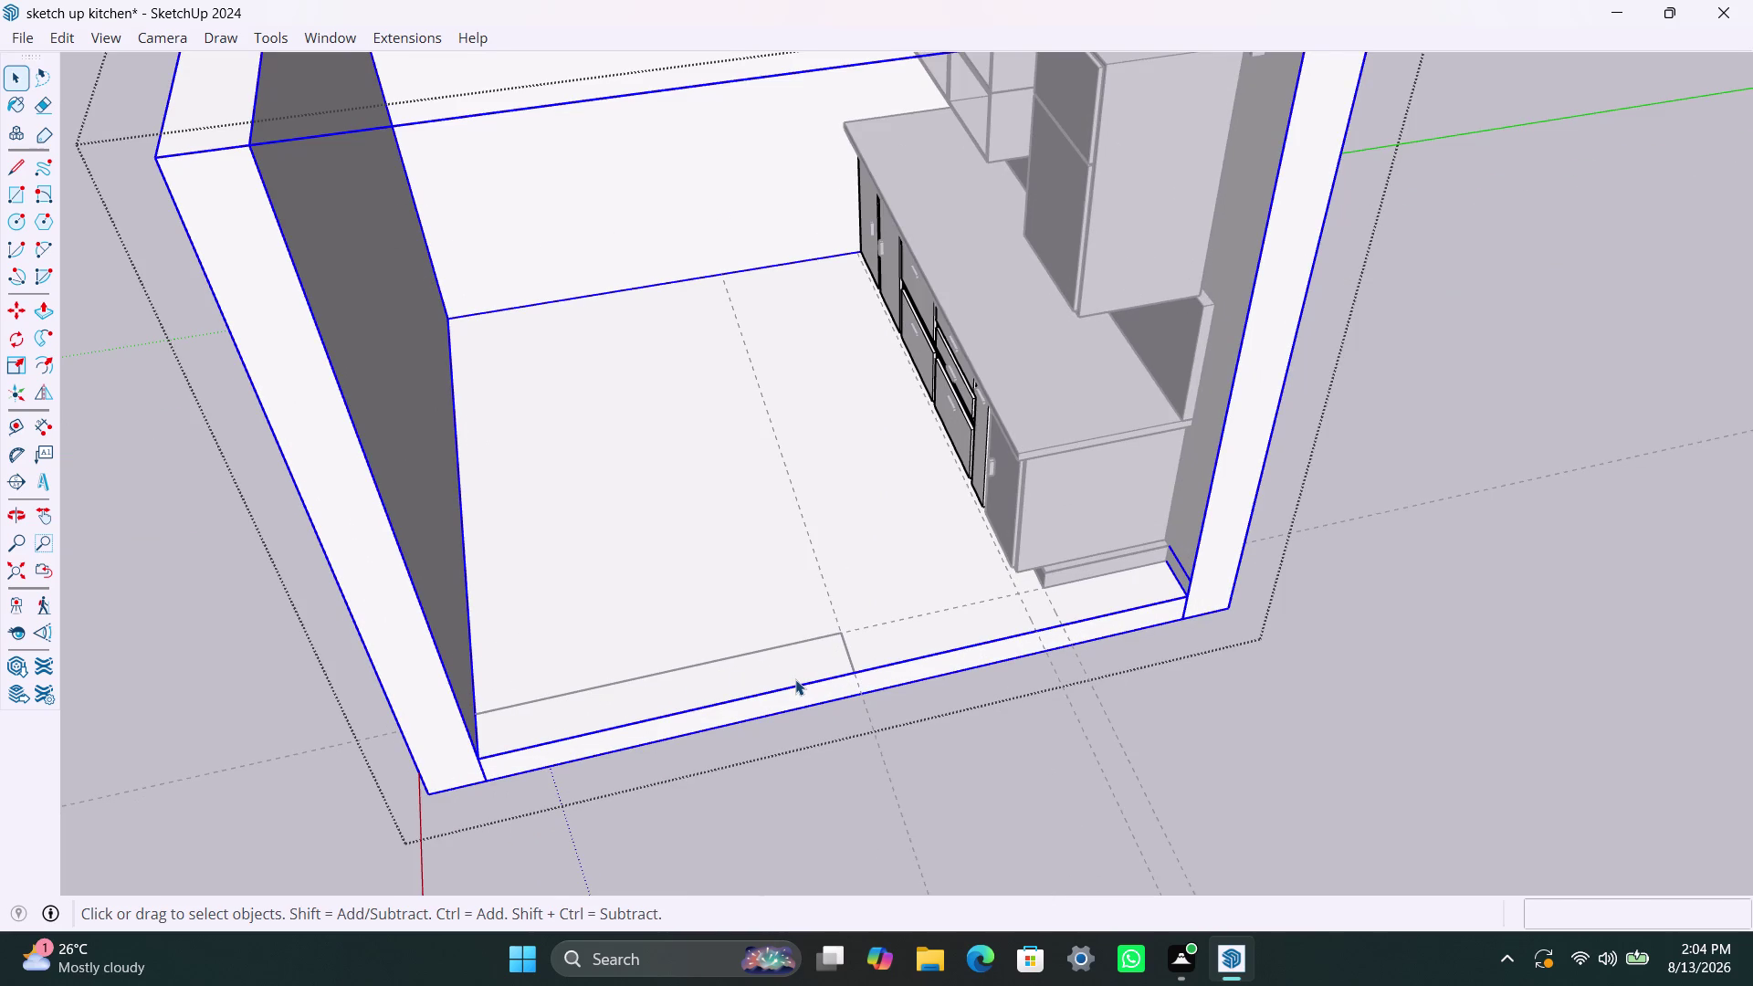
Undo the recent edits so the stray front-strip line is removed.
key(ctrl+z)
key(ctrl+z)
key(ctrl+z)
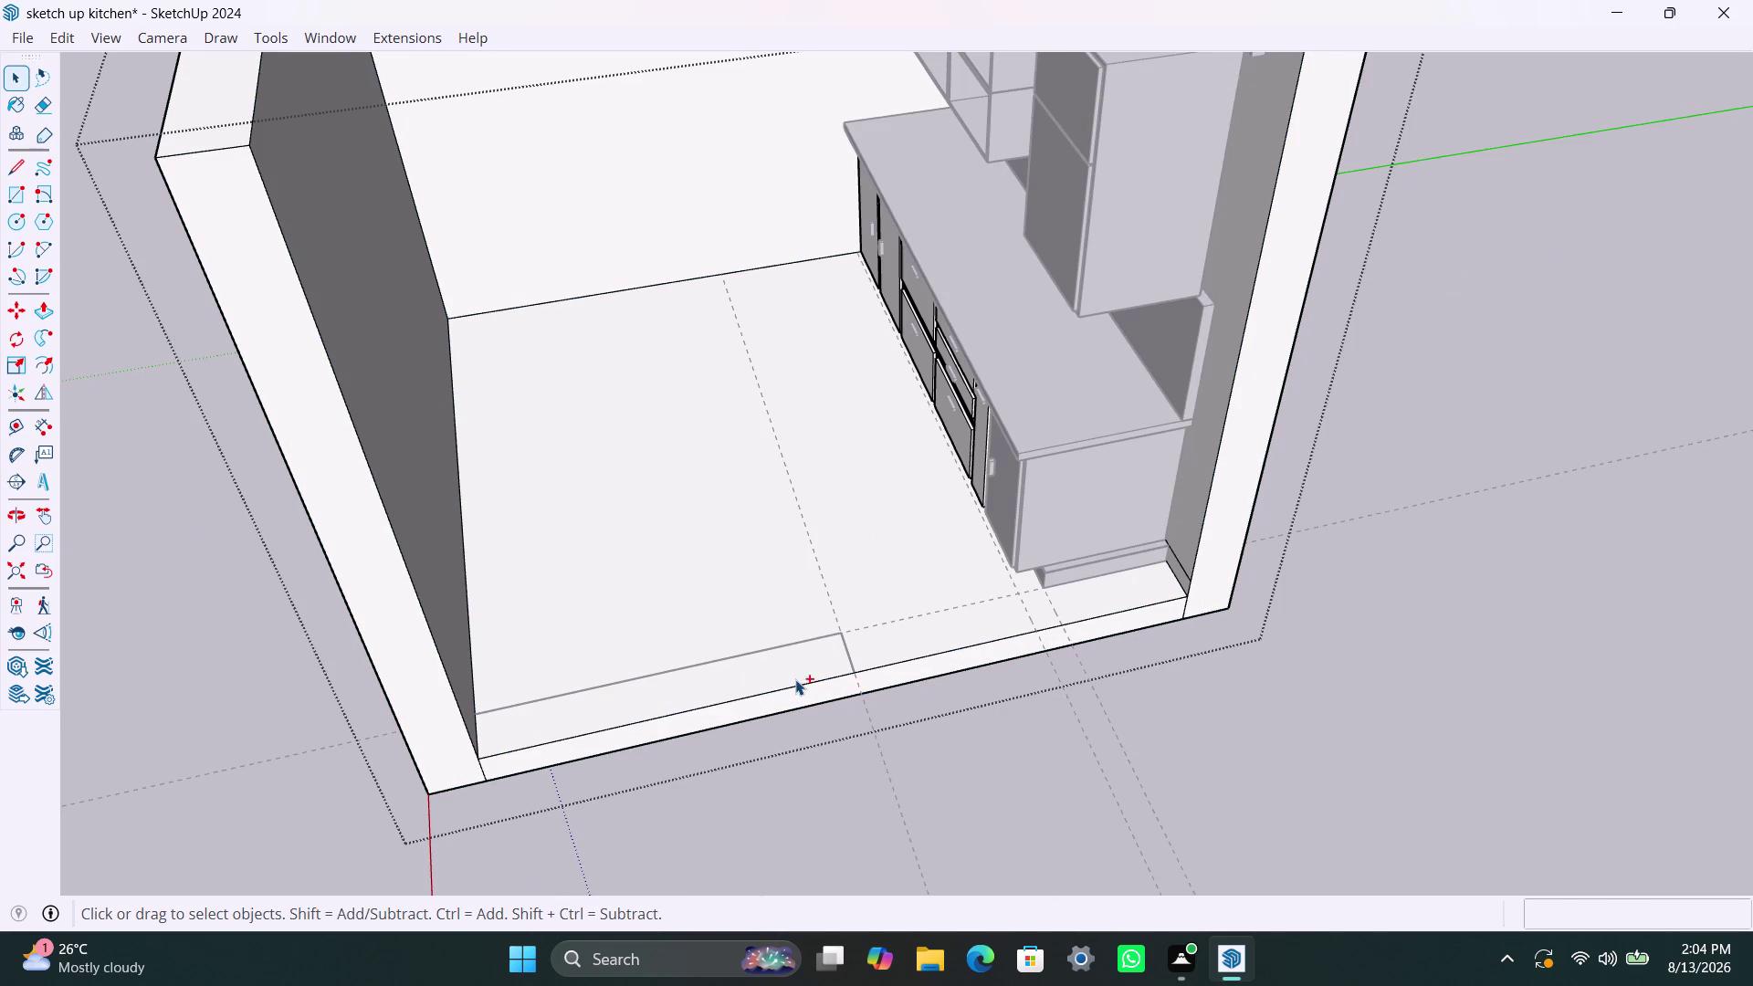
key(ctrl+z)
key(ctrl+z)
key(ctrl+z)
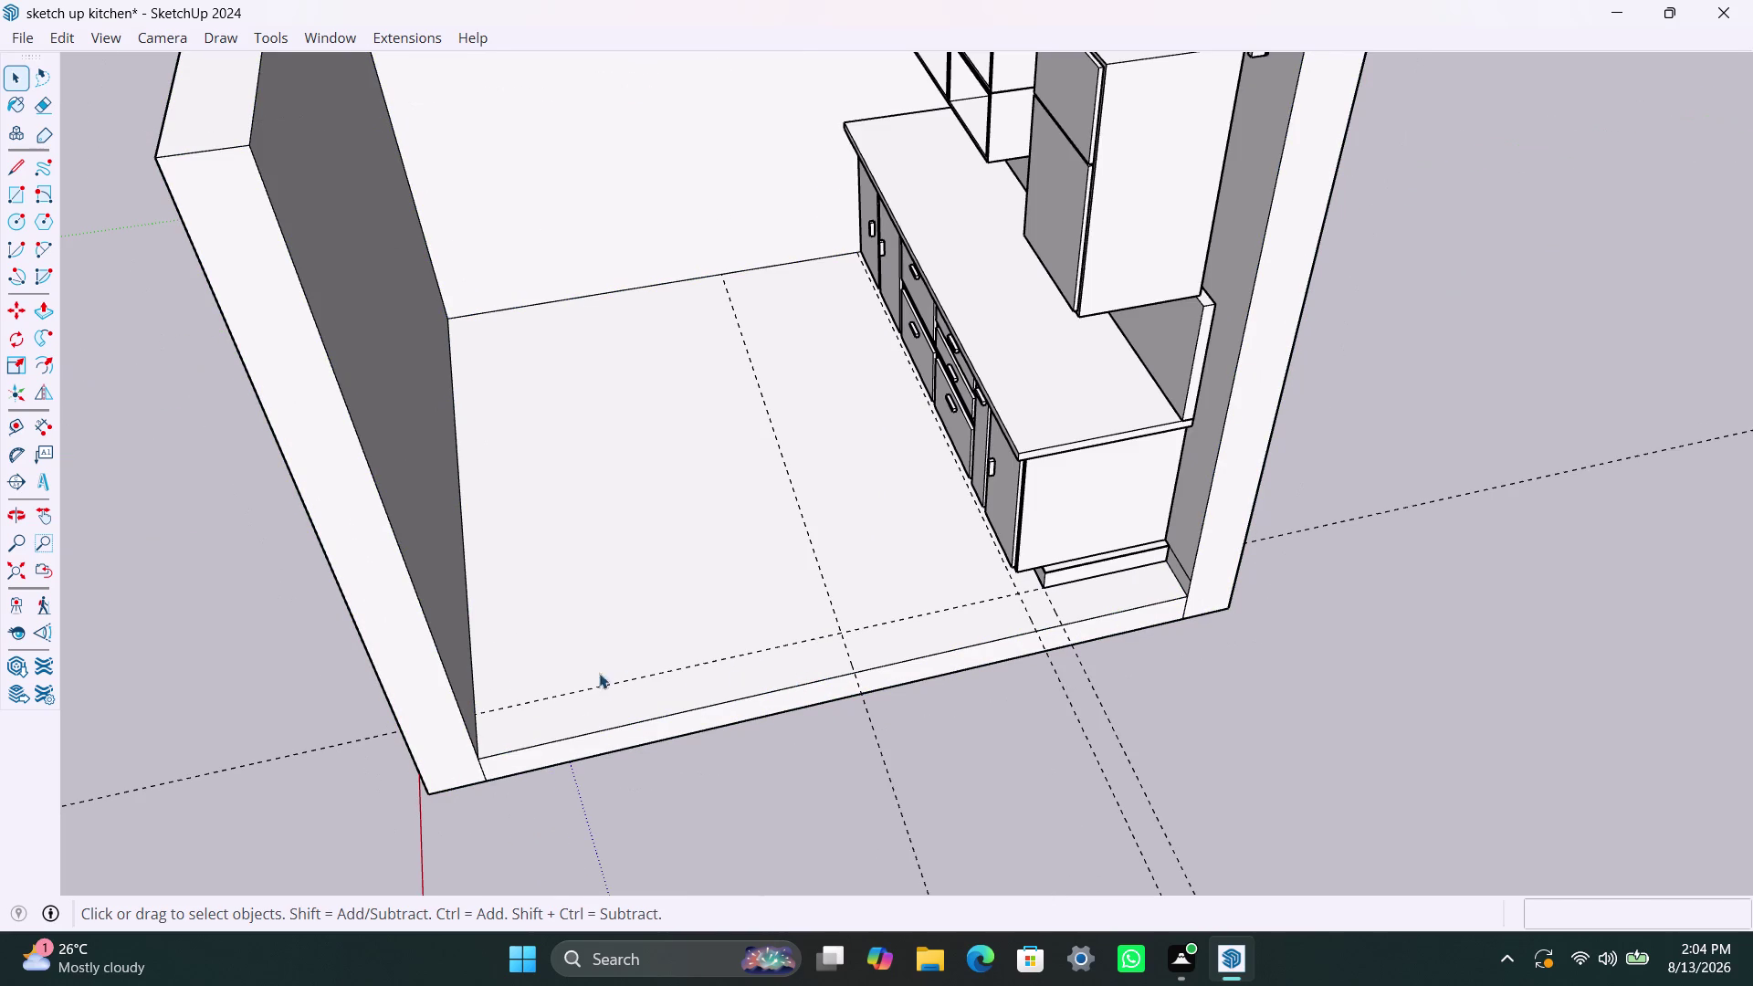
Draw a rectangle on the front floor strip from the left wall to the guide line.
key(r)
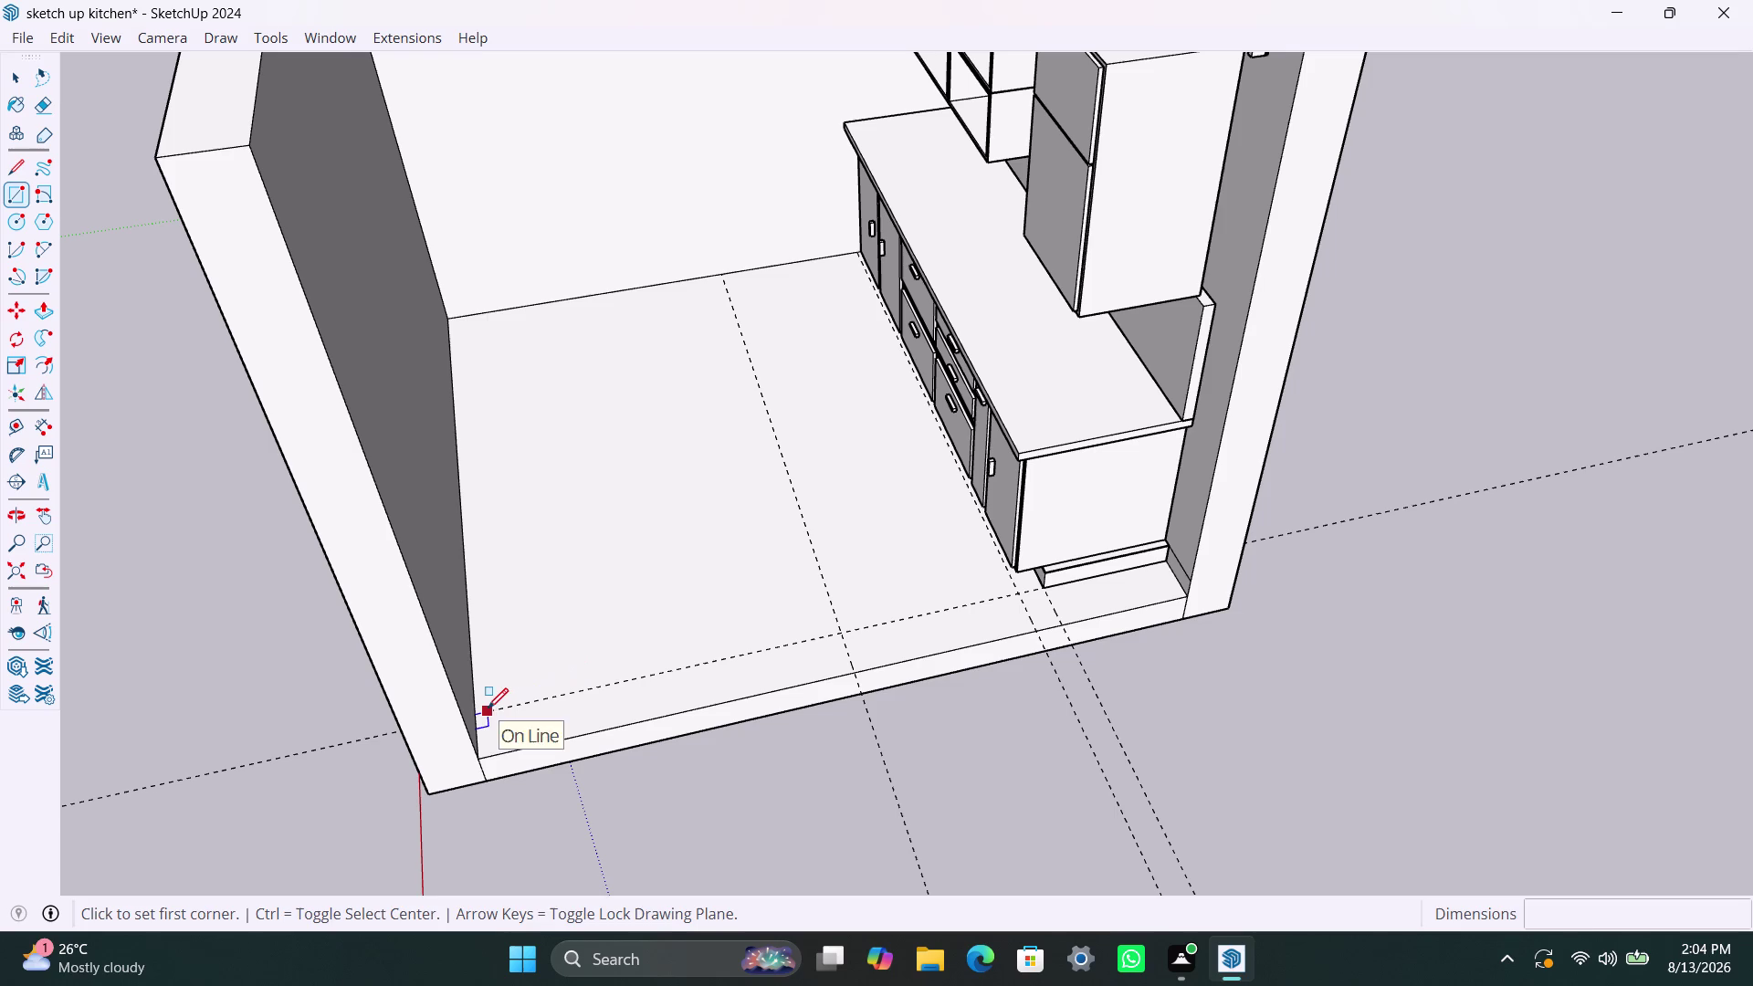
click(476, 709)
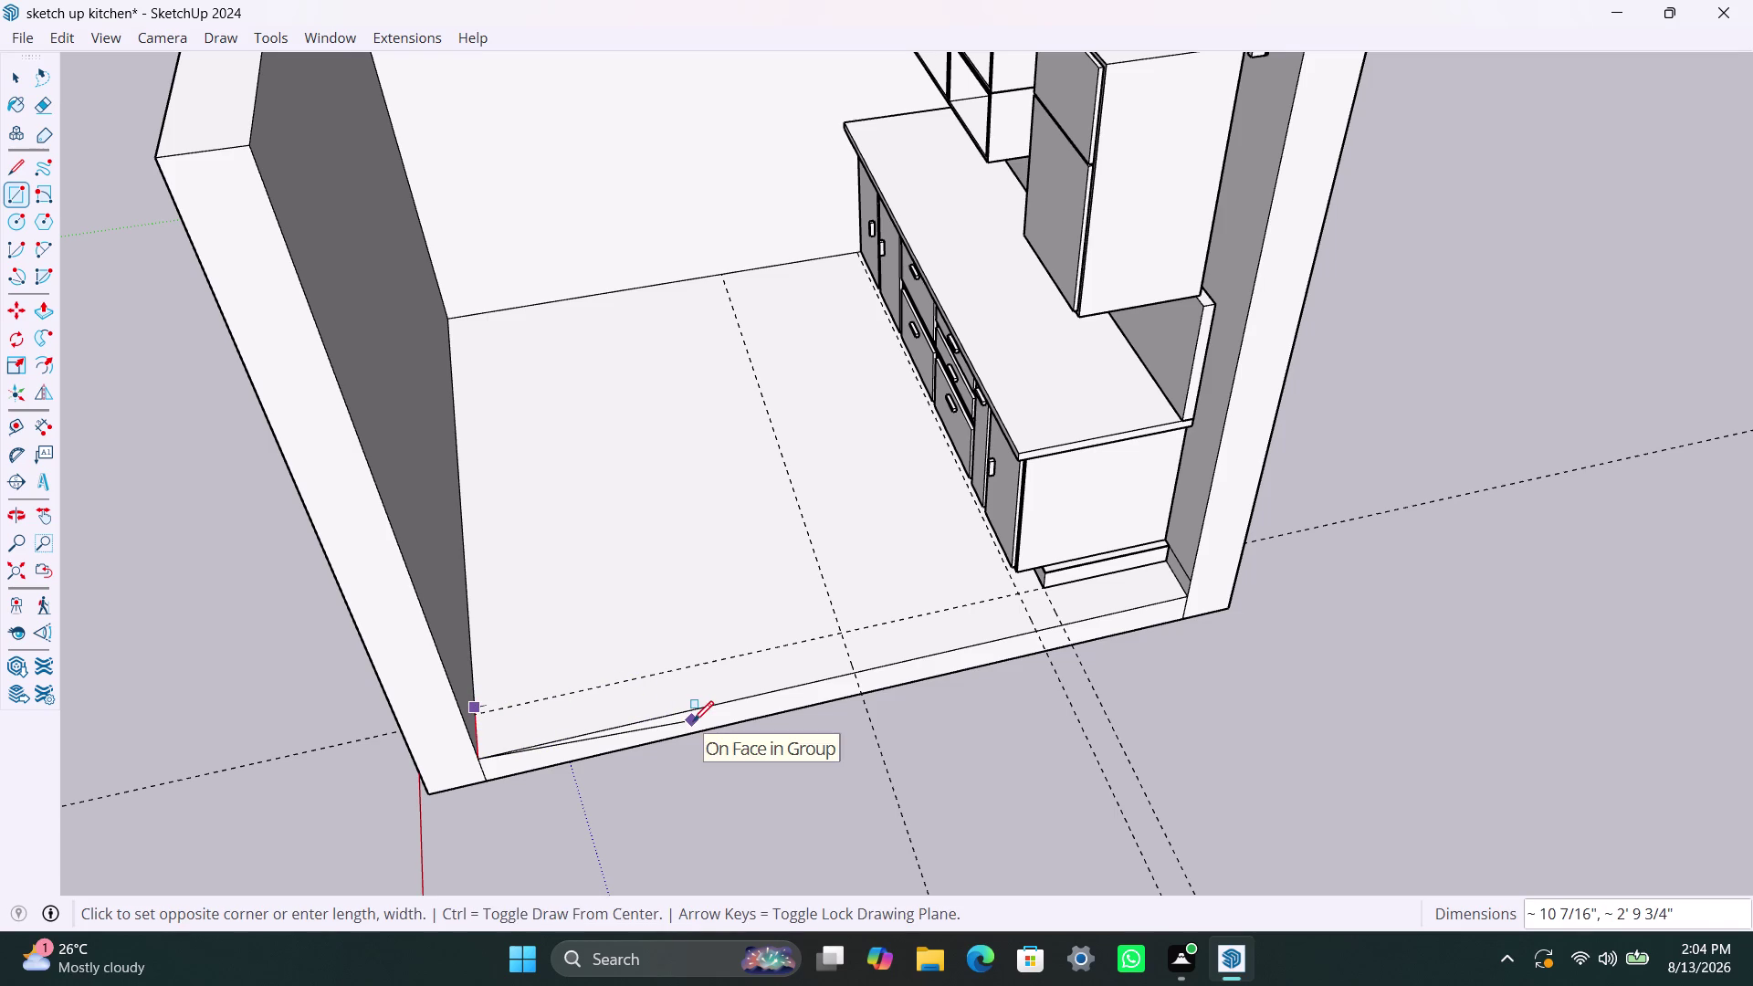
key(Escape)
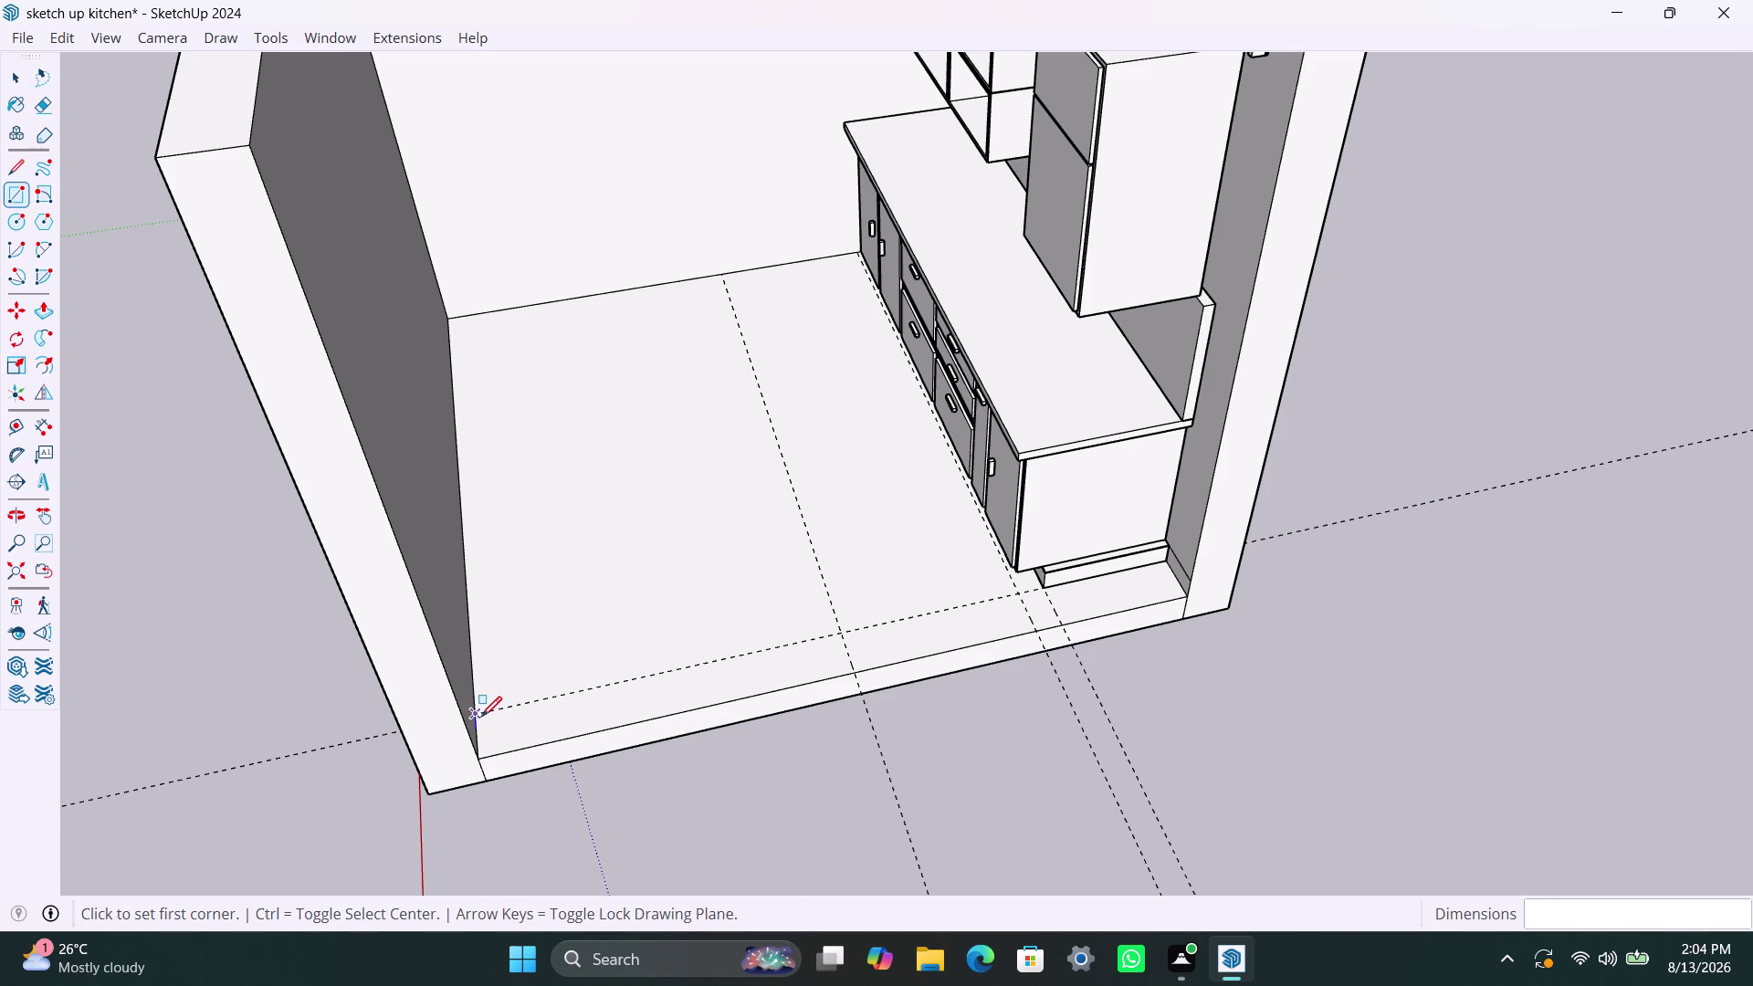
click(481, 716)
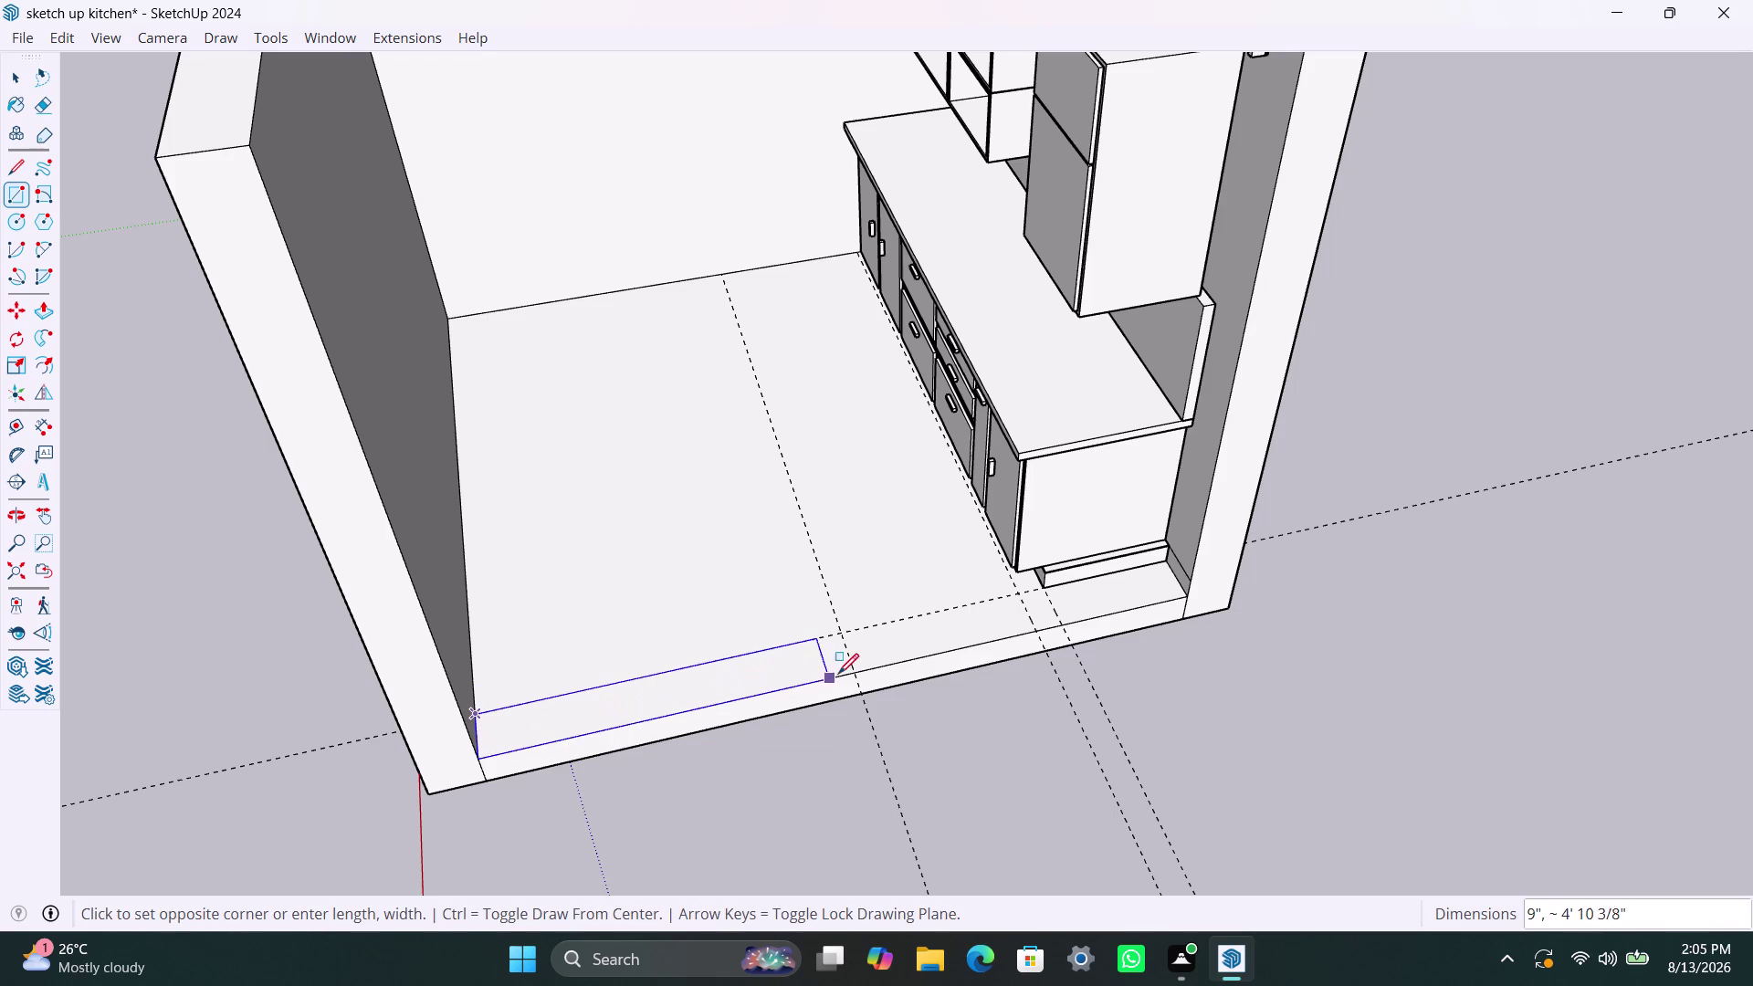
click(852, 672)
key(space)
click(757, 677)
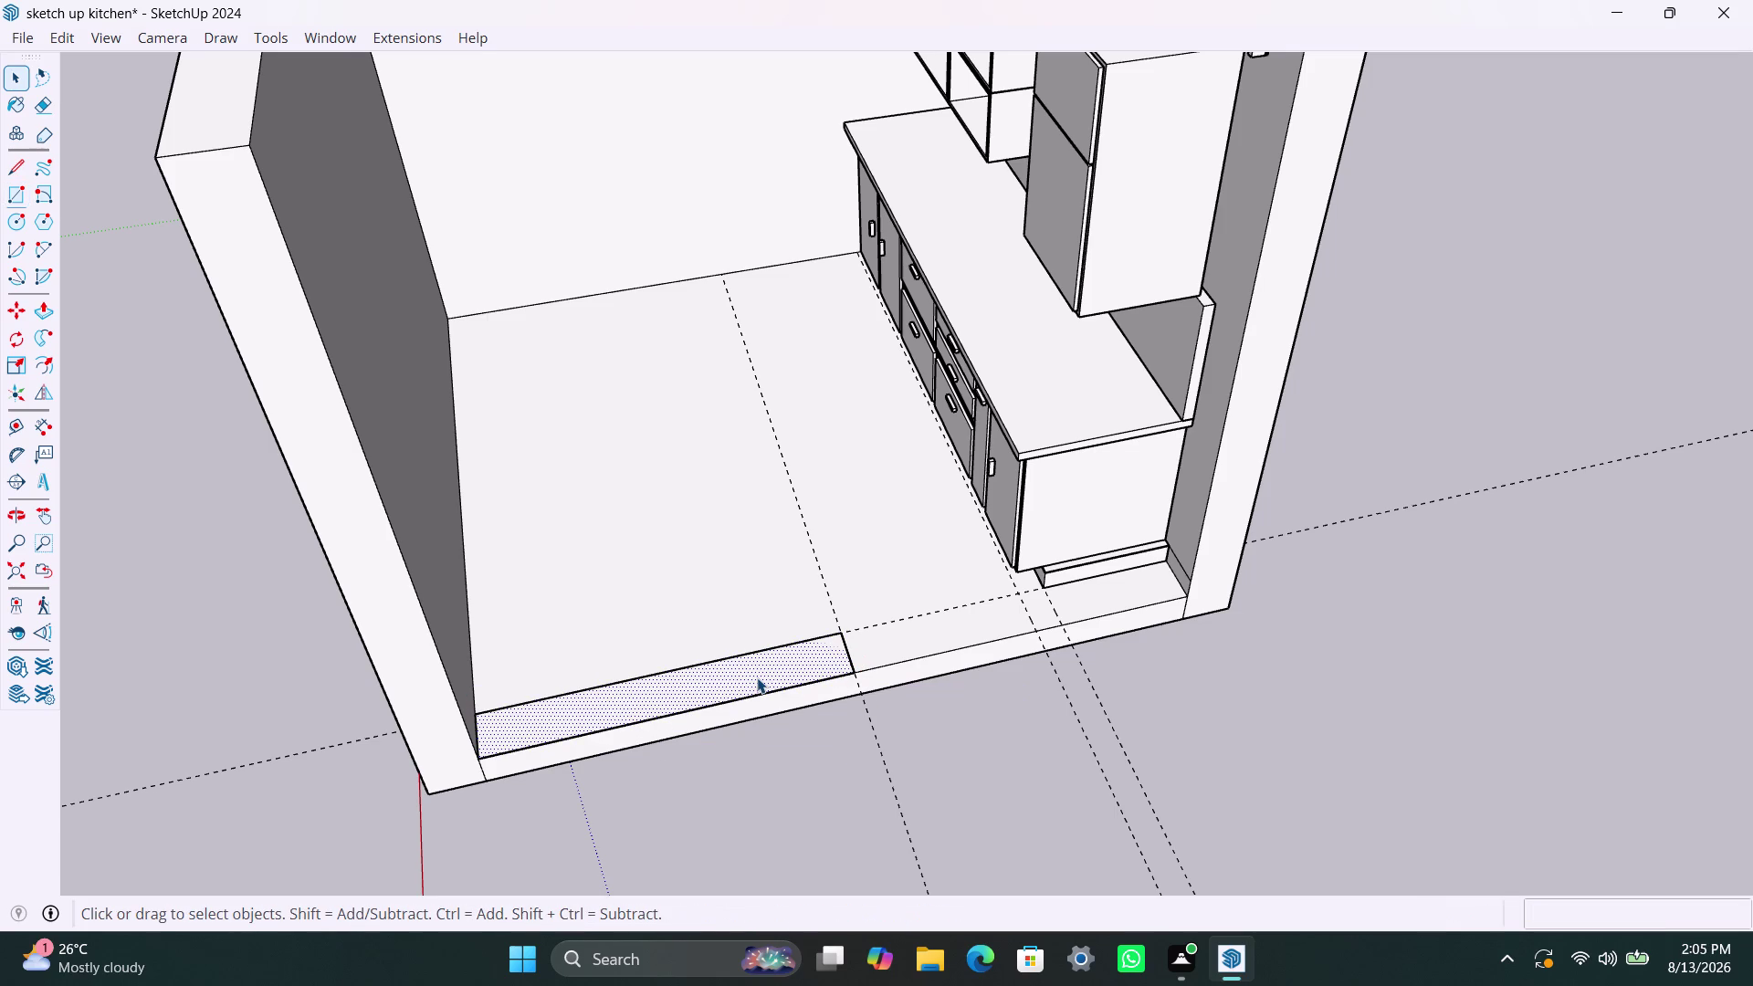
Push/Pull the rectangle up into a tall partition wall and inspect it.
key(p)
click(757, 678)
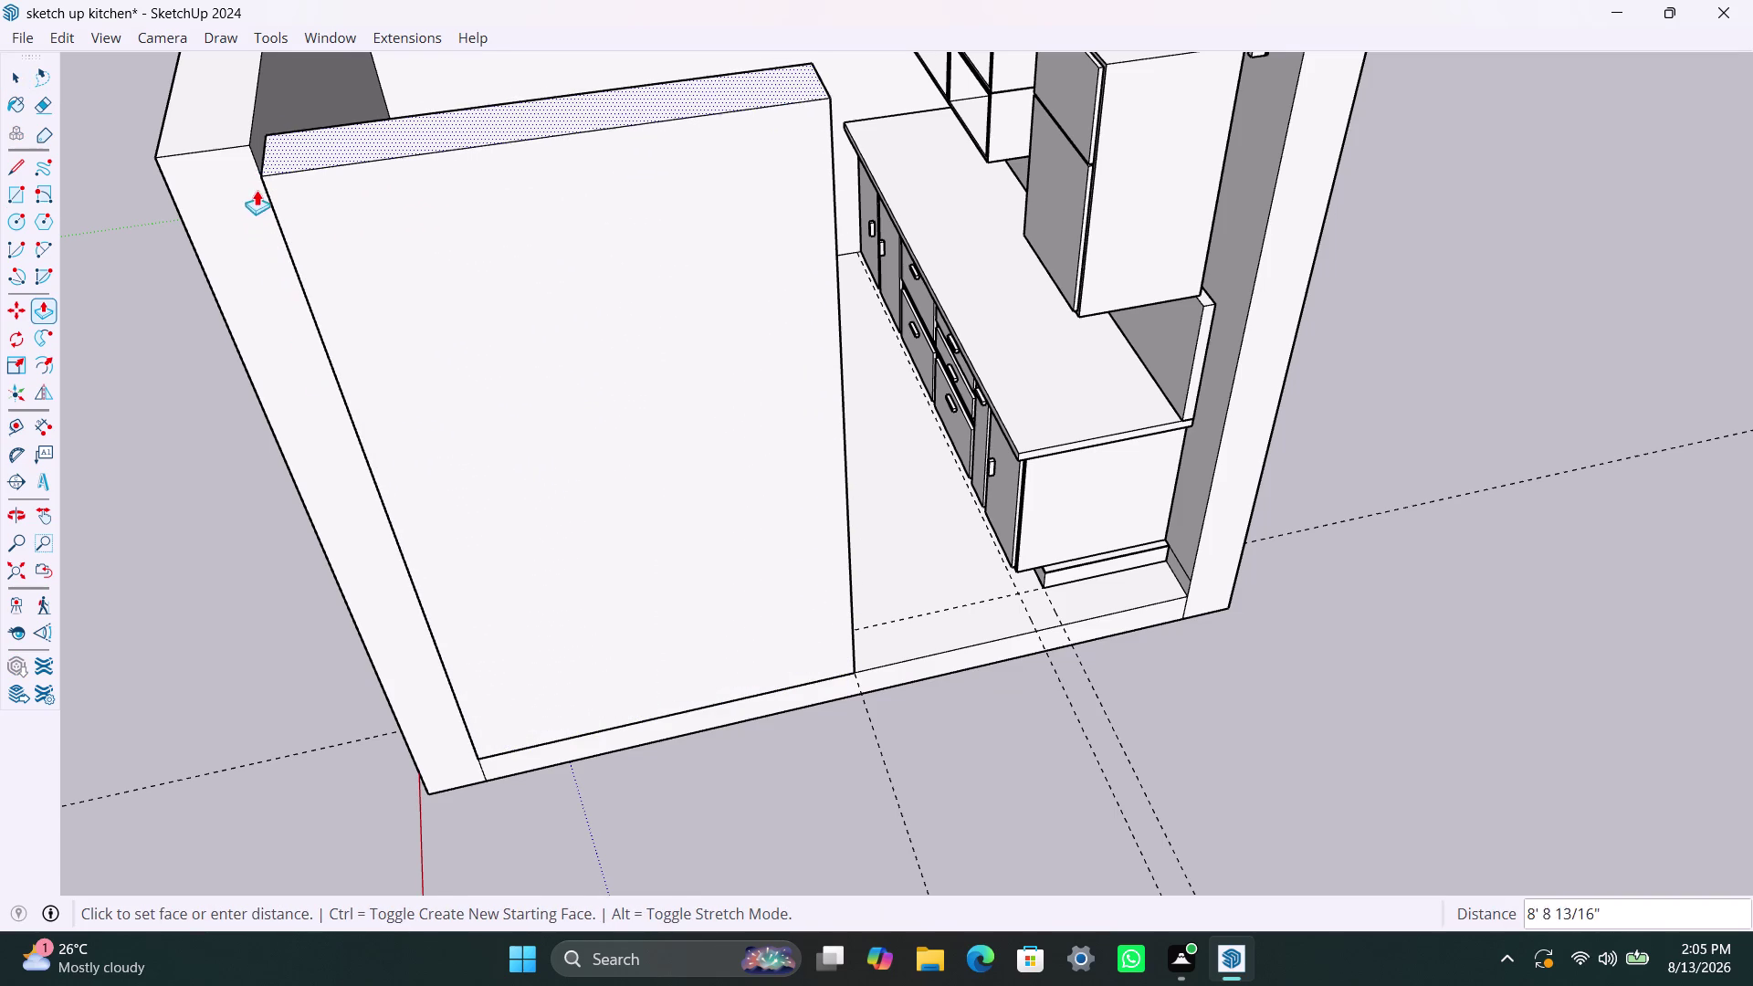
click(203, 142)
key(space)
scroll(down, 3)
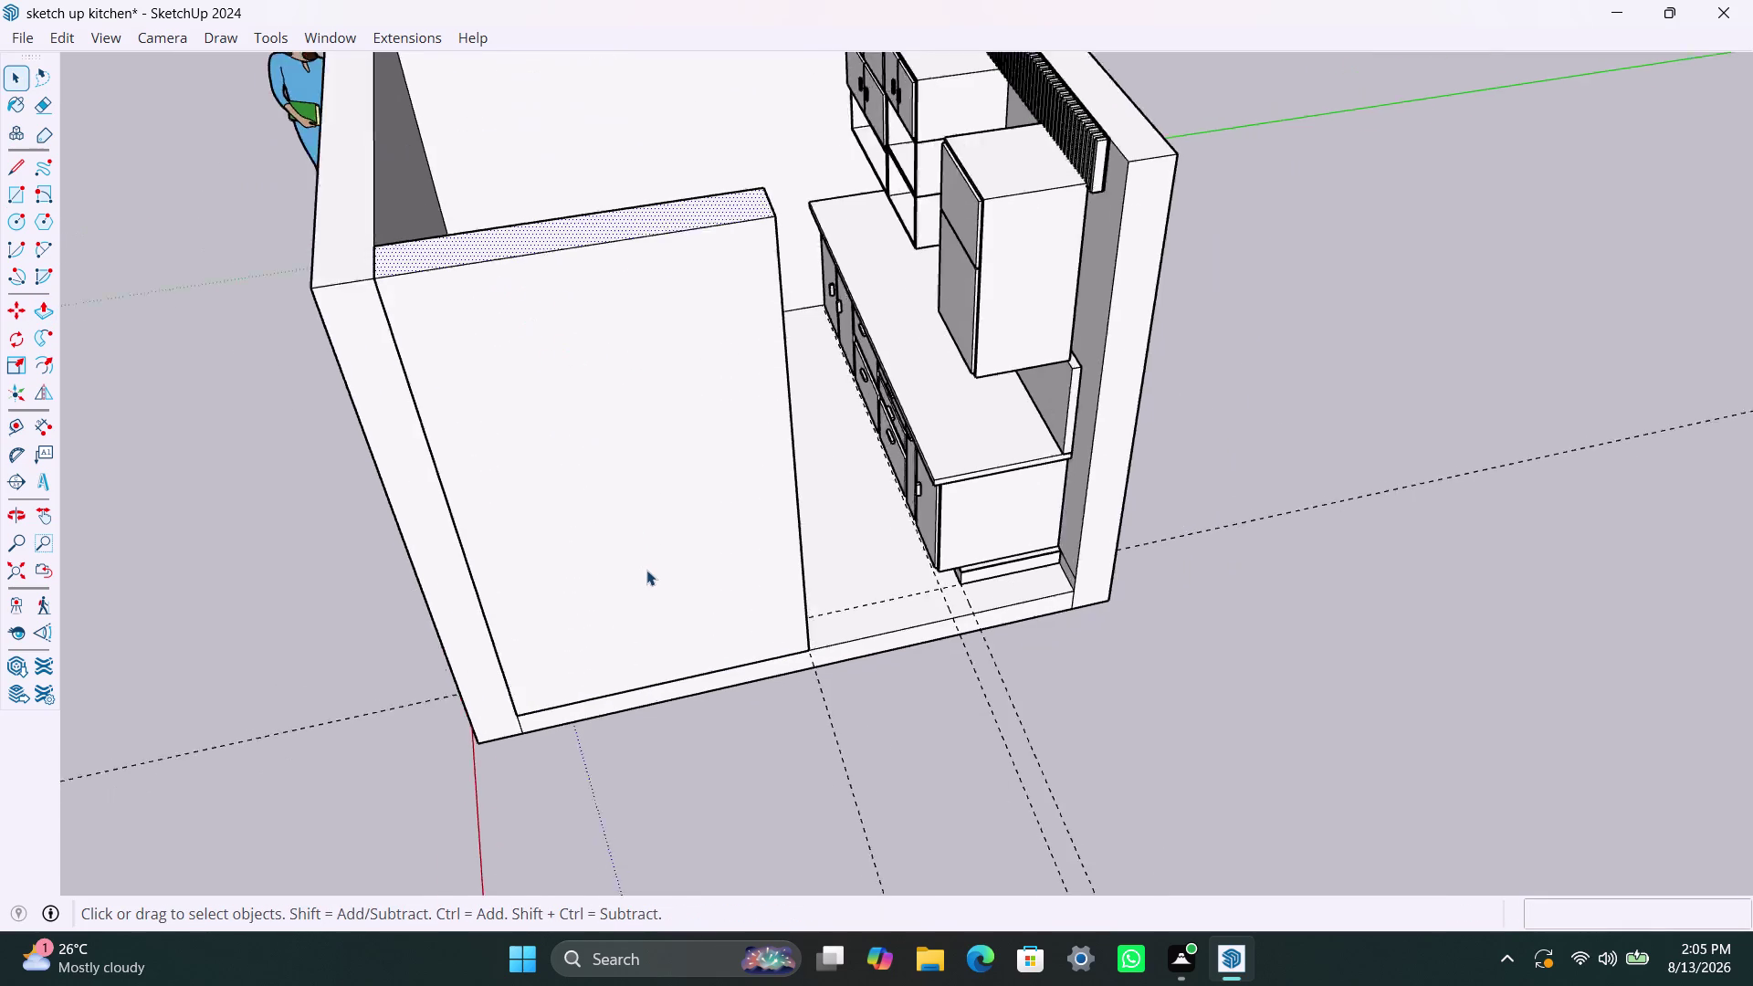
scroll(down, 3)
scroll(up, 3)
middle_drag(647, 571, 225, 521)
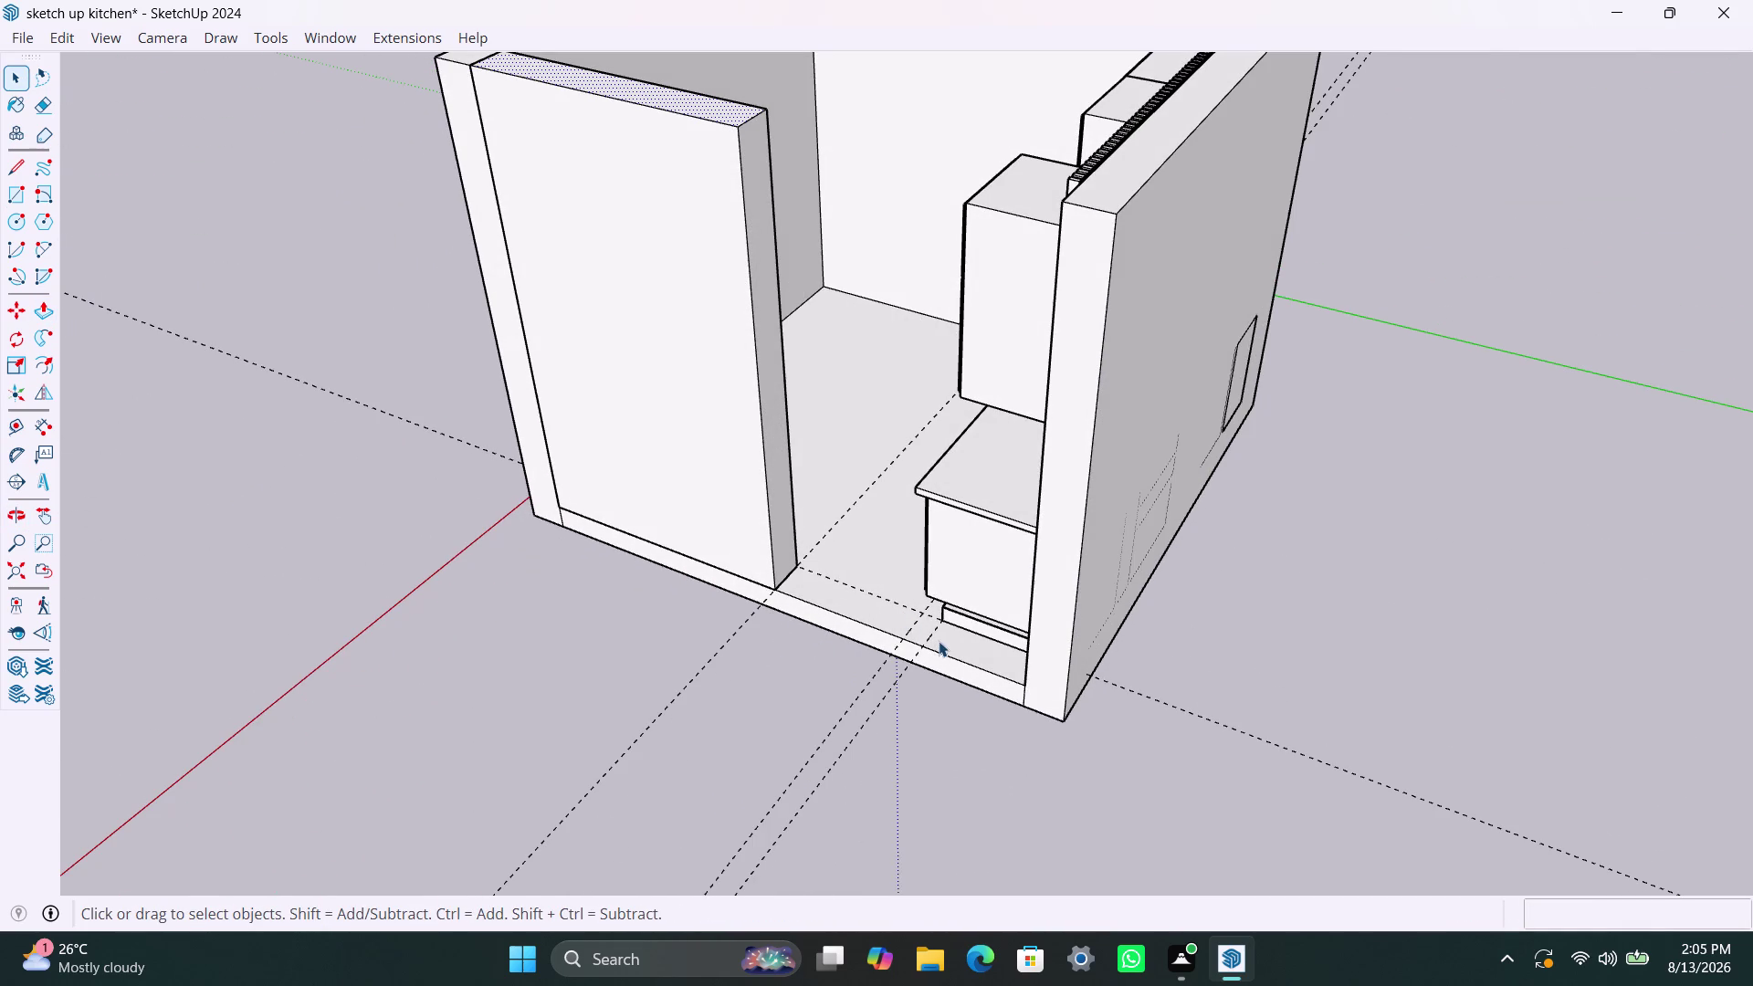
click(939, 641)
scroll(up, 3)
middle_drag(805, 713, 1116, 796)
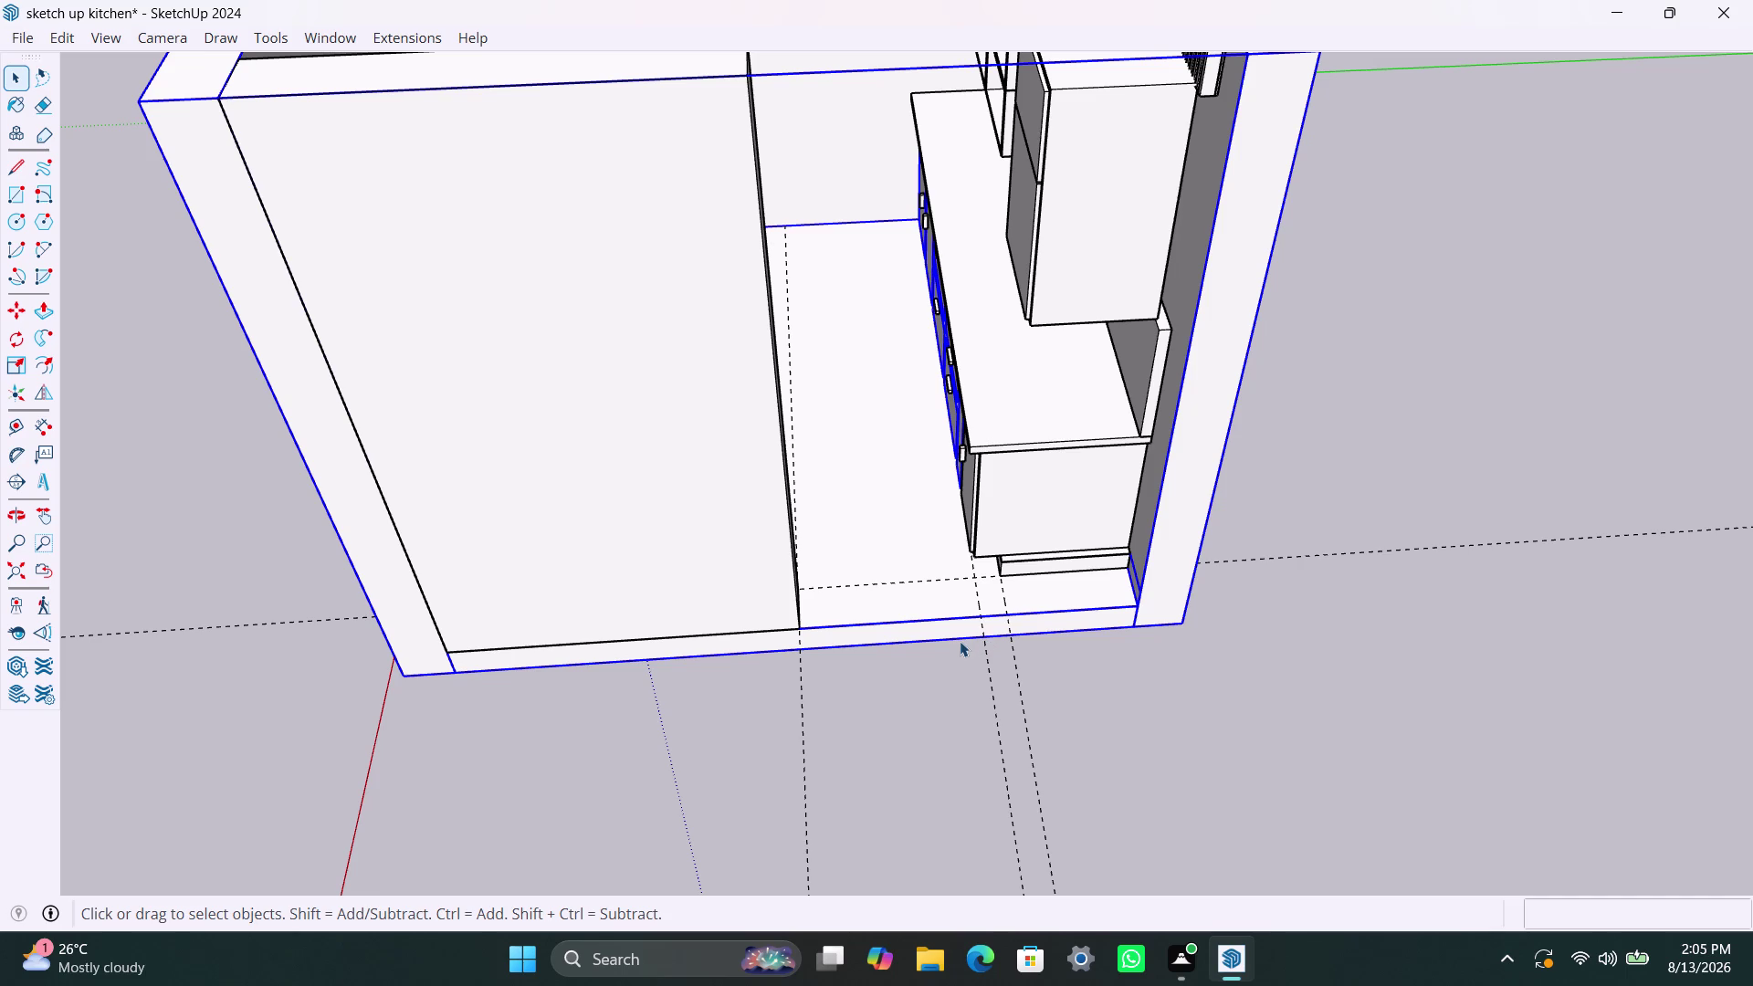
Draw a rectangle on the right end of the front floor strip up to the right wall.
key(r)
click(977, 574)
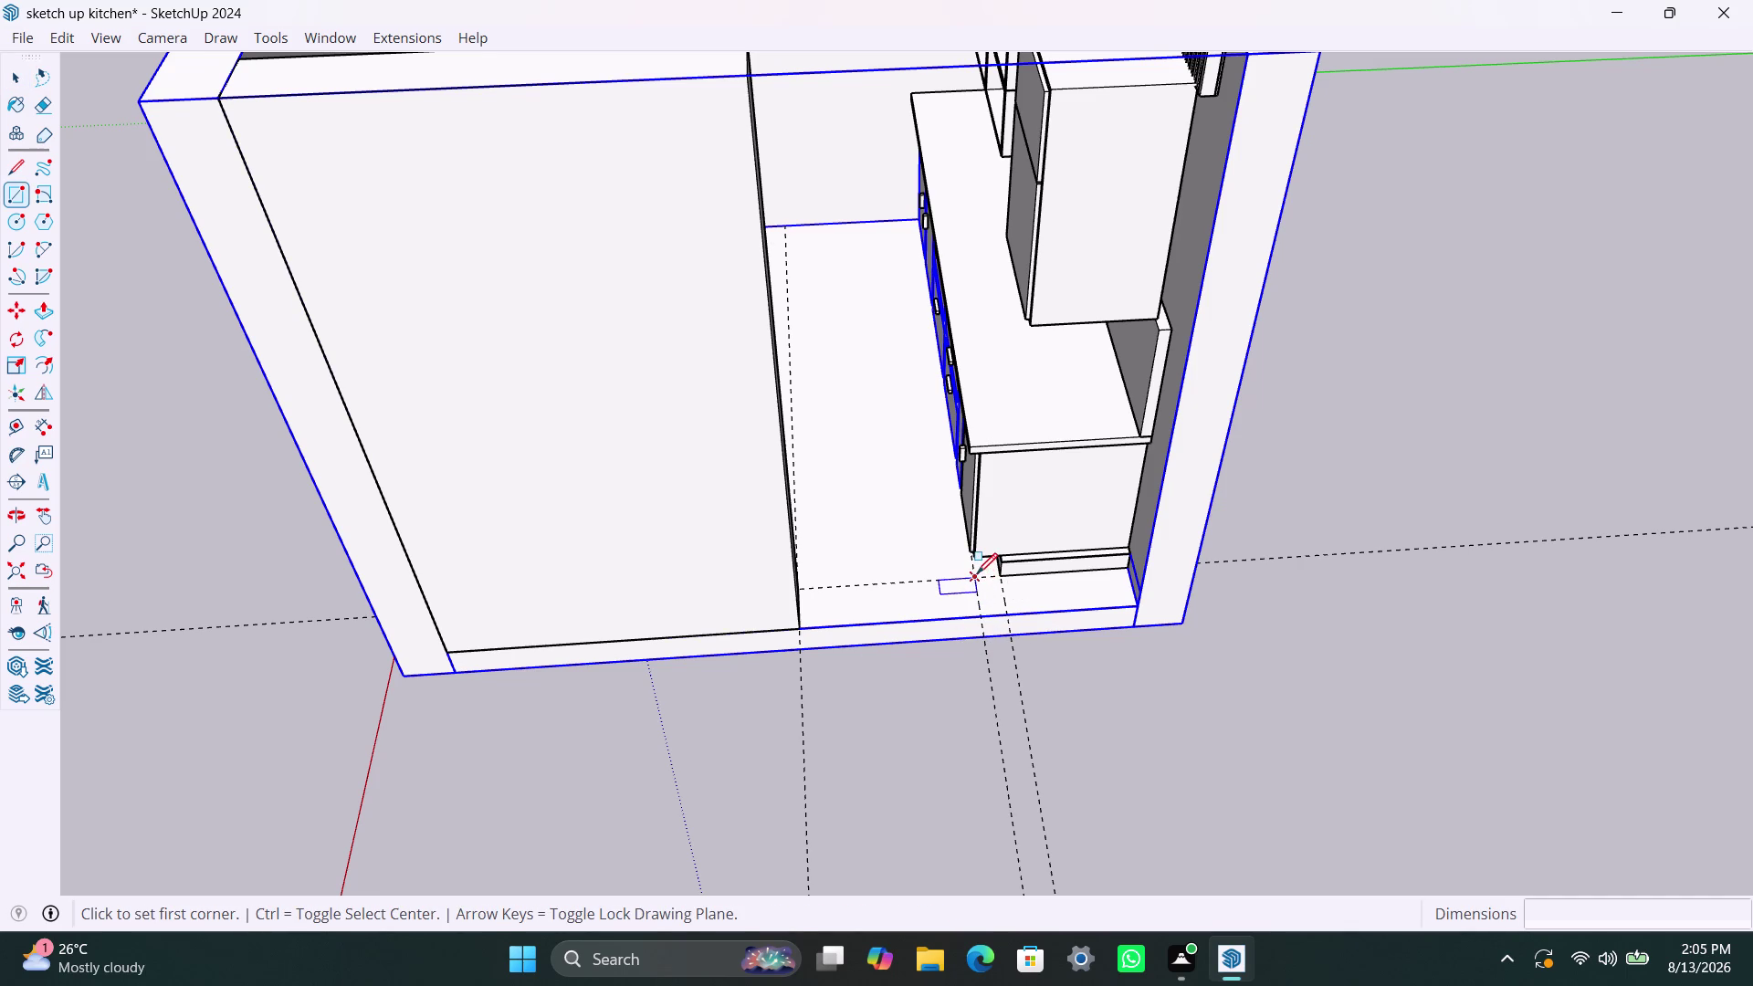
click(1134, 602)
key(space)
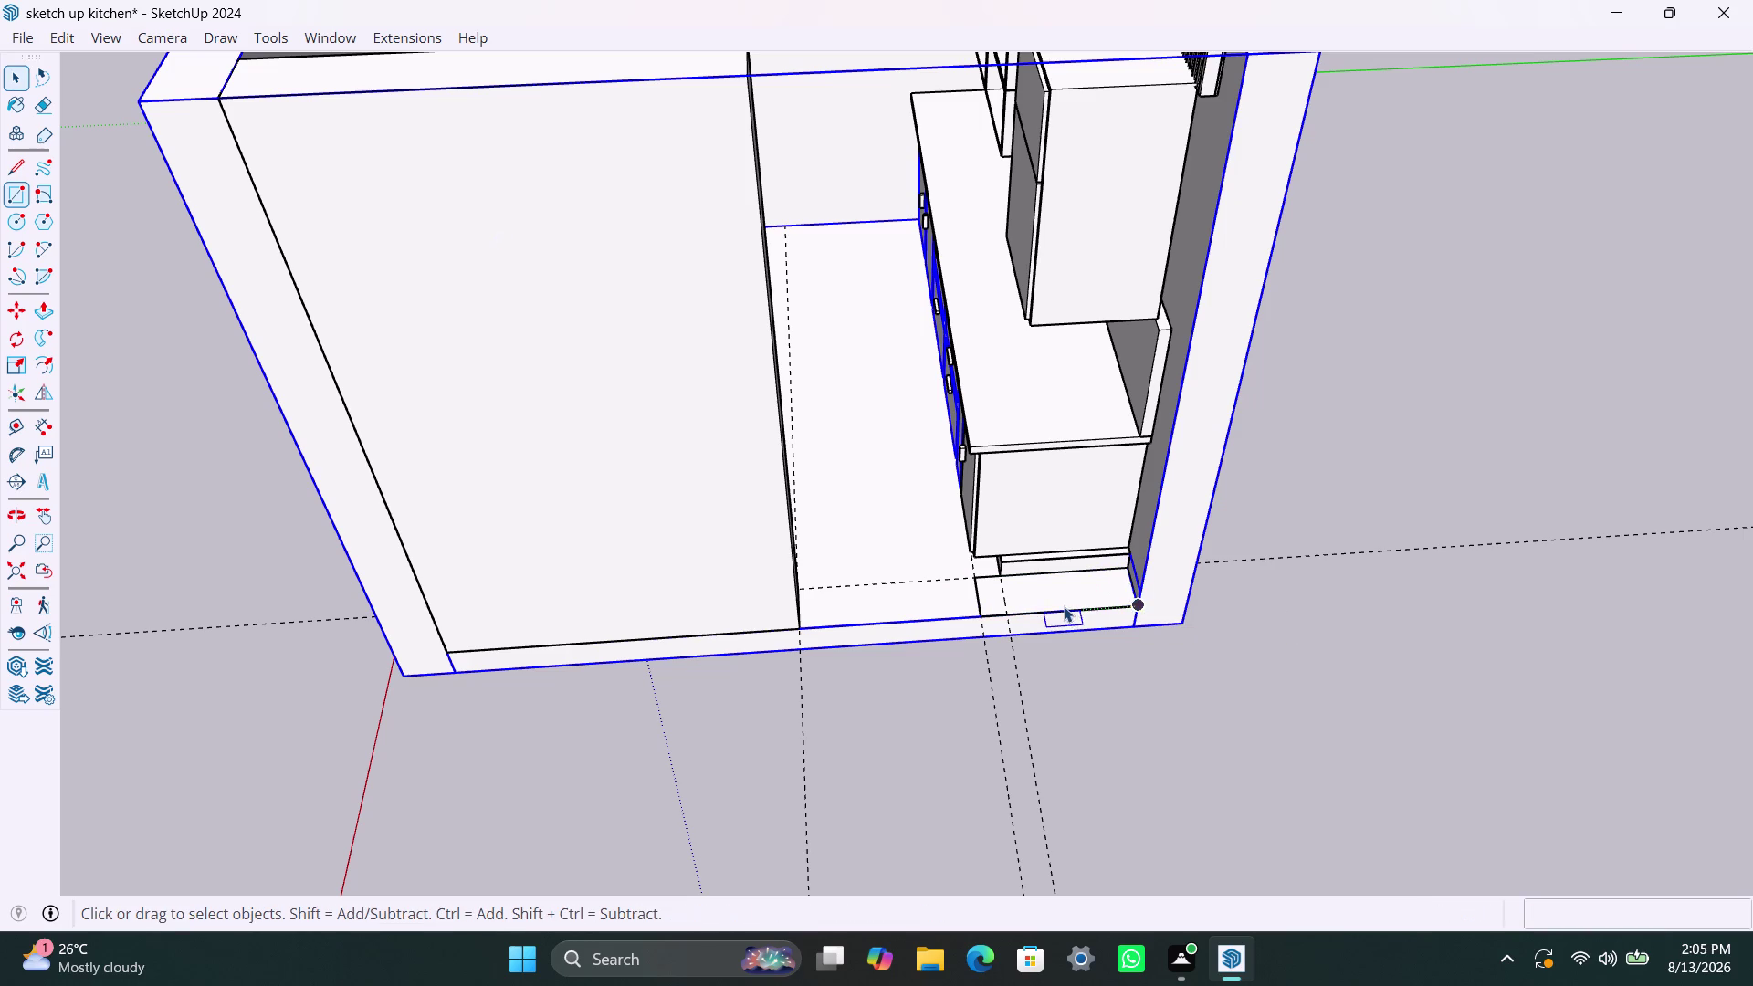
click(1062, 605)
click(1049, 595)
Raise the right rectangle into a tall panel and zoom toward the left partition's open end.
key(p)
click(1049, 595)
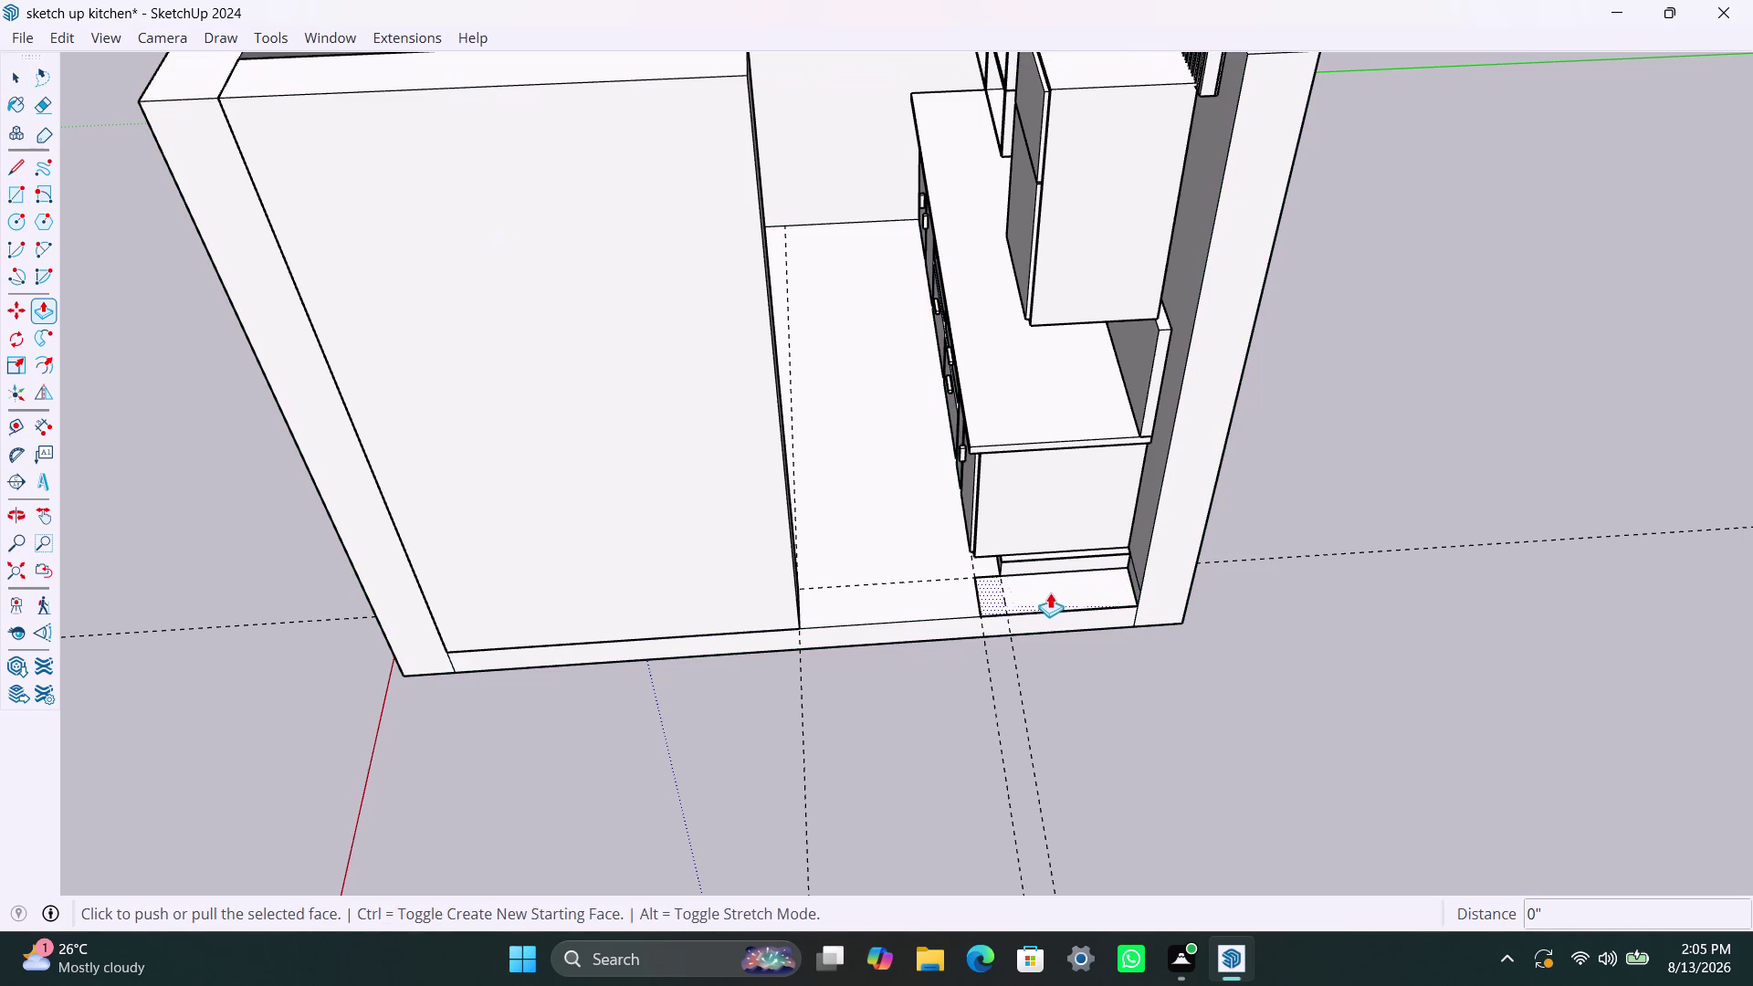
scroll(down, 3)
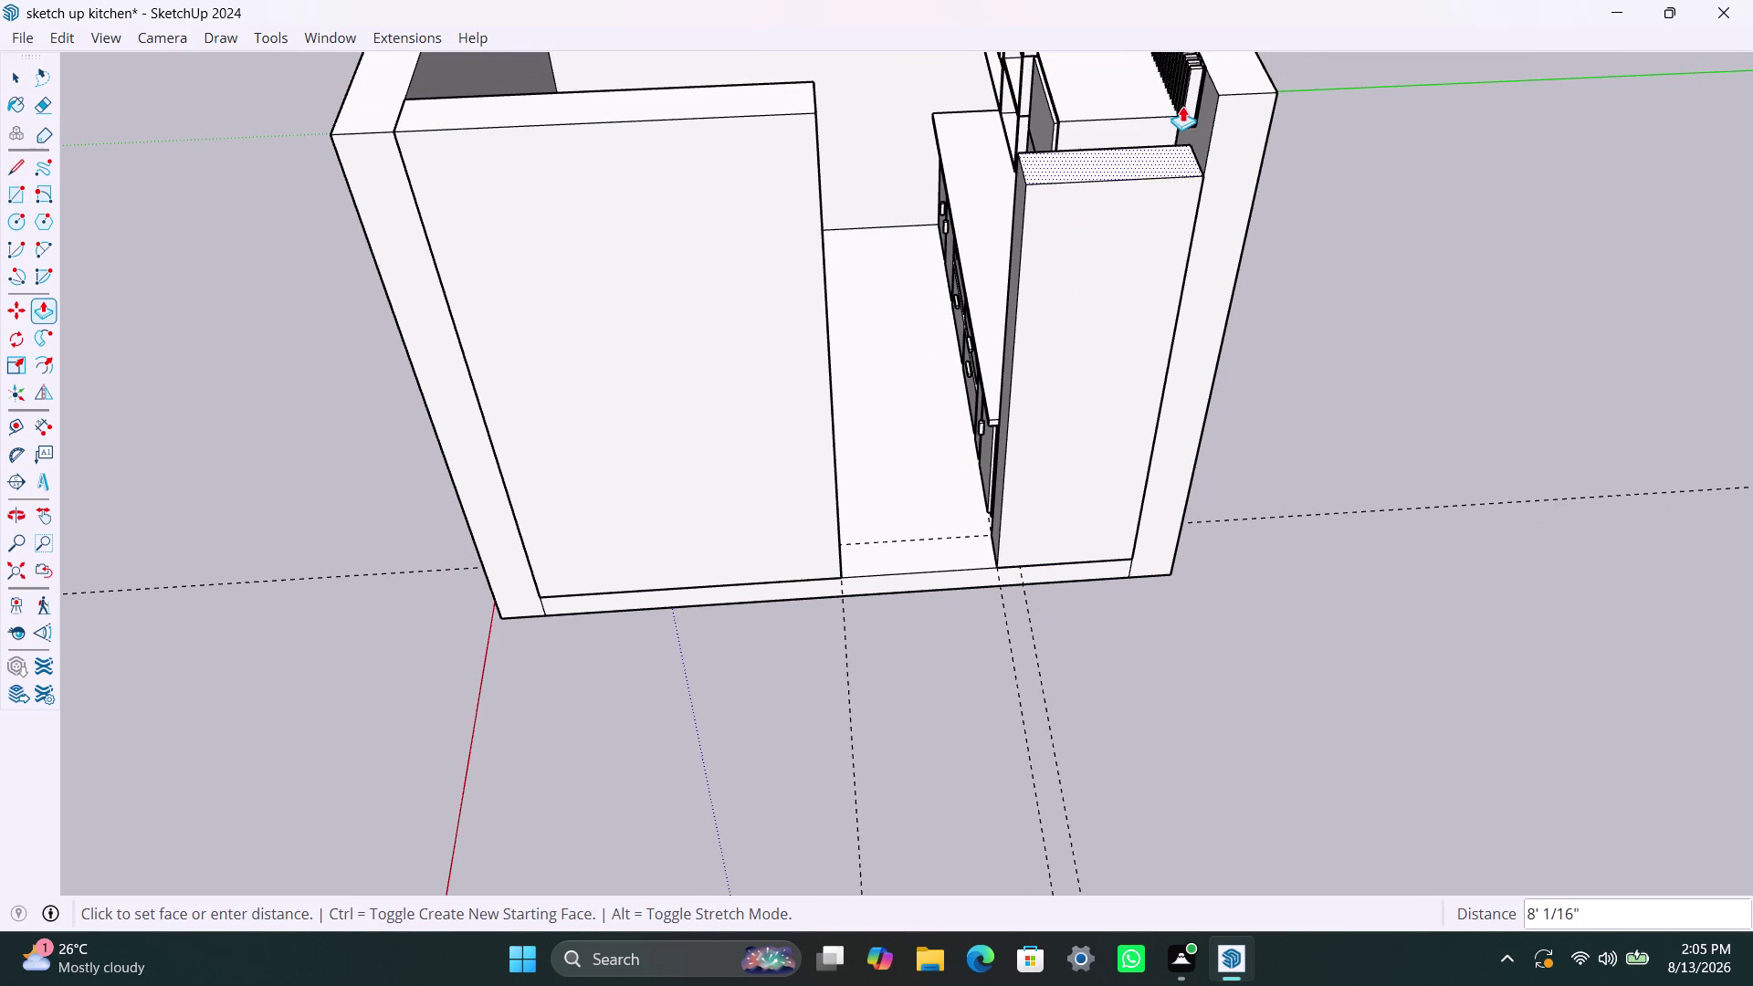
click(1241, 70)
key(space)
scroll(down, 3)
middle_drag(901, 549, 926, 562)
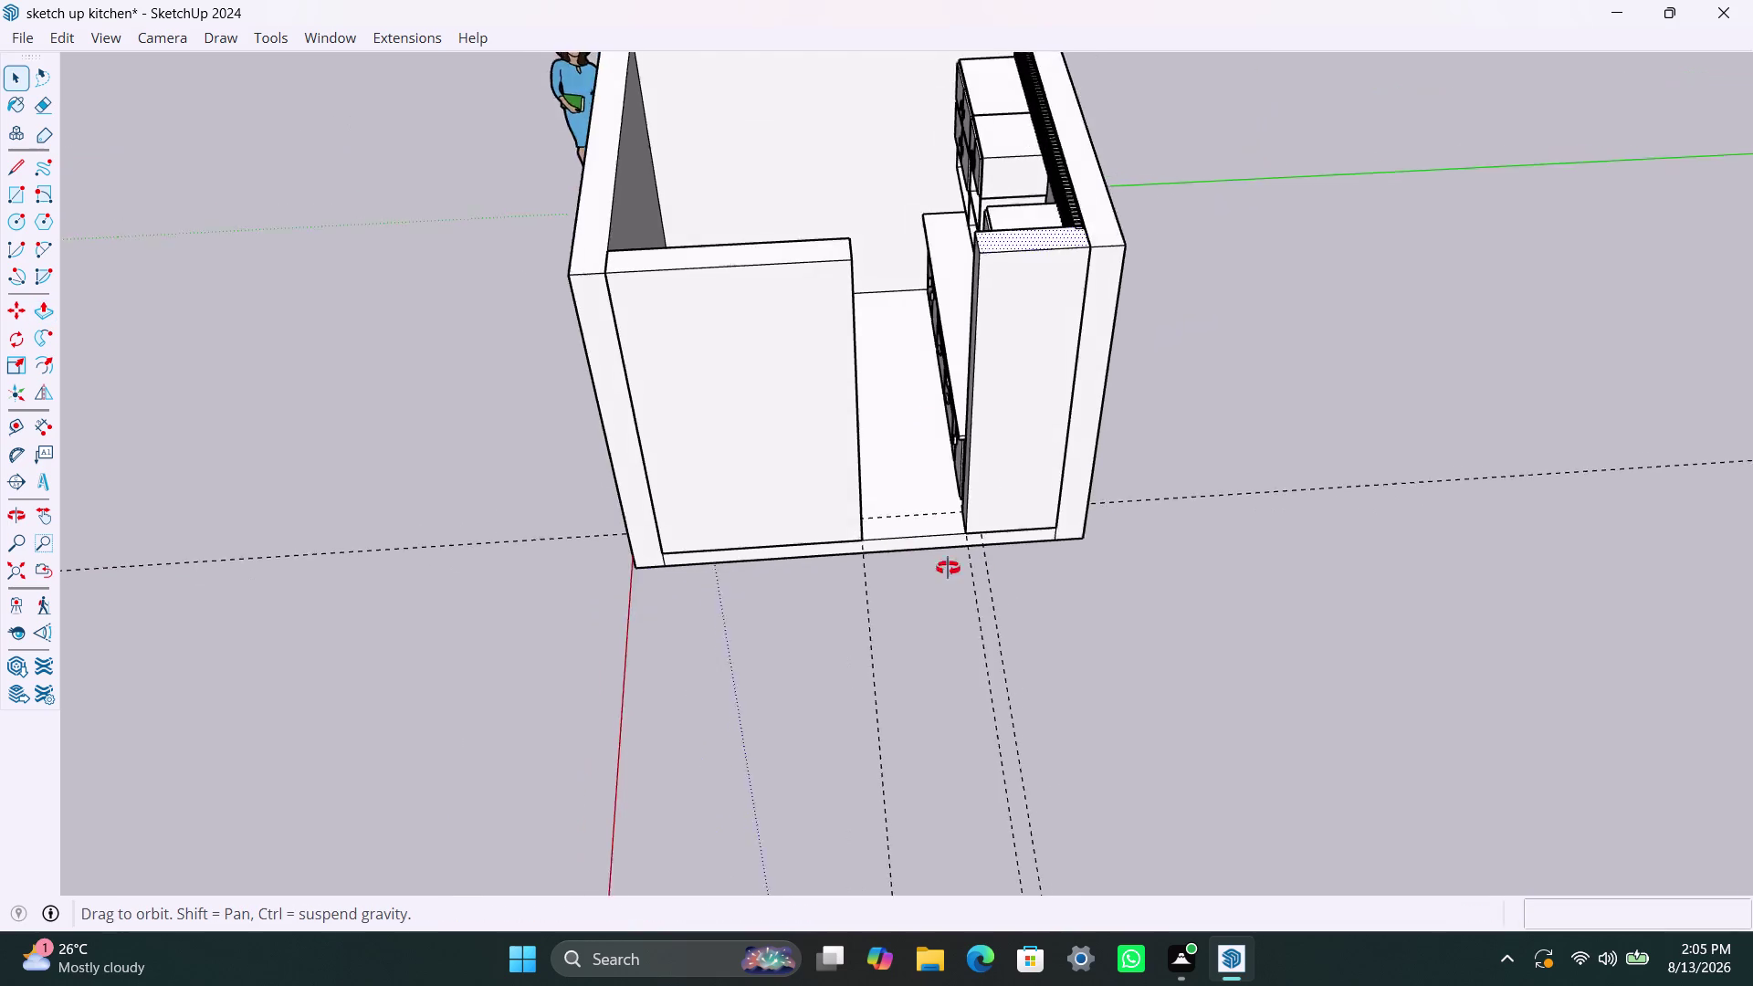
middle_drag(925, 561, 796, 631)
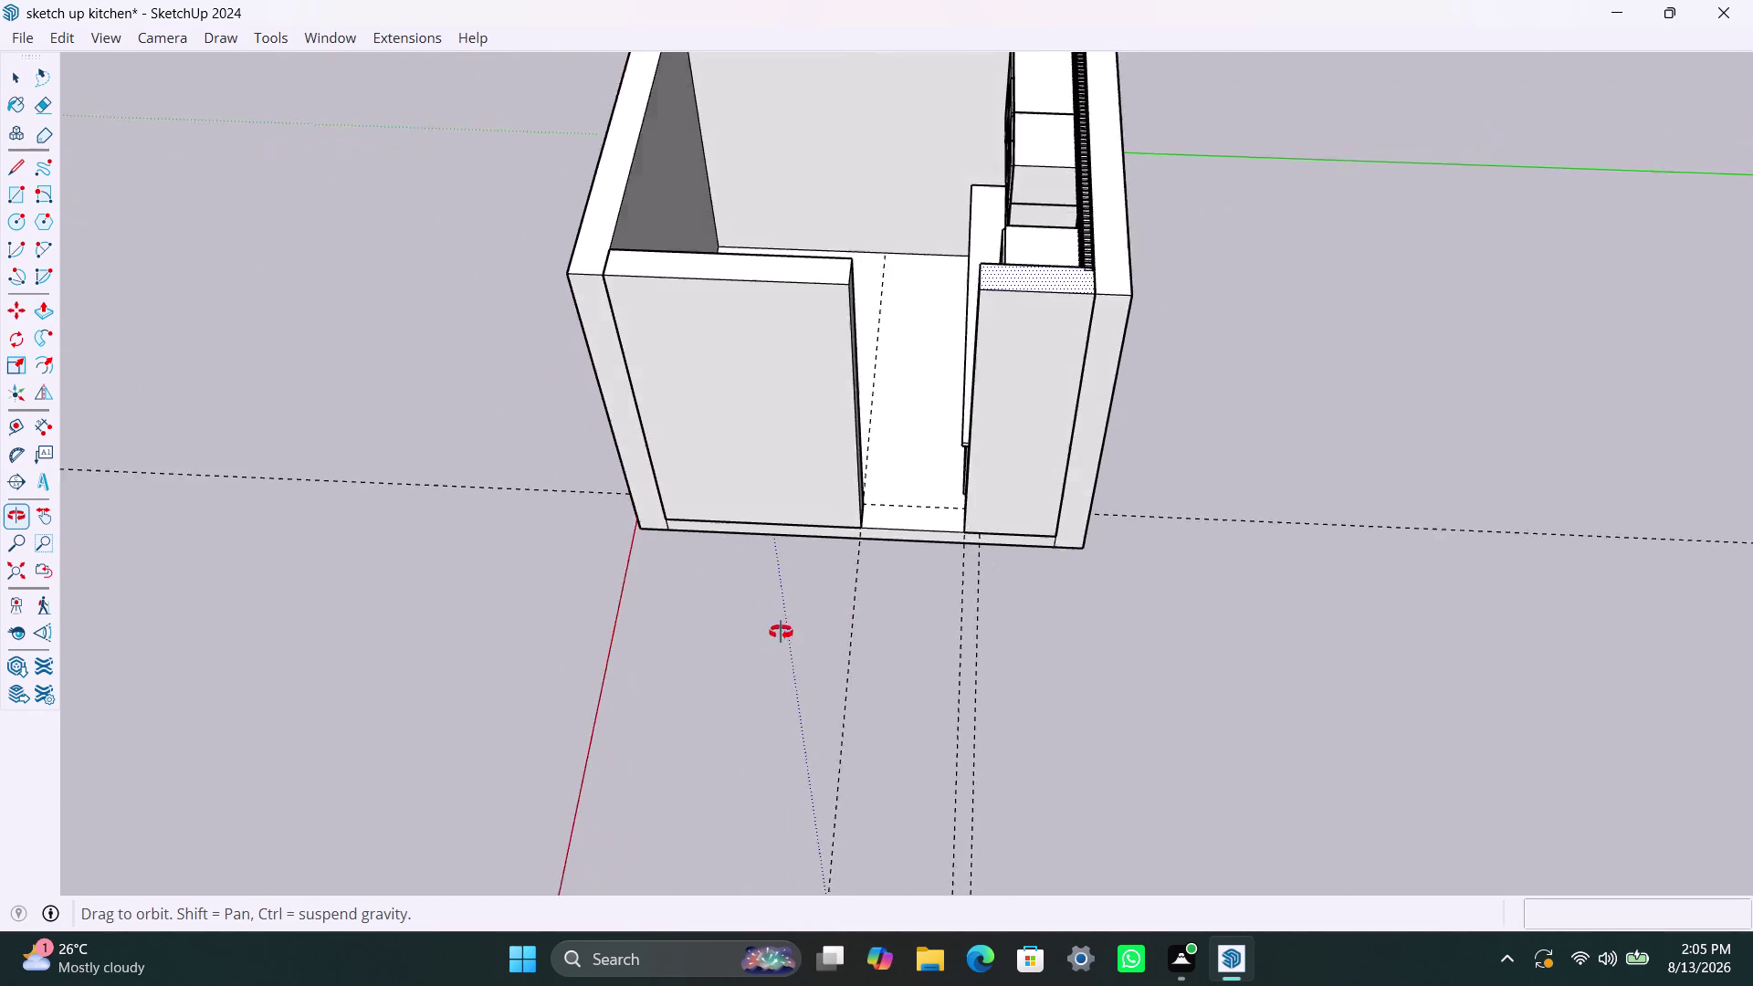
middle_drag(795, 631, 736, 631)
scroll(up, 3)
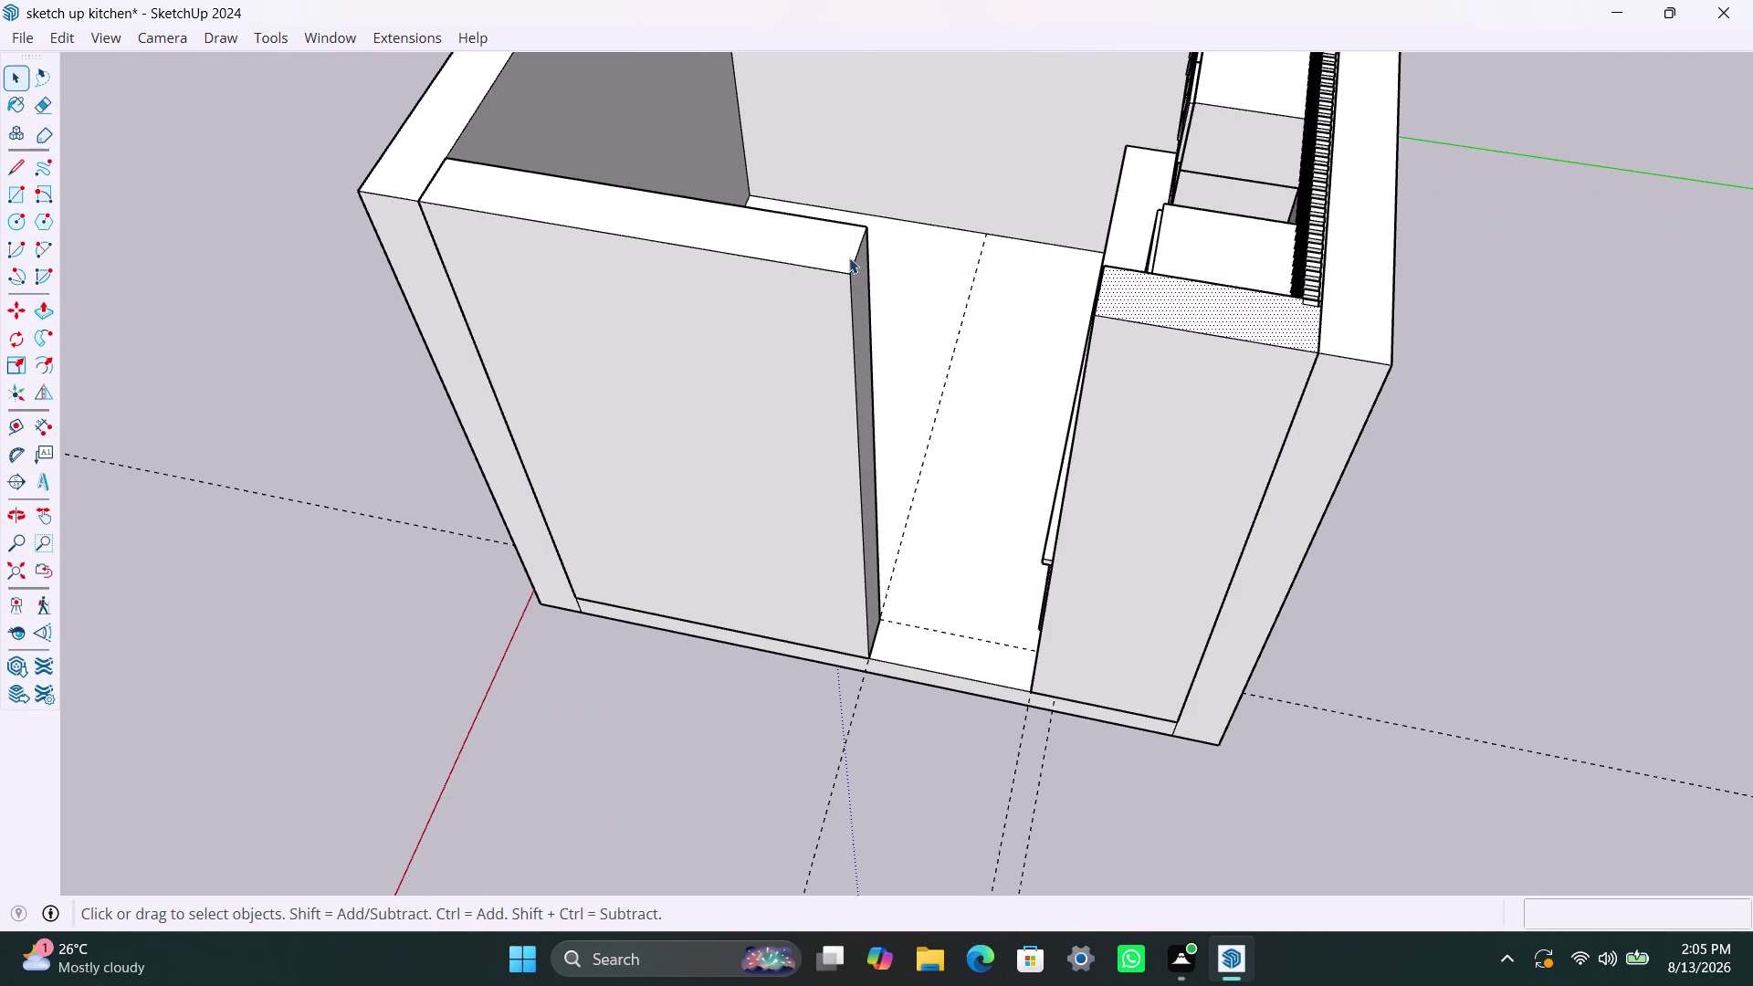
Copy the top edge of the left wall's end face 3' down.
click(856, 253)
key(m)
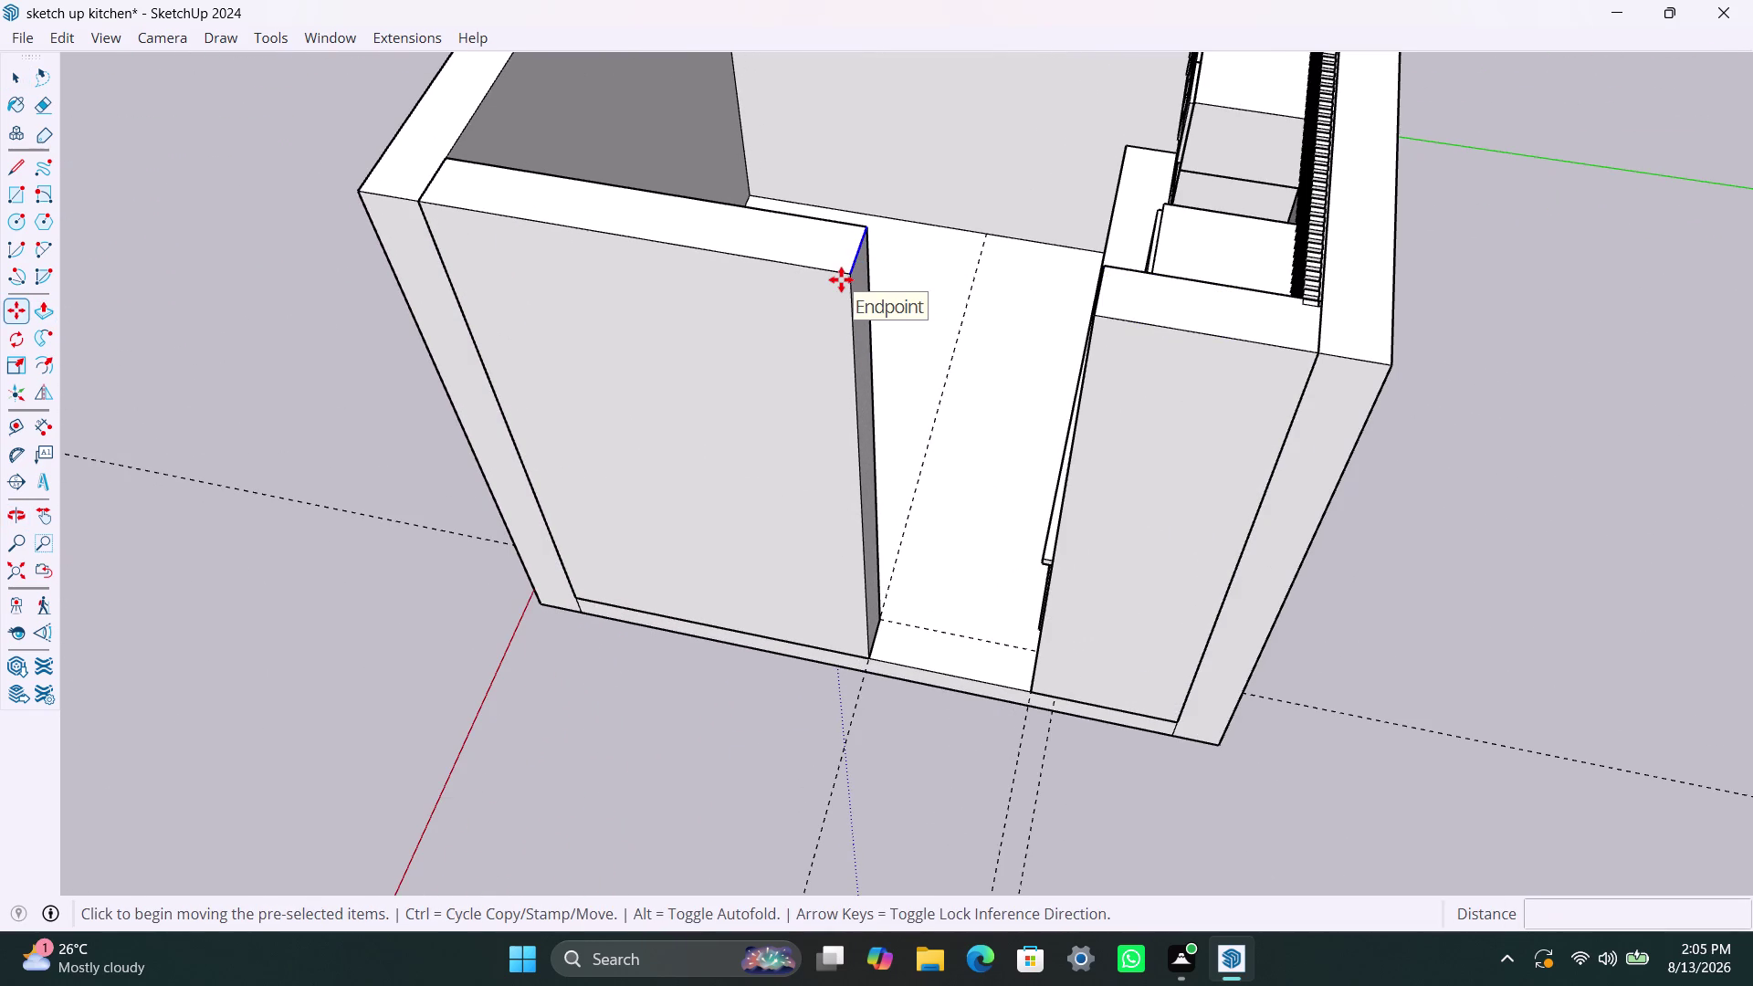
click(852, 275)
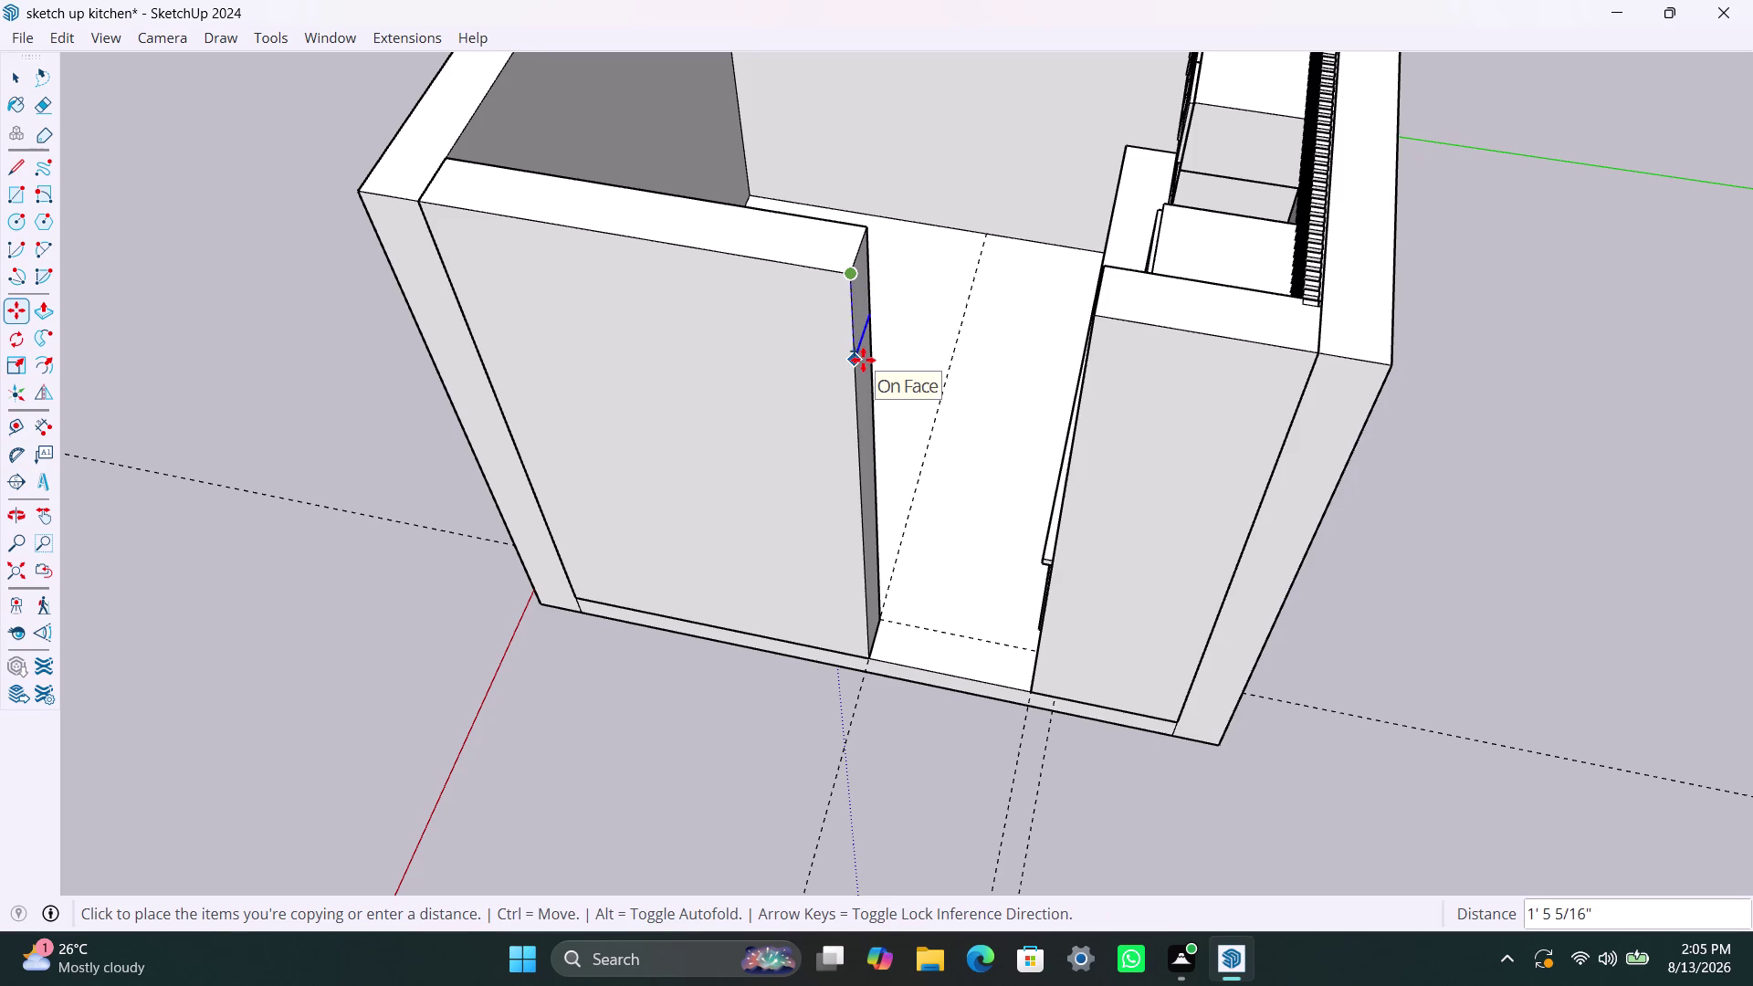
key(3)
key(apostrophe)
key(Return)
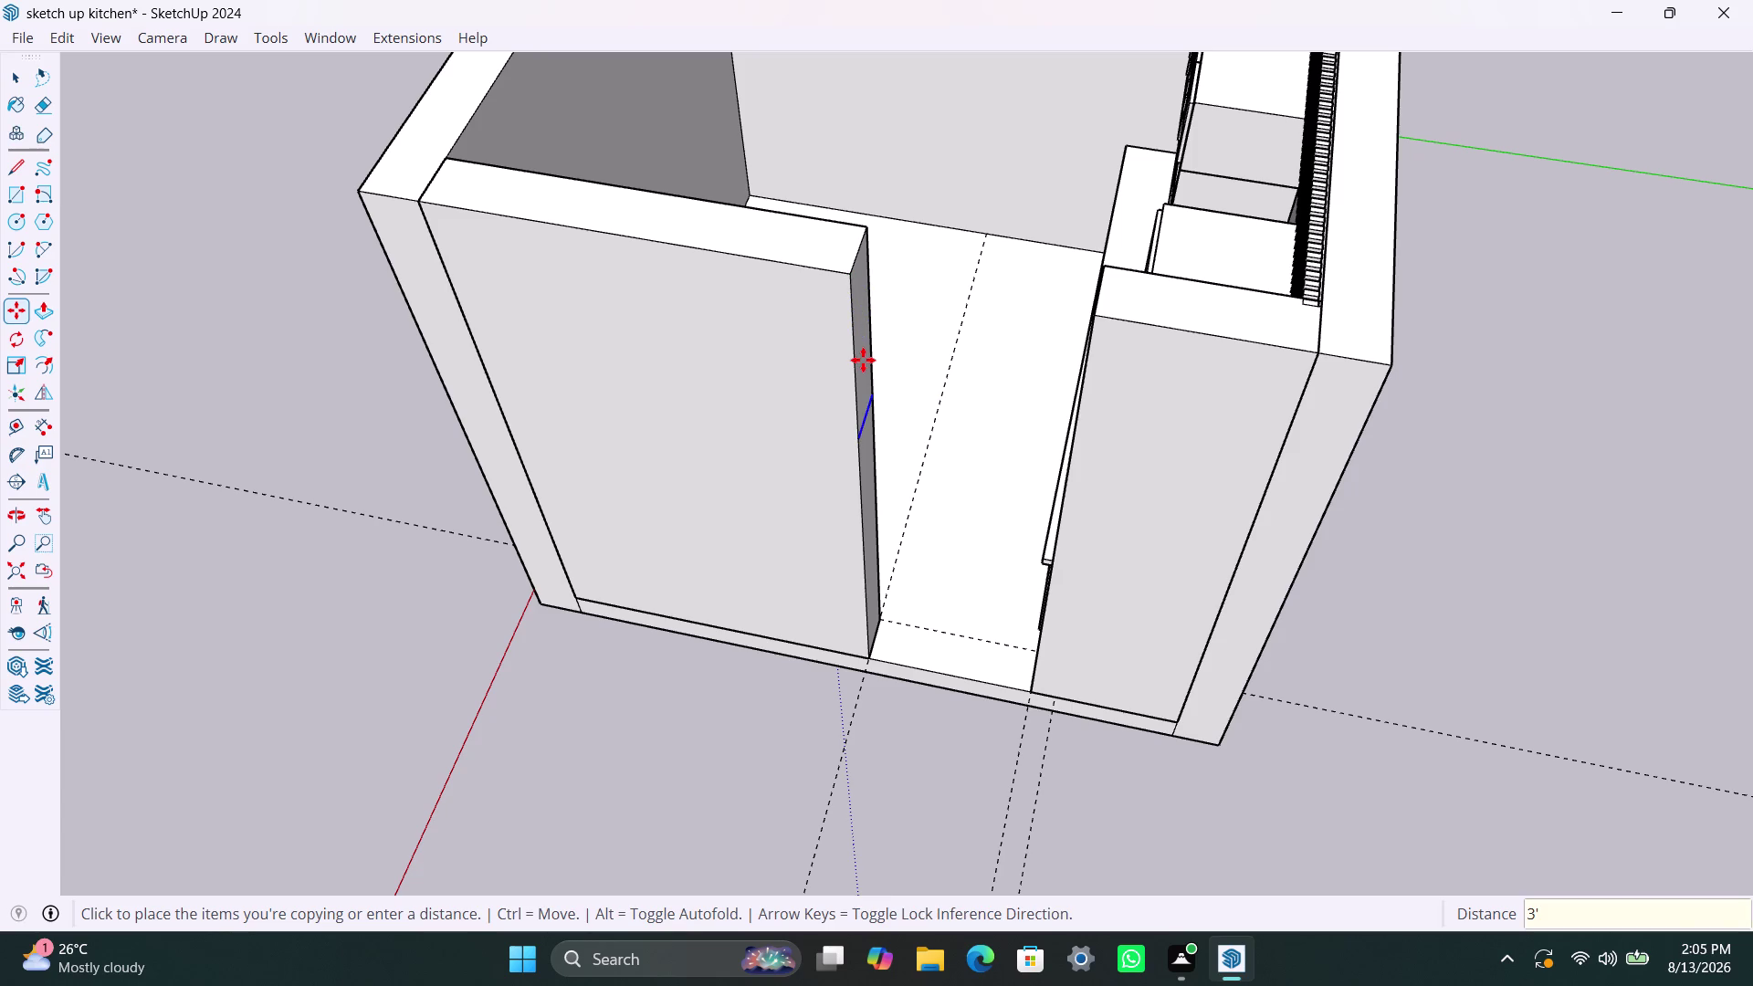
key(space)
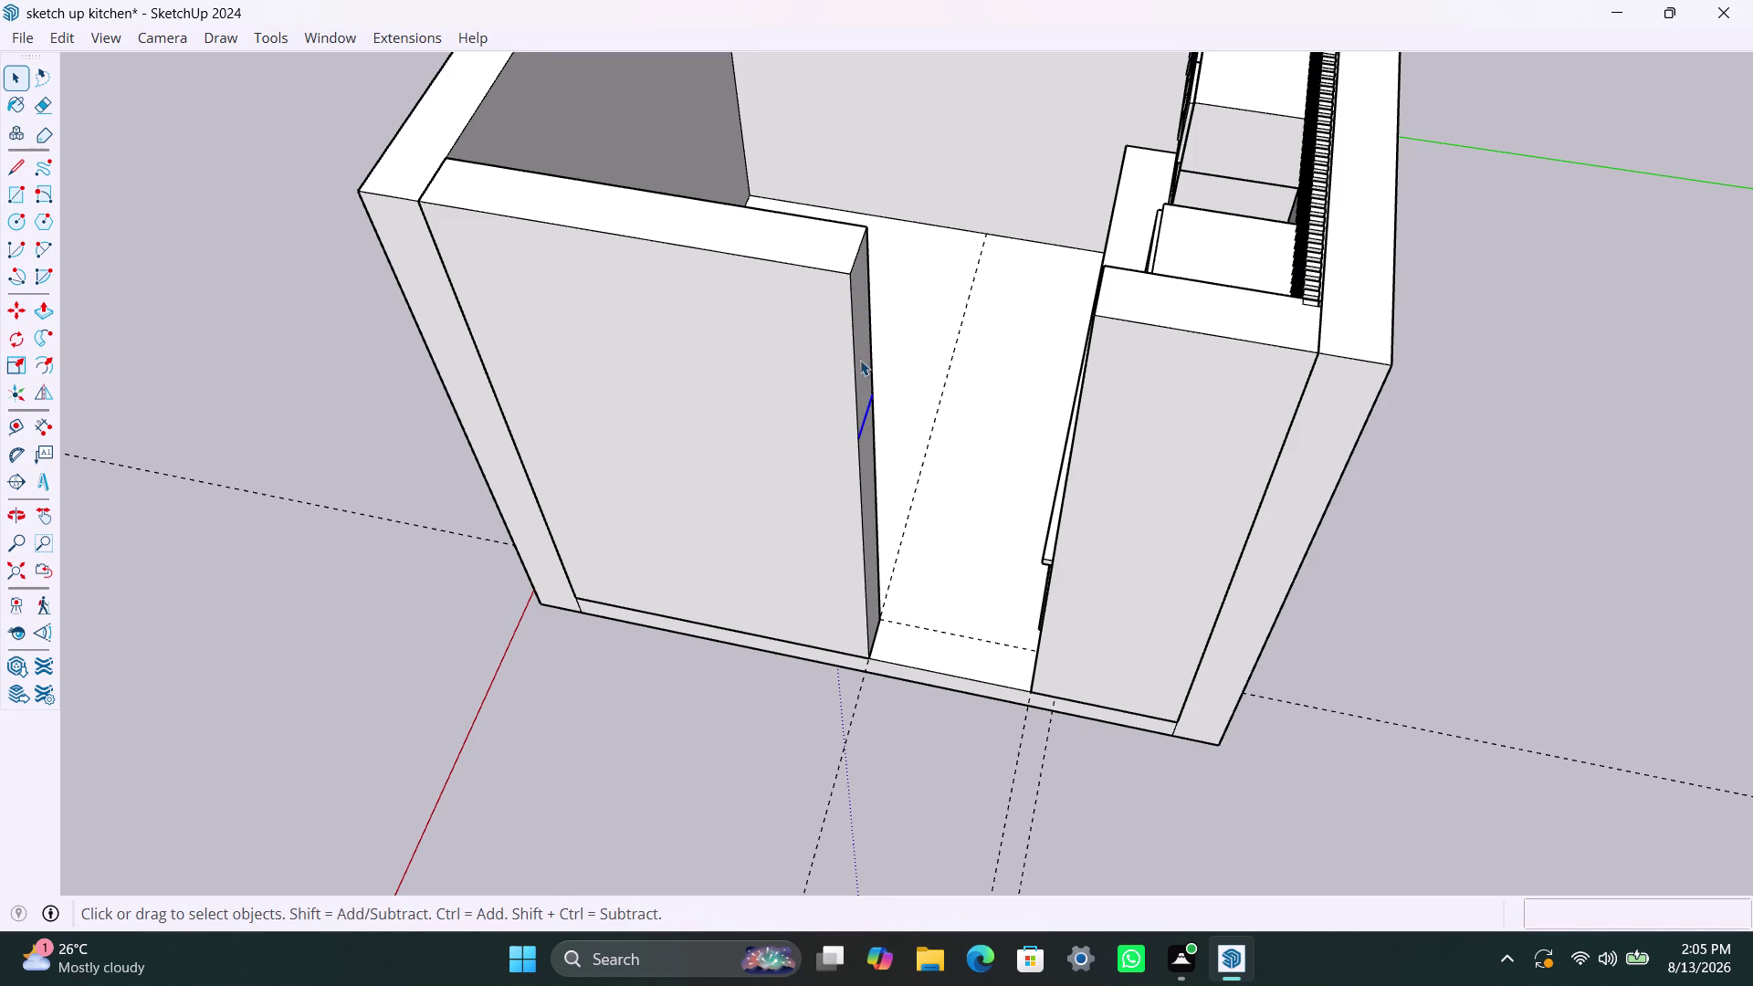
Push/Pull the upper end-face section across to the right panel as a header, then check the doorway.
click(859, 353)
key(p)
click(859, 352)
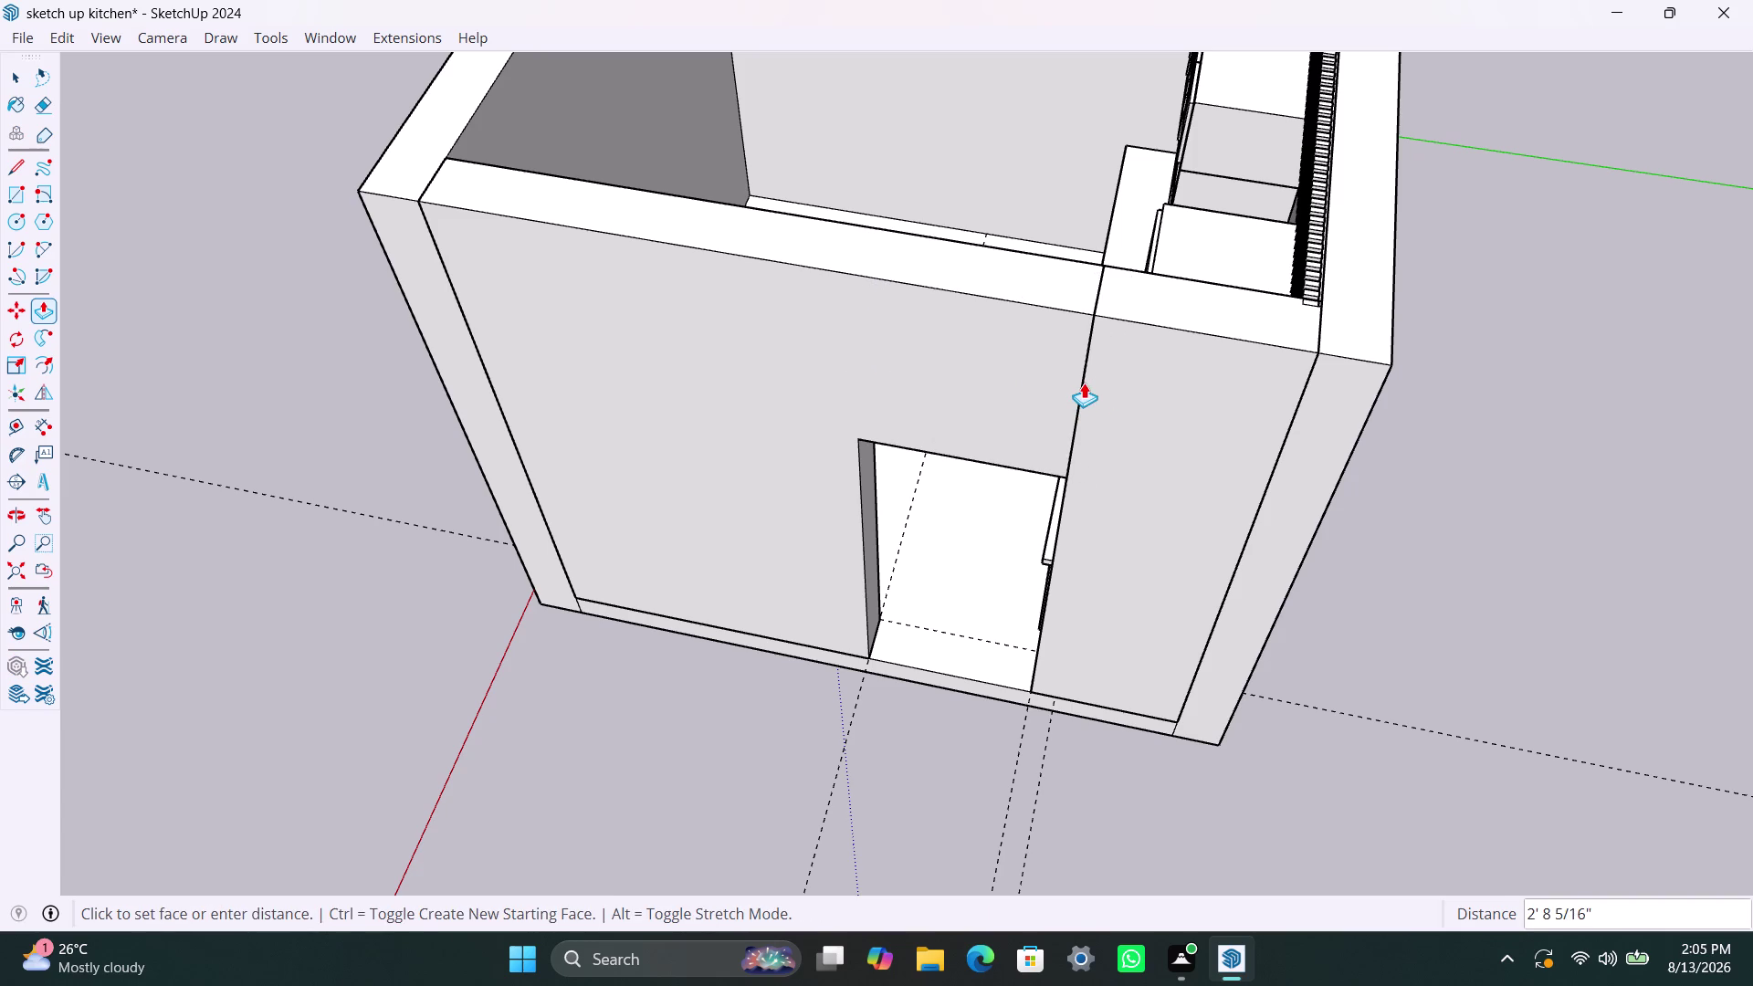
click(1083, 383)
key(space)
click(1464, 371)
scroll(down, 3)
middle_drag(915, 586, 1386, 474)
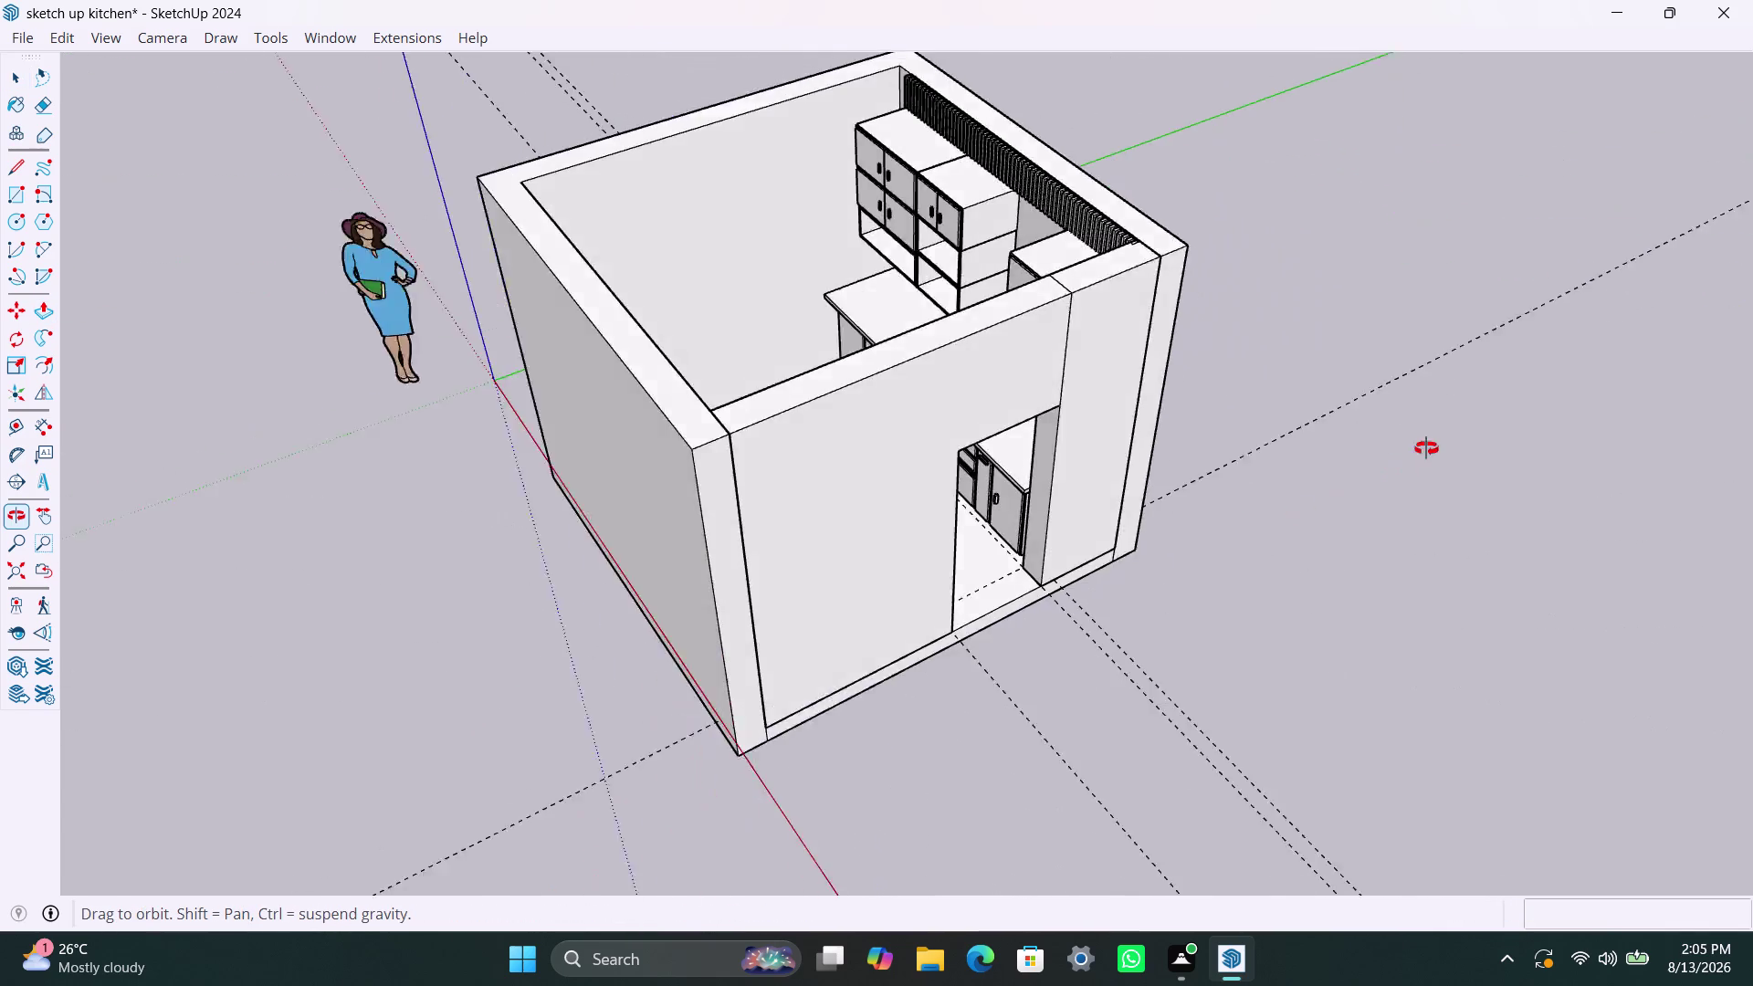
middle_drag(1386, 474, 768, 494)
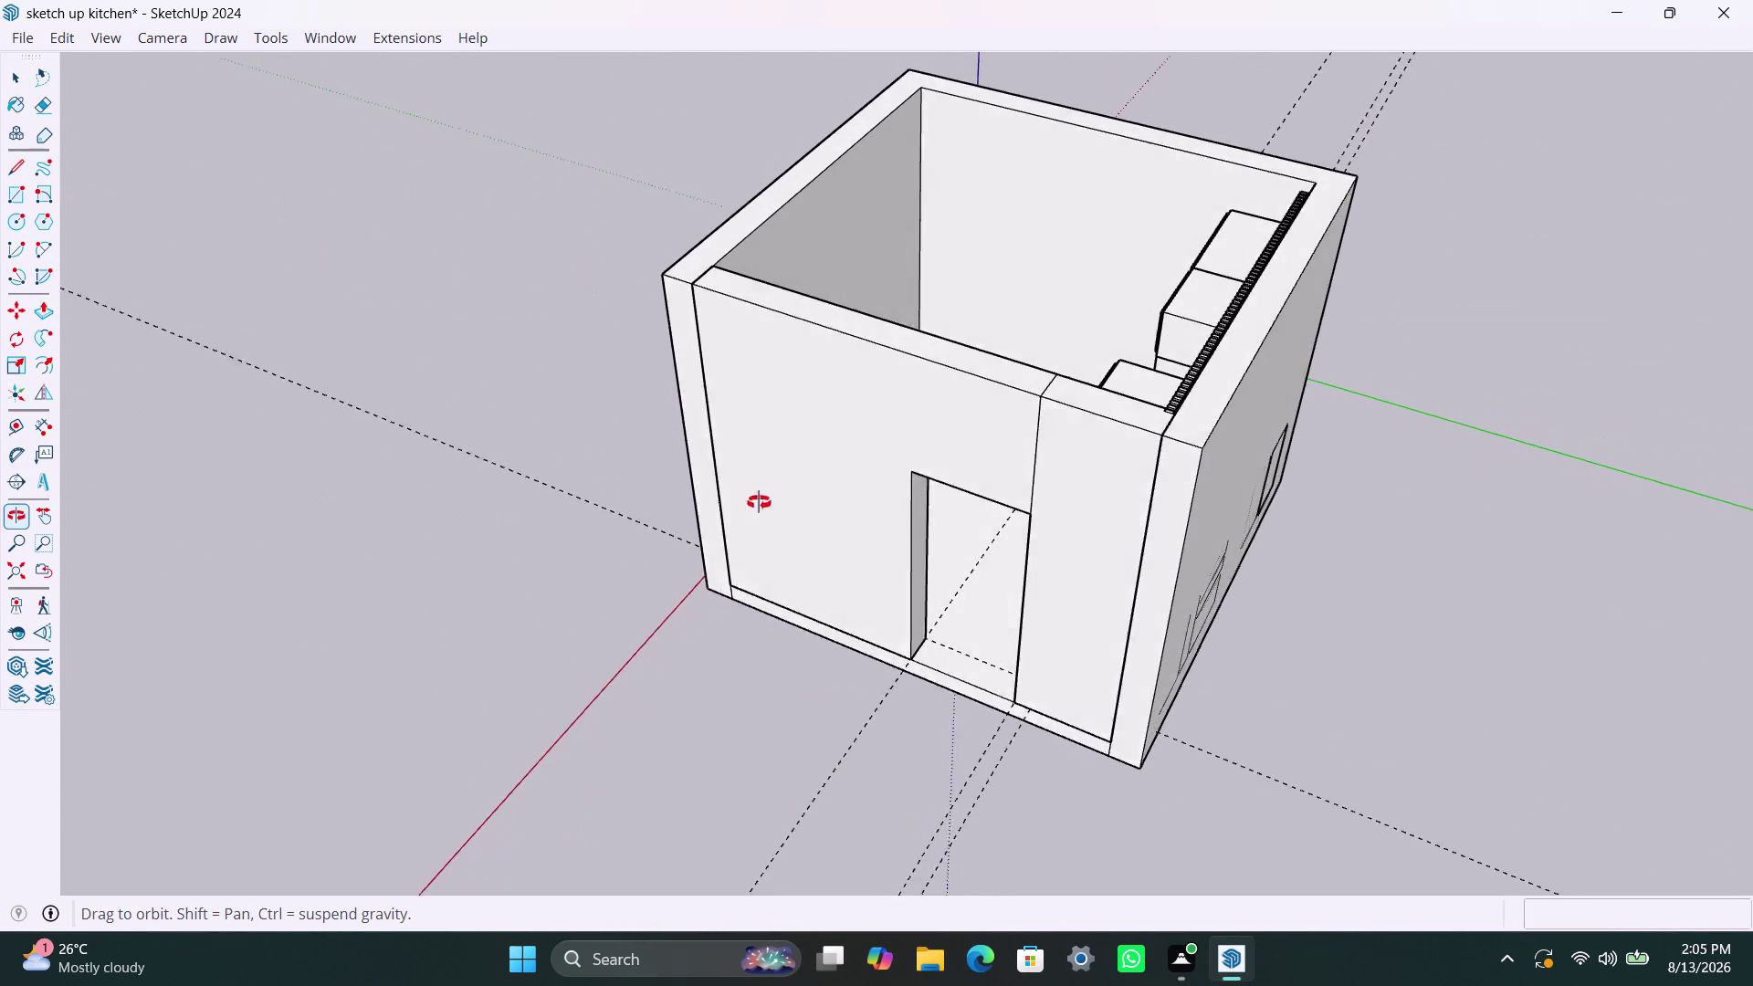
middle_drag(768, 494, 1574, 558)
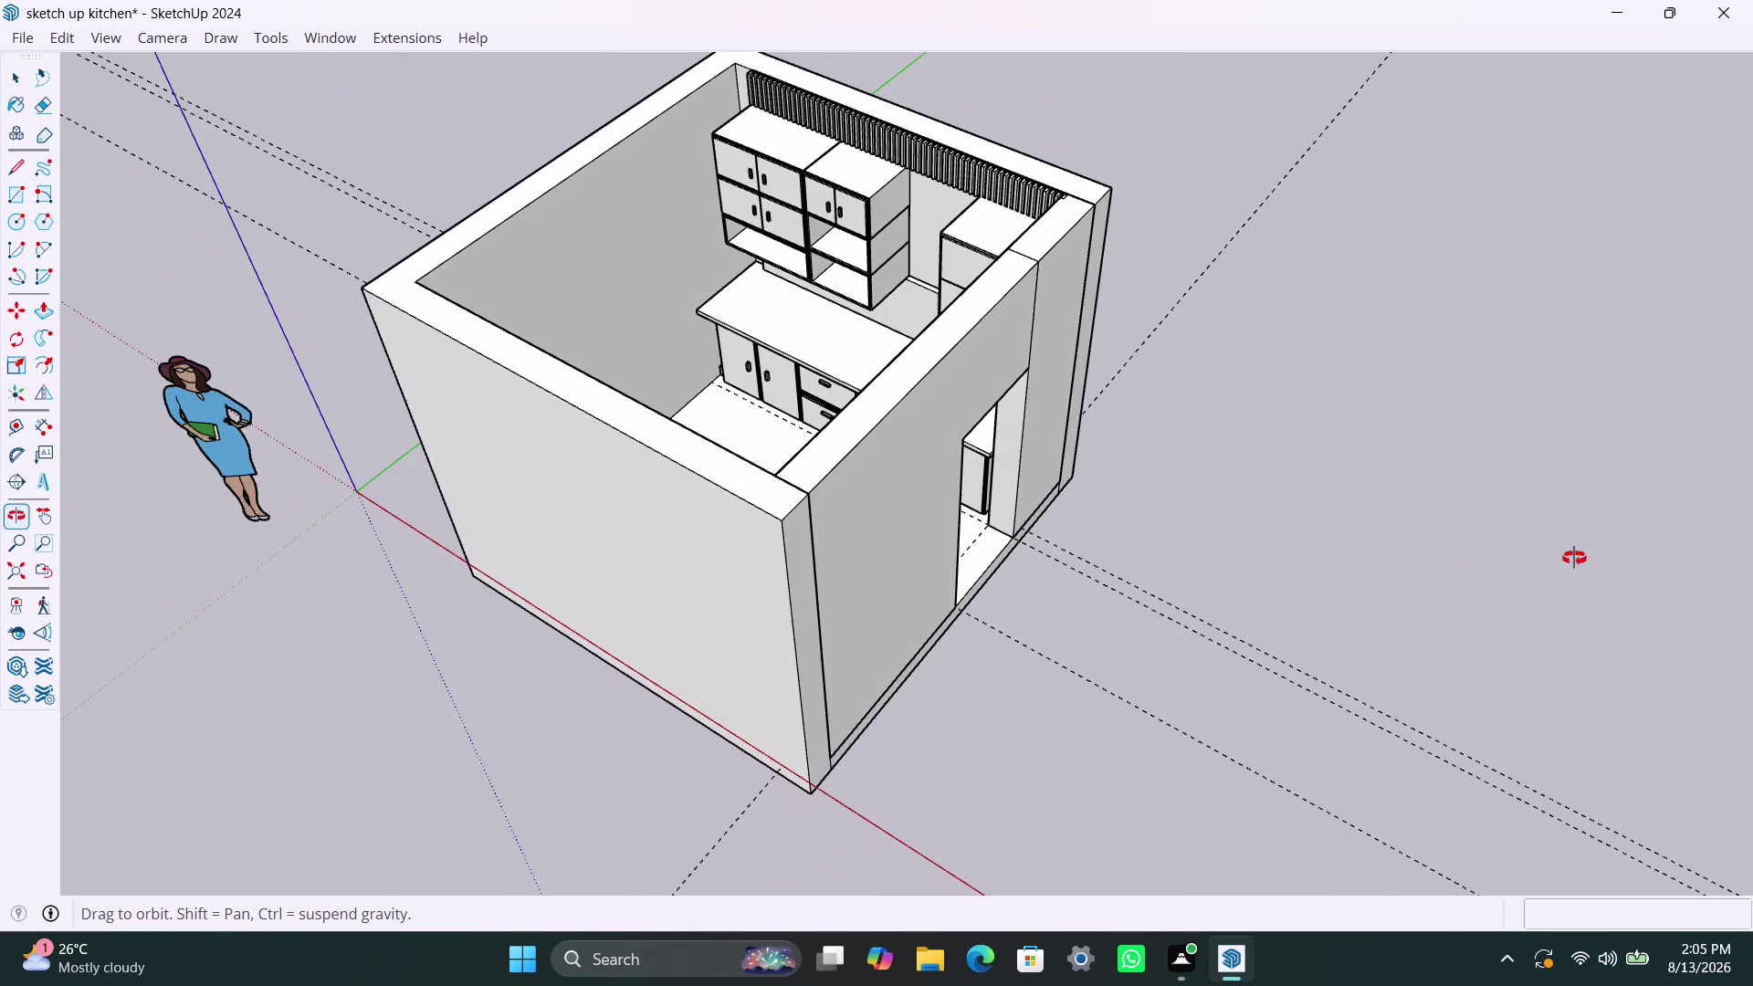
middle_drag(1574, 558, 1545, 566)
middle_drag(951, 611, 632, 588)
click(859, 398)
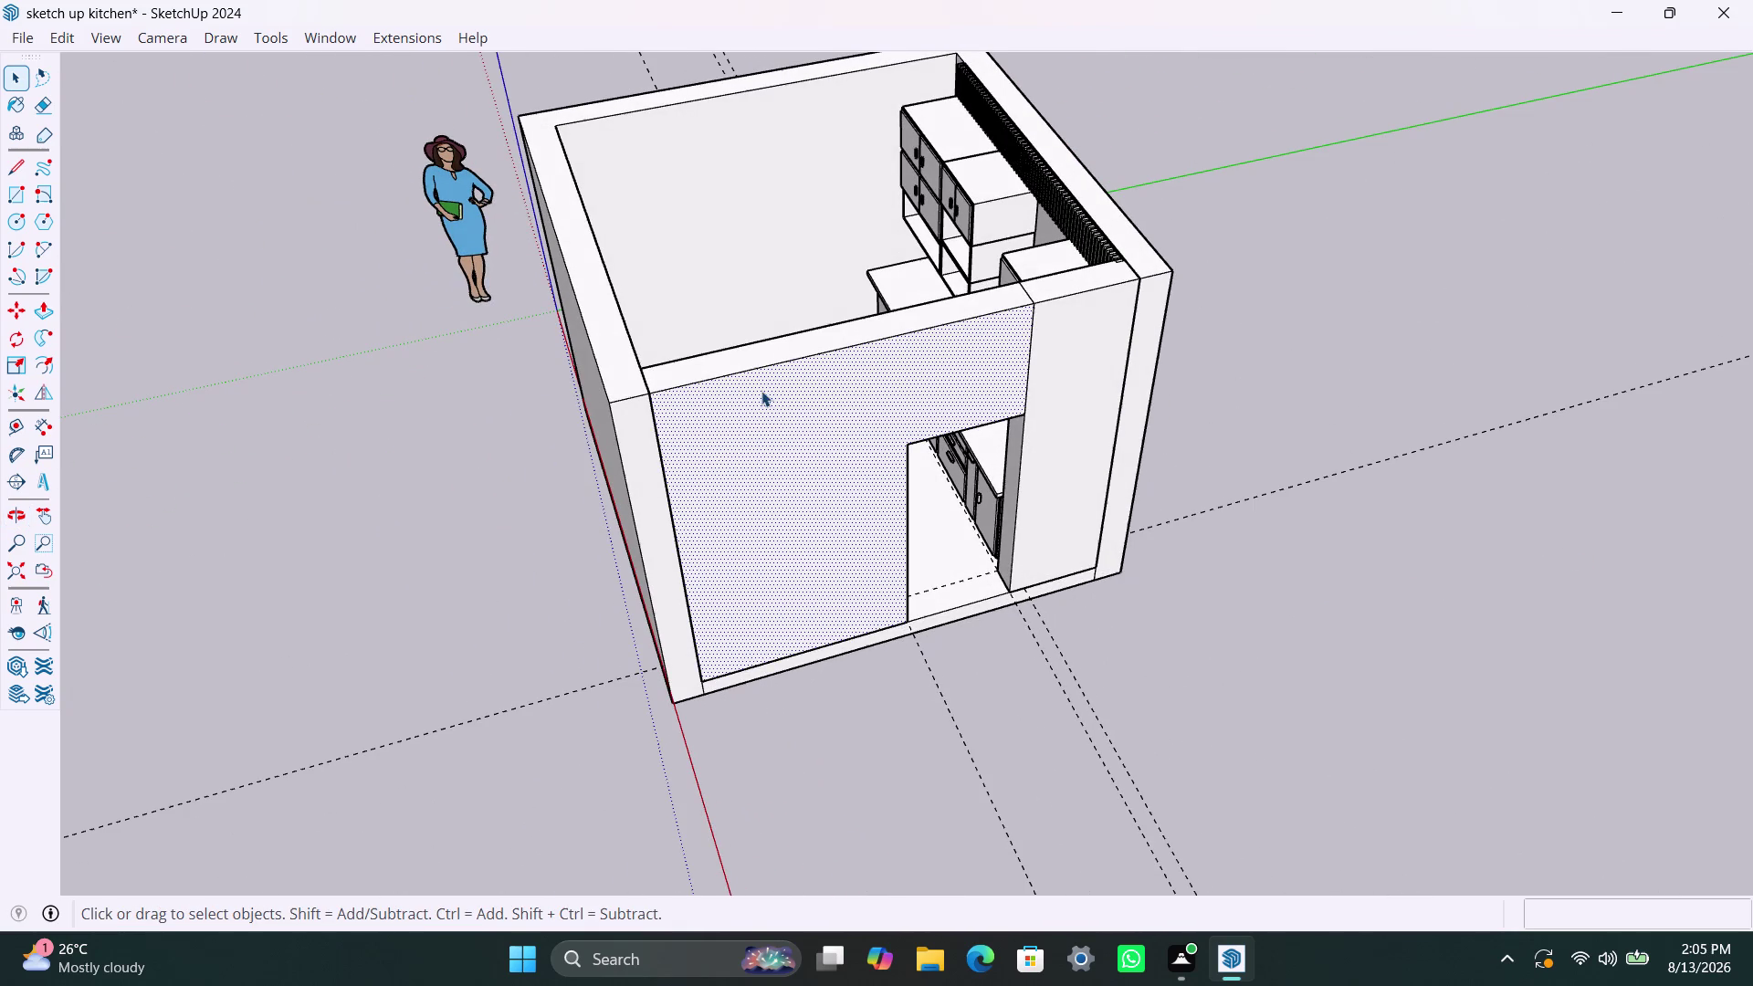
double_click(759, 384)
double_click(758, 384)
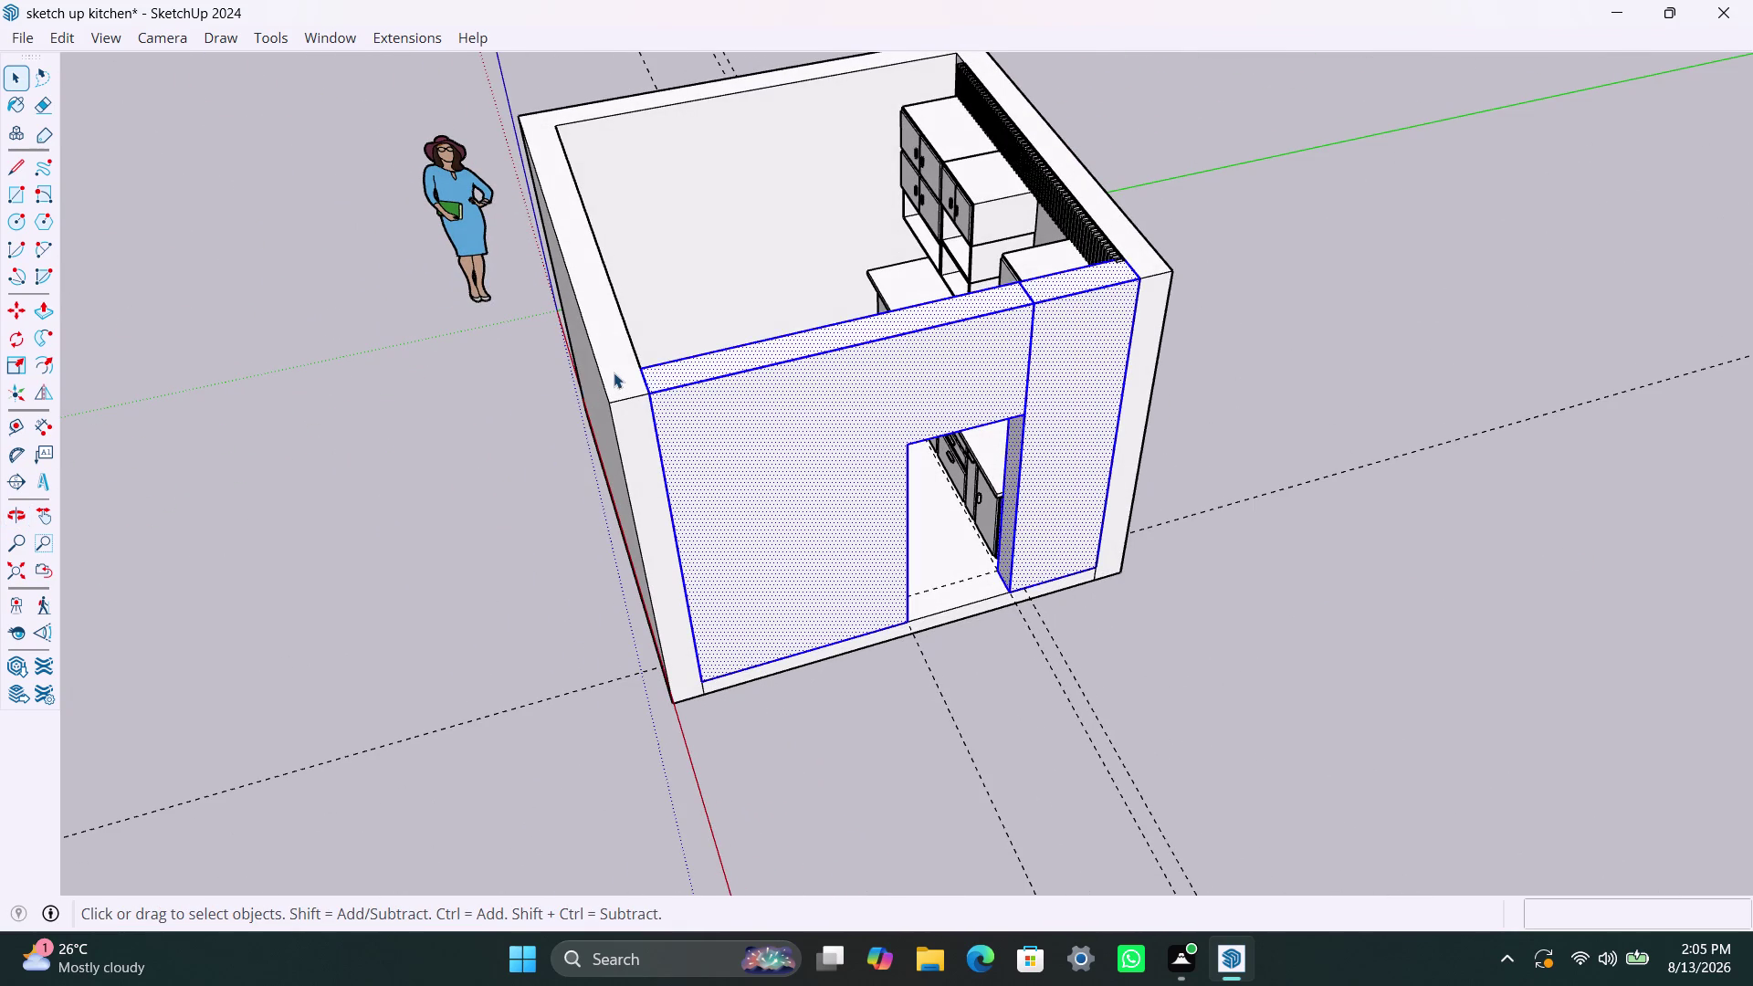
click(614, 373)
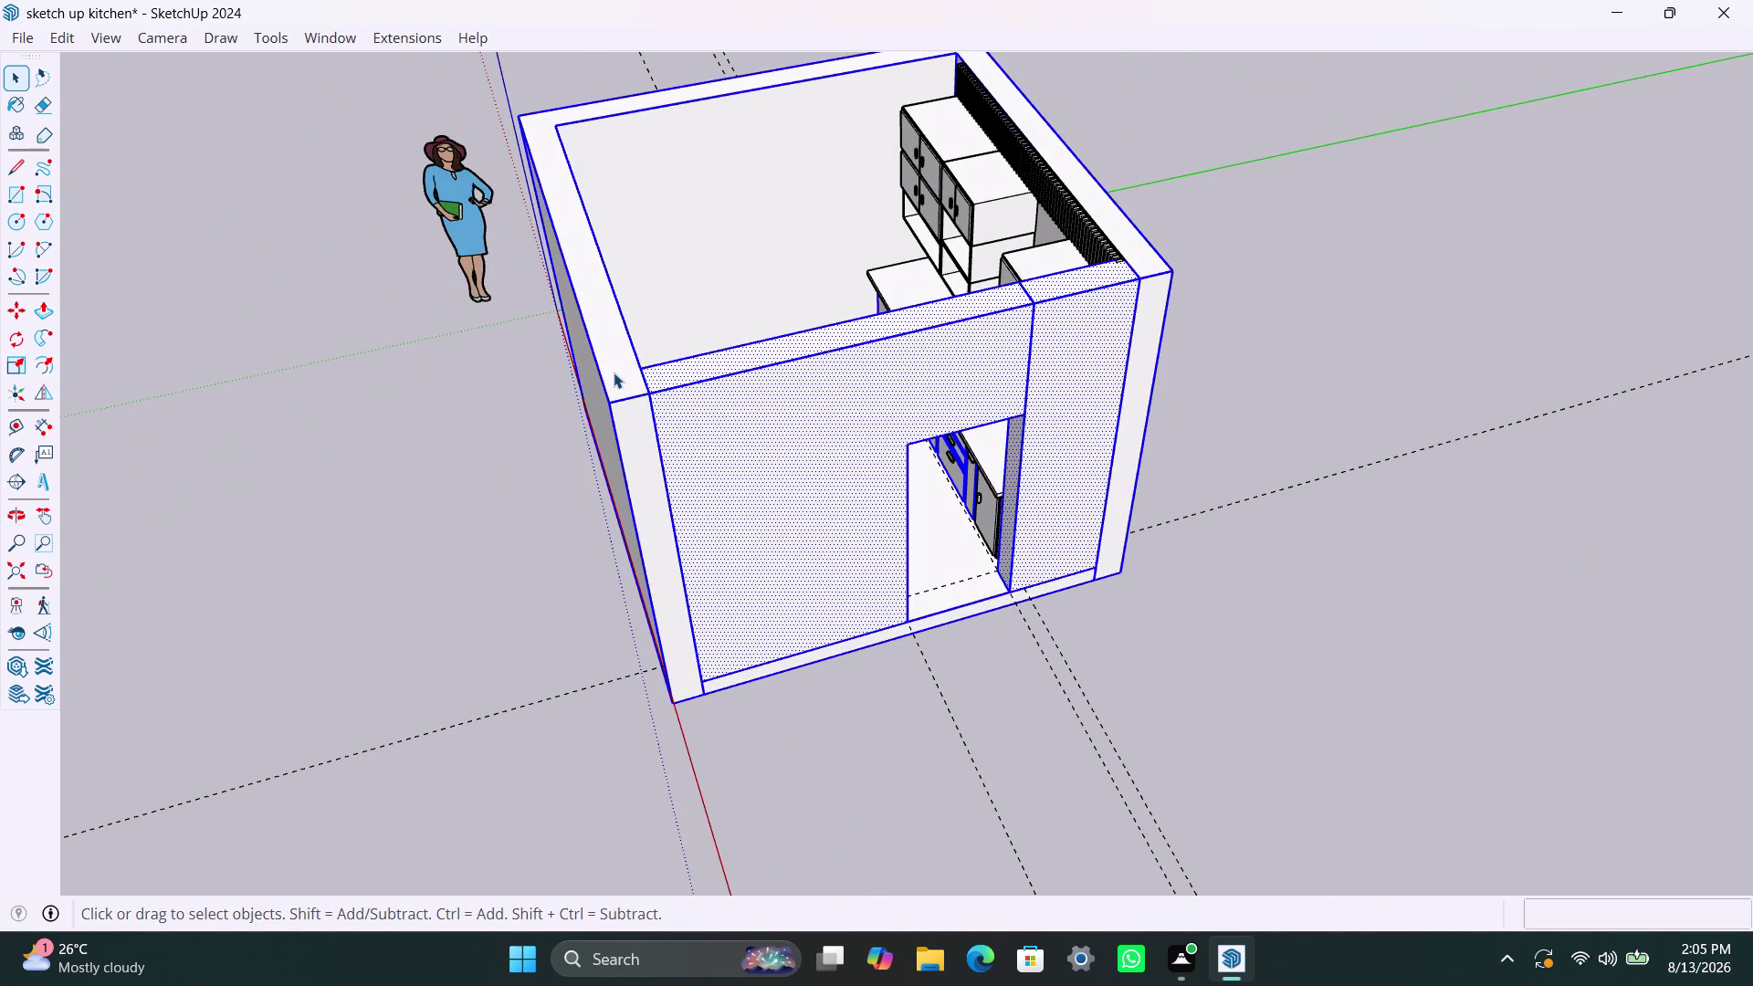
right_click(614, 372)
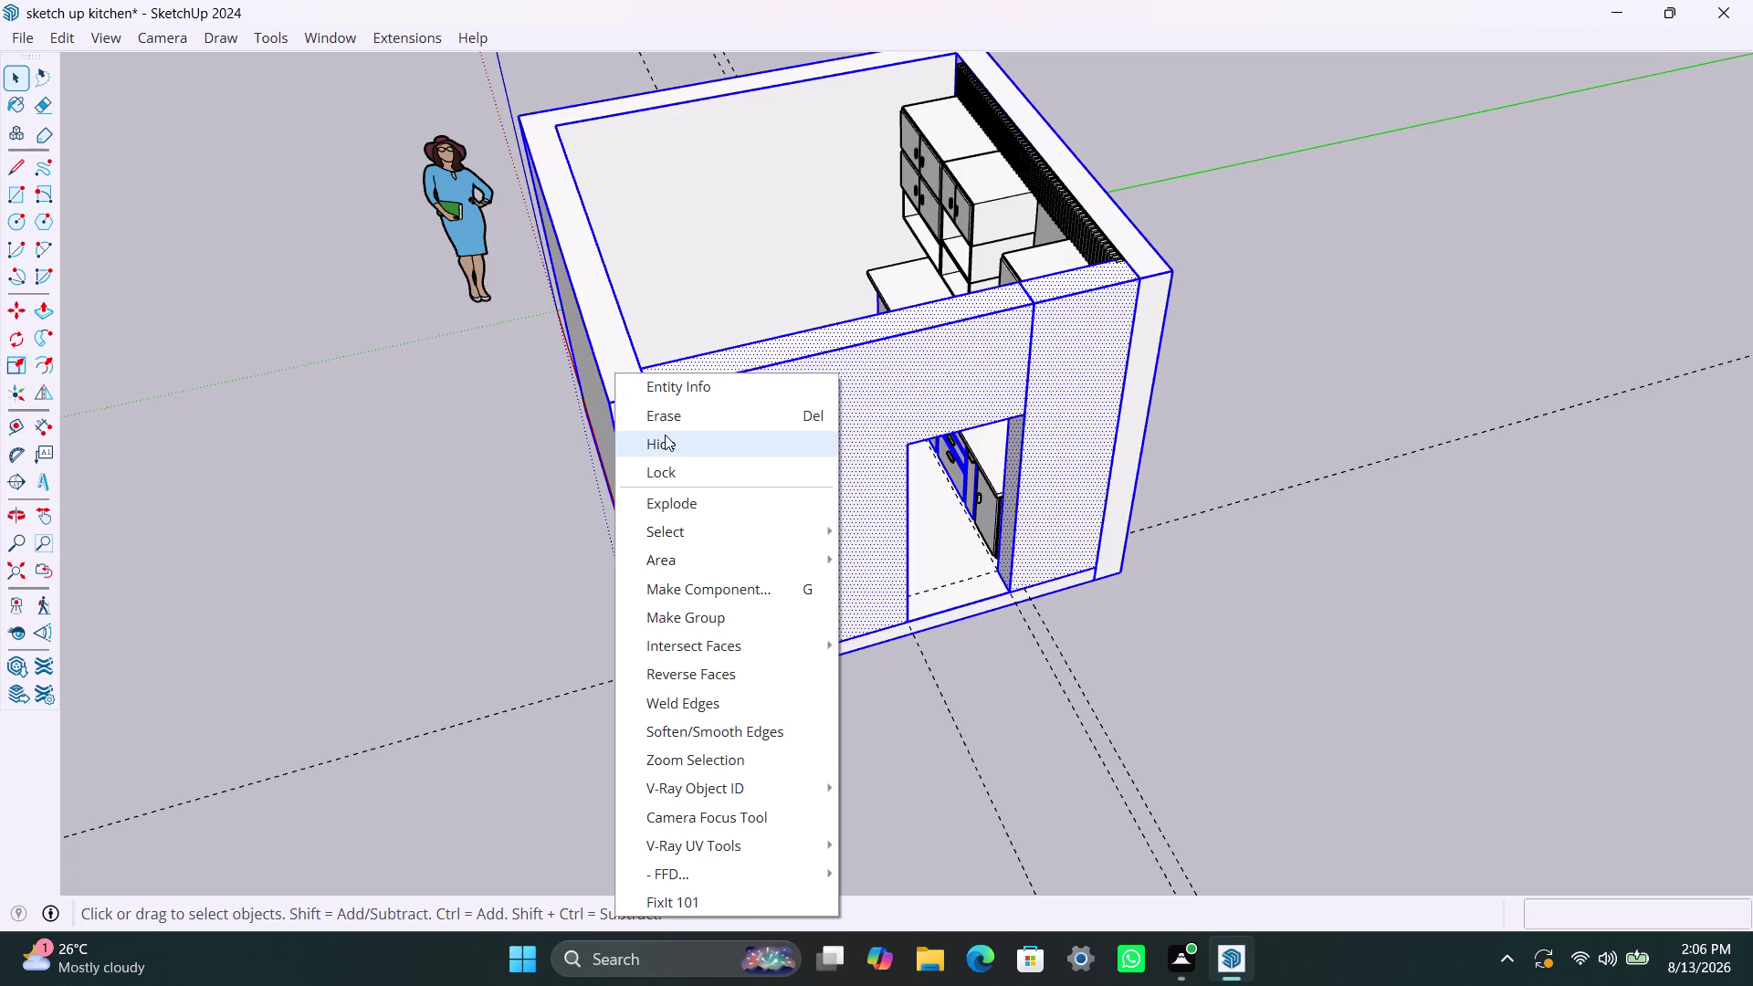
click(499, 401)
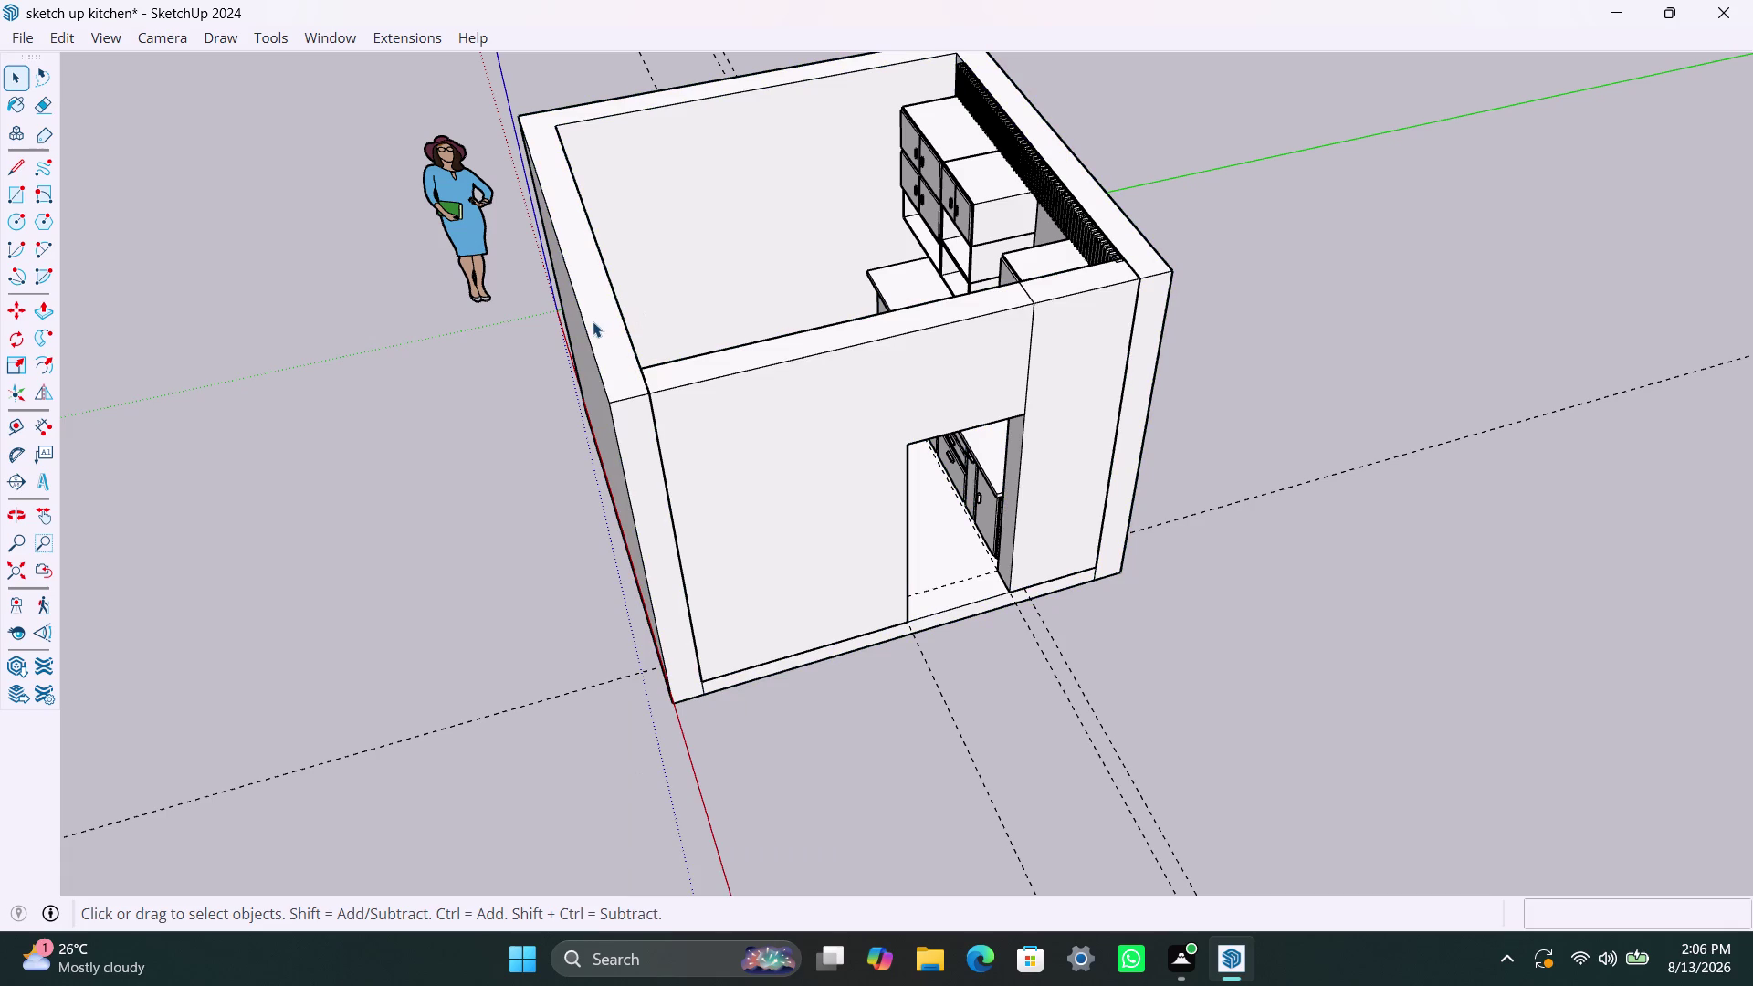
click(593, 322)
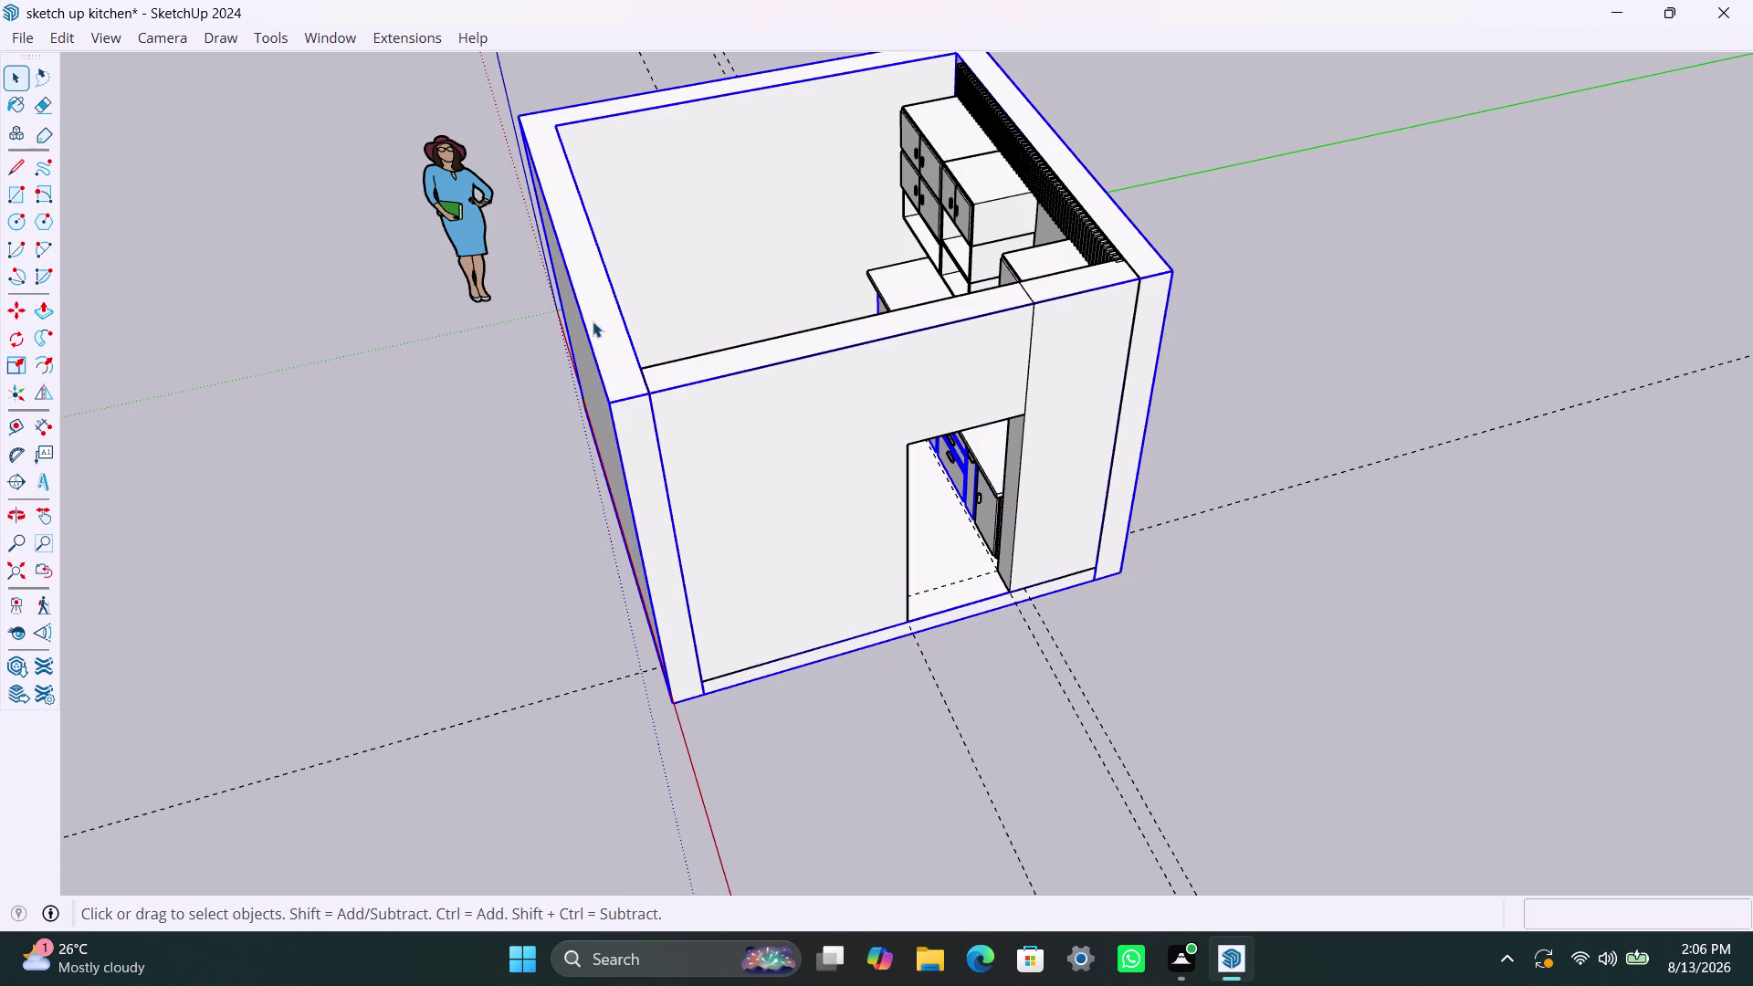
key(m)
click(592, 321)
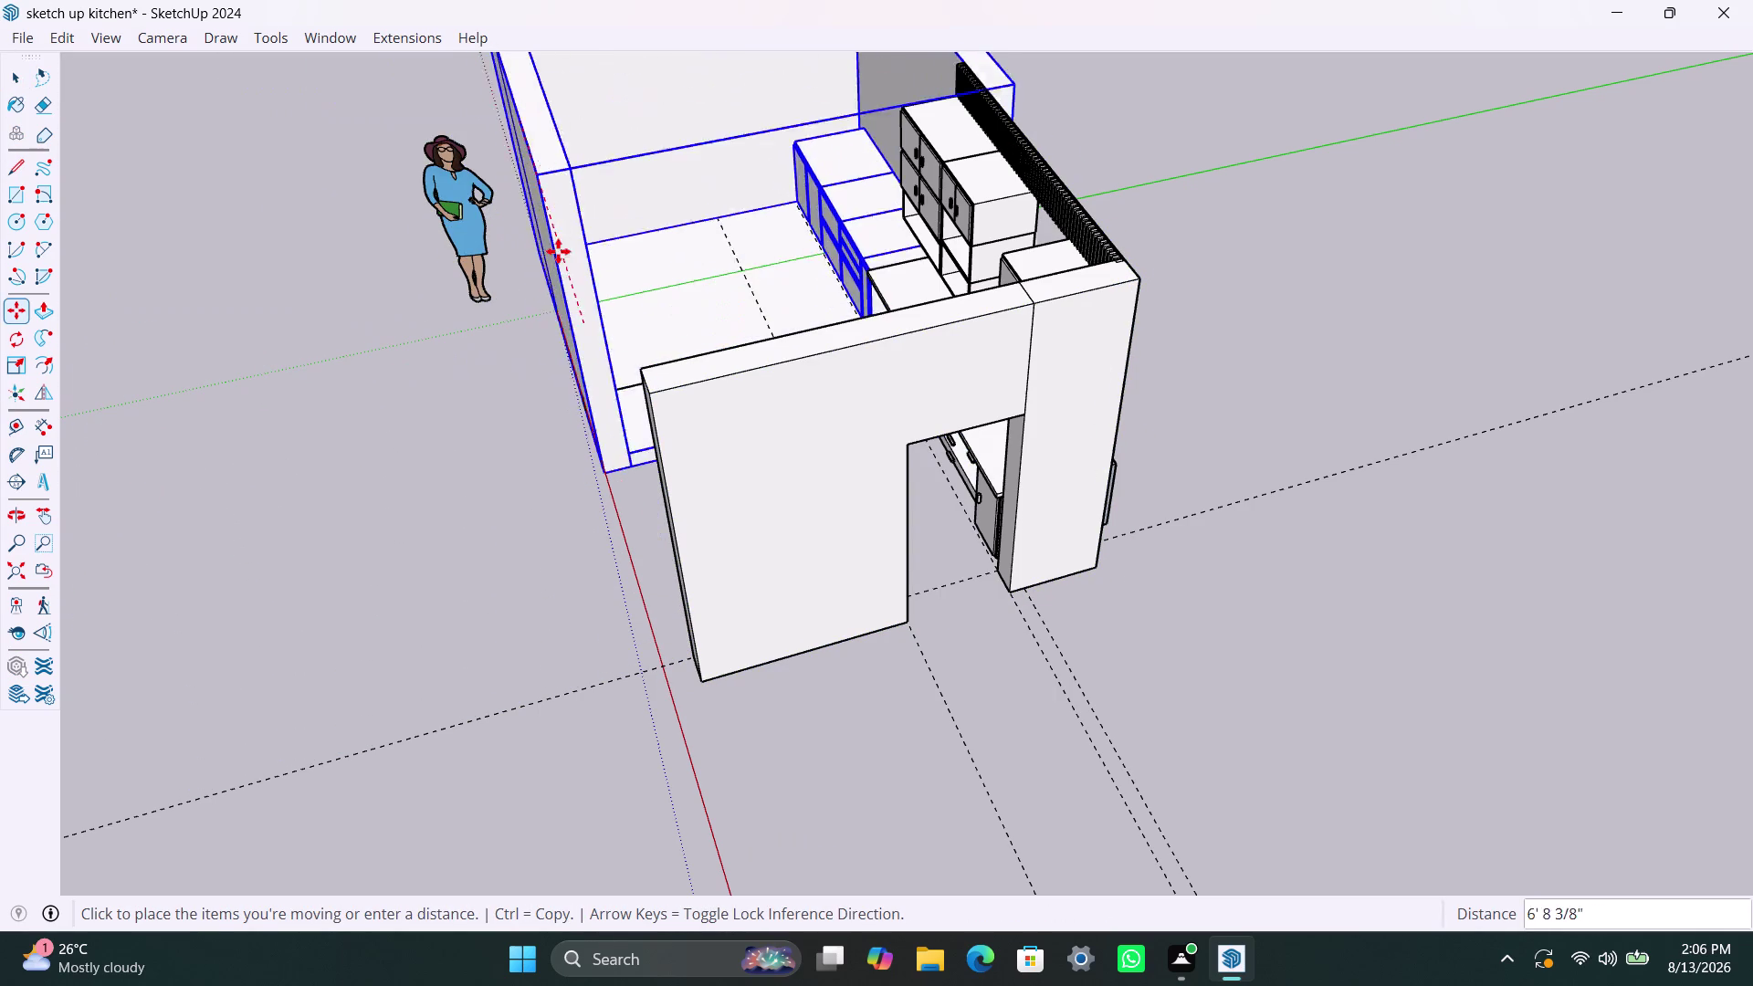
key(Escape)
key(space)
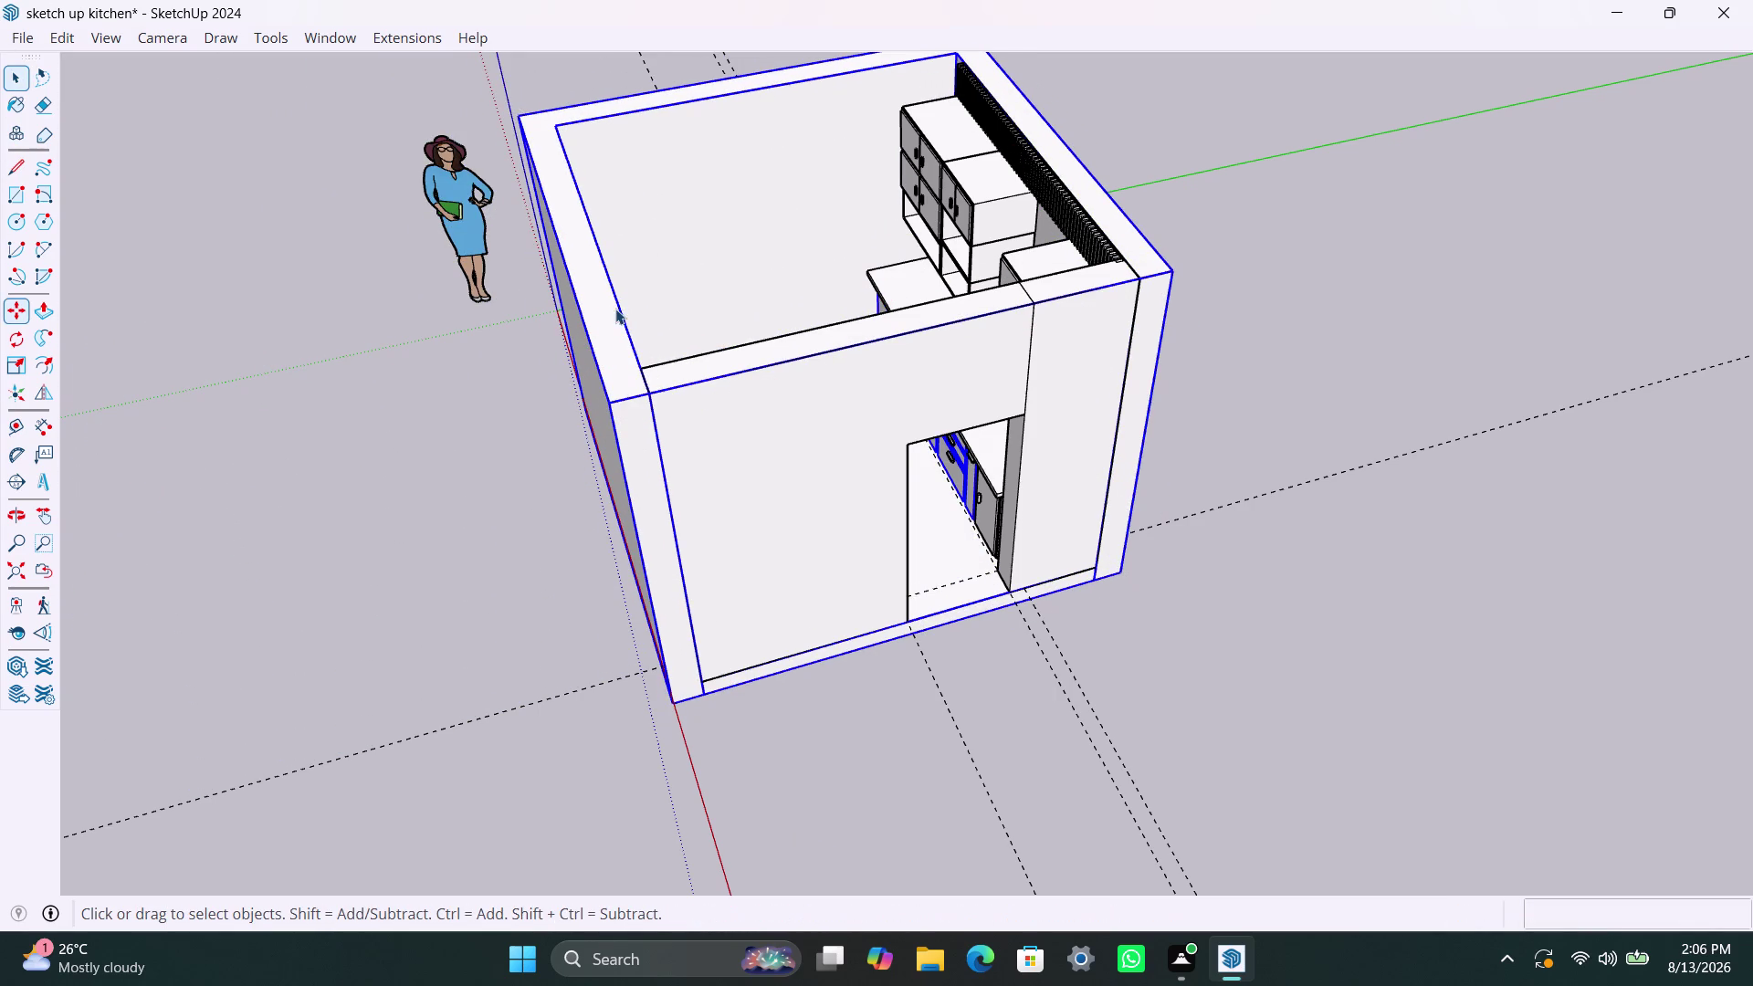
triple_click(611, 310)
double_click(611, 309)
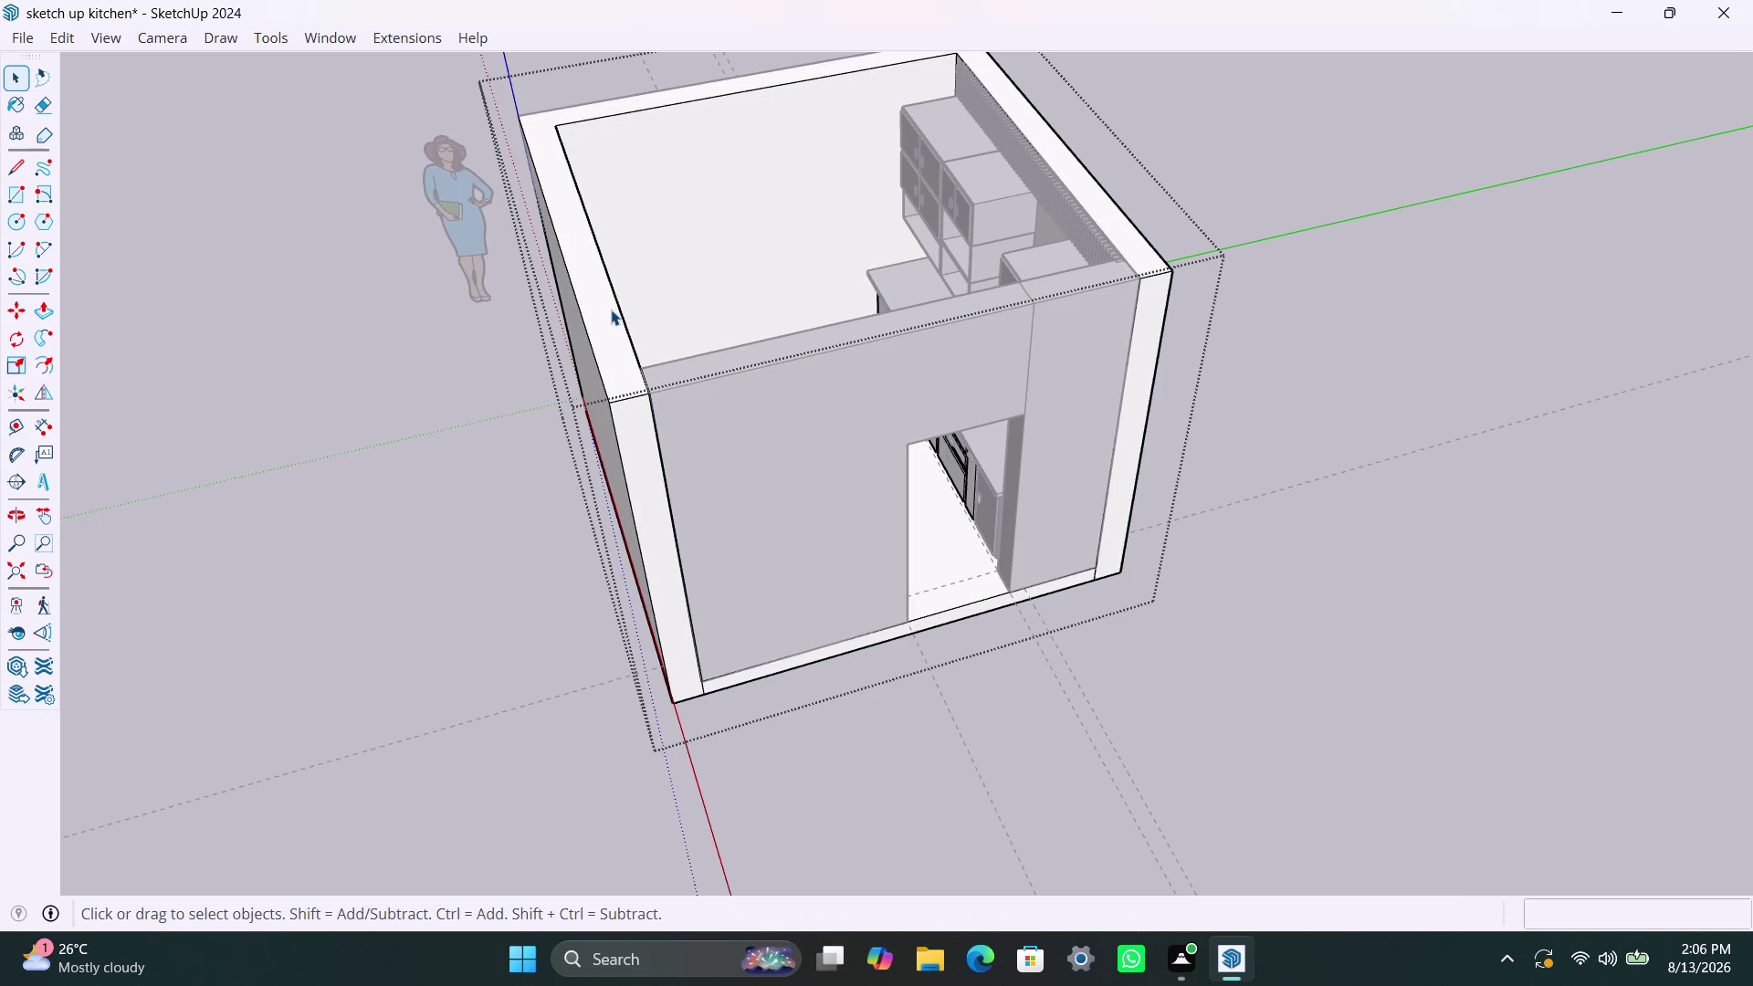
click(611, 309)
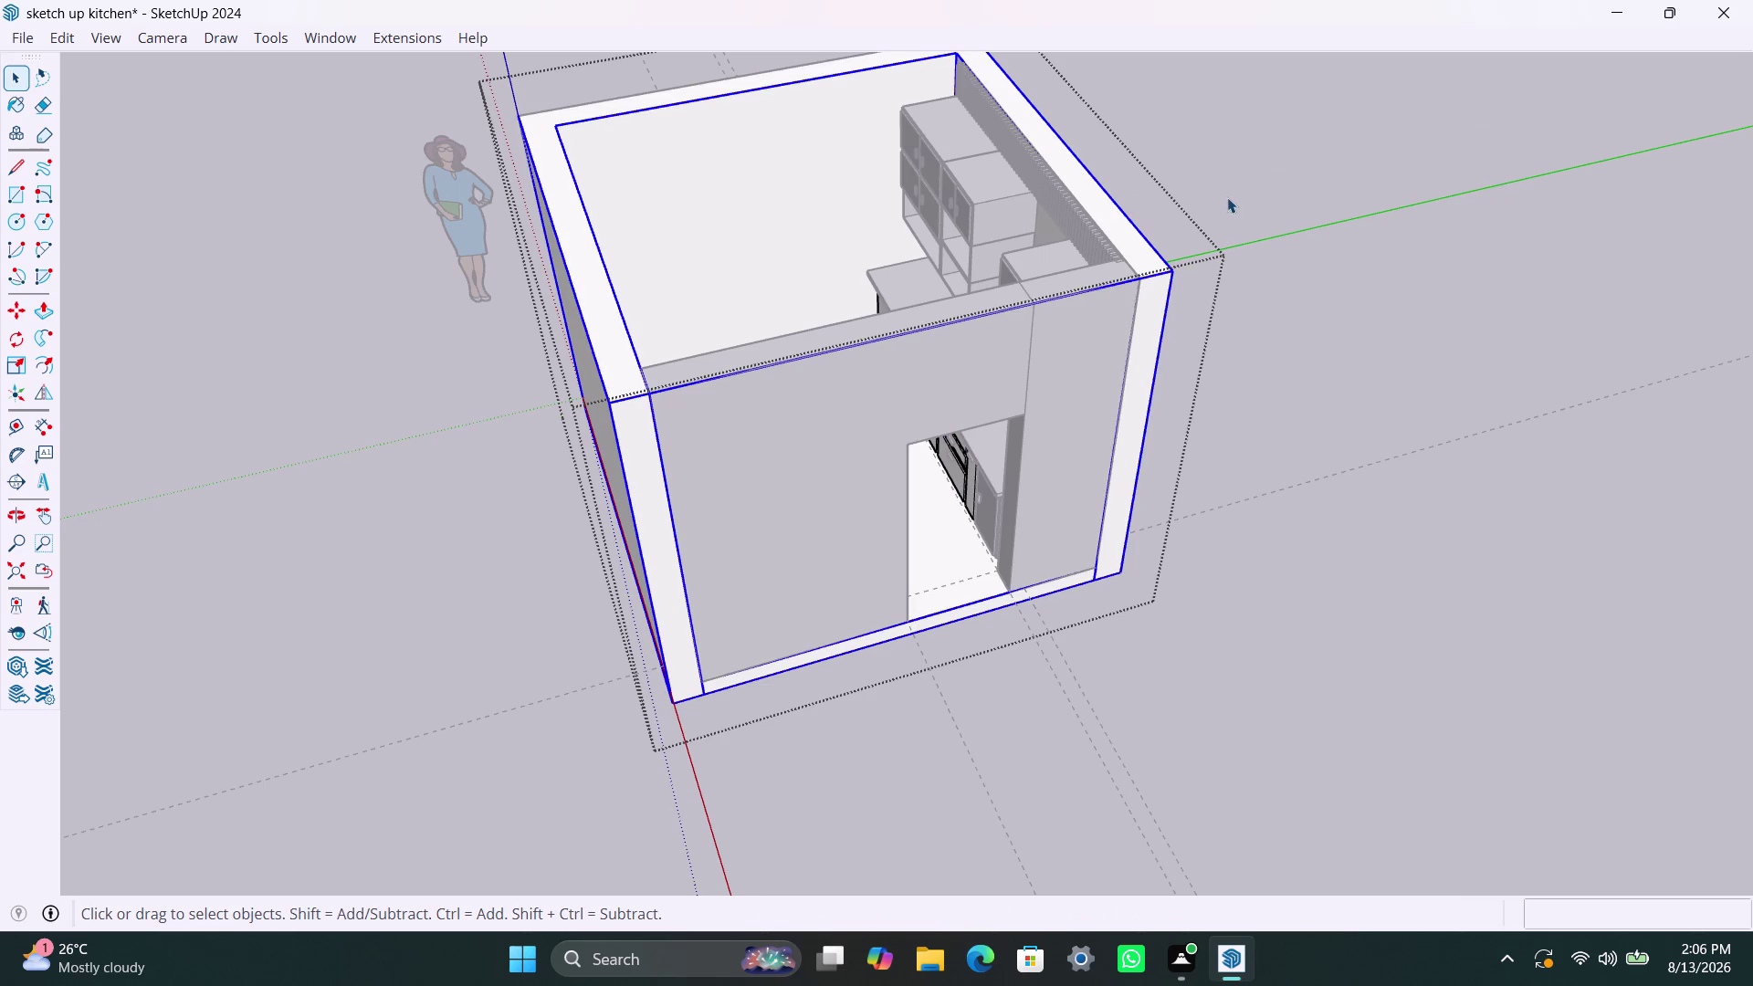
click(1229, 197)
click(1161, 163)
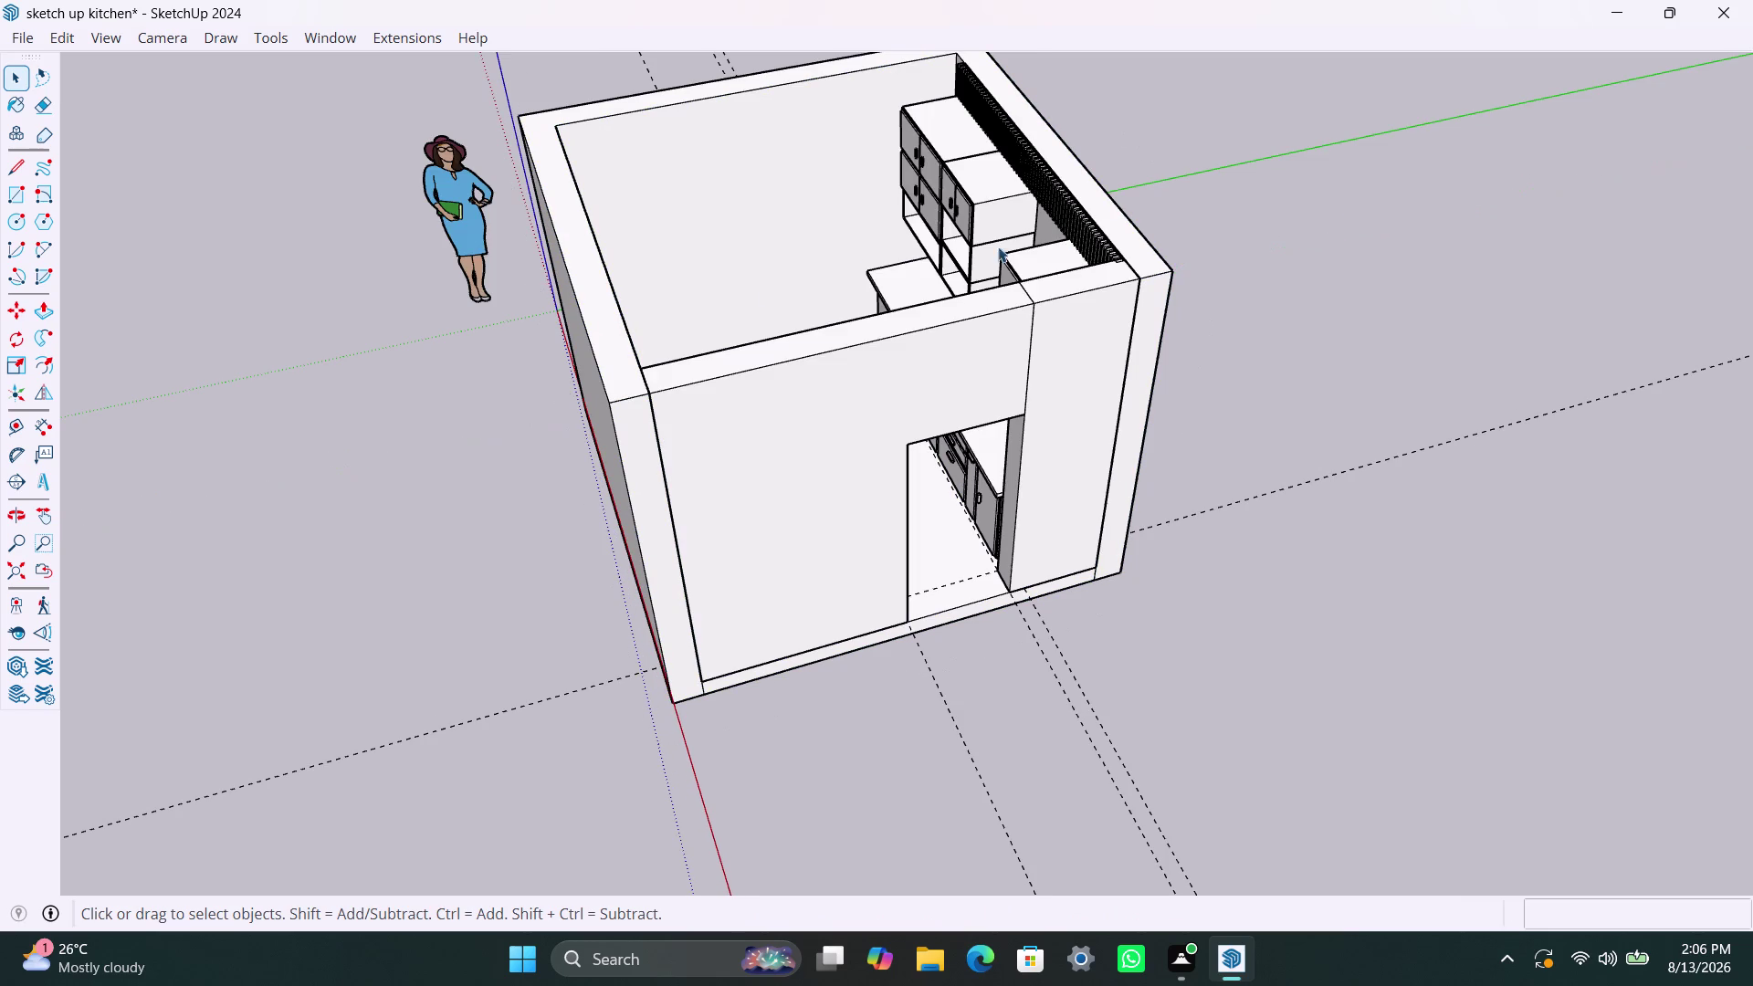
click(620, 361)
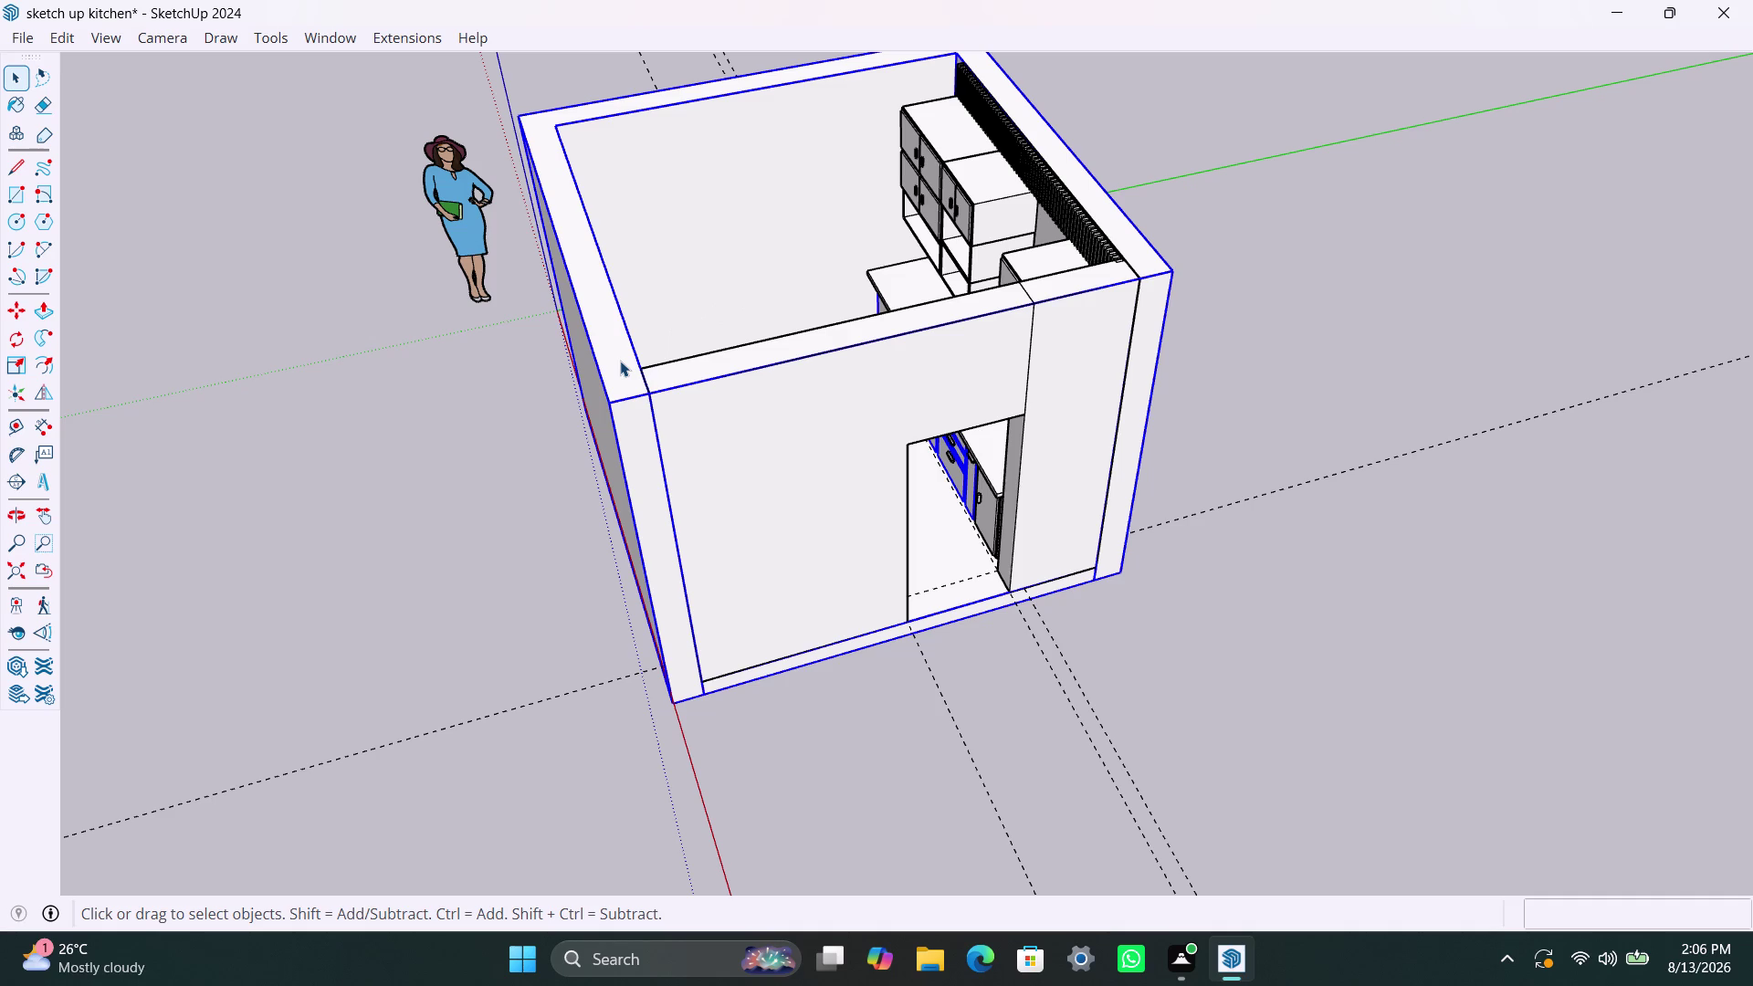
key(m)
click(619, 361)
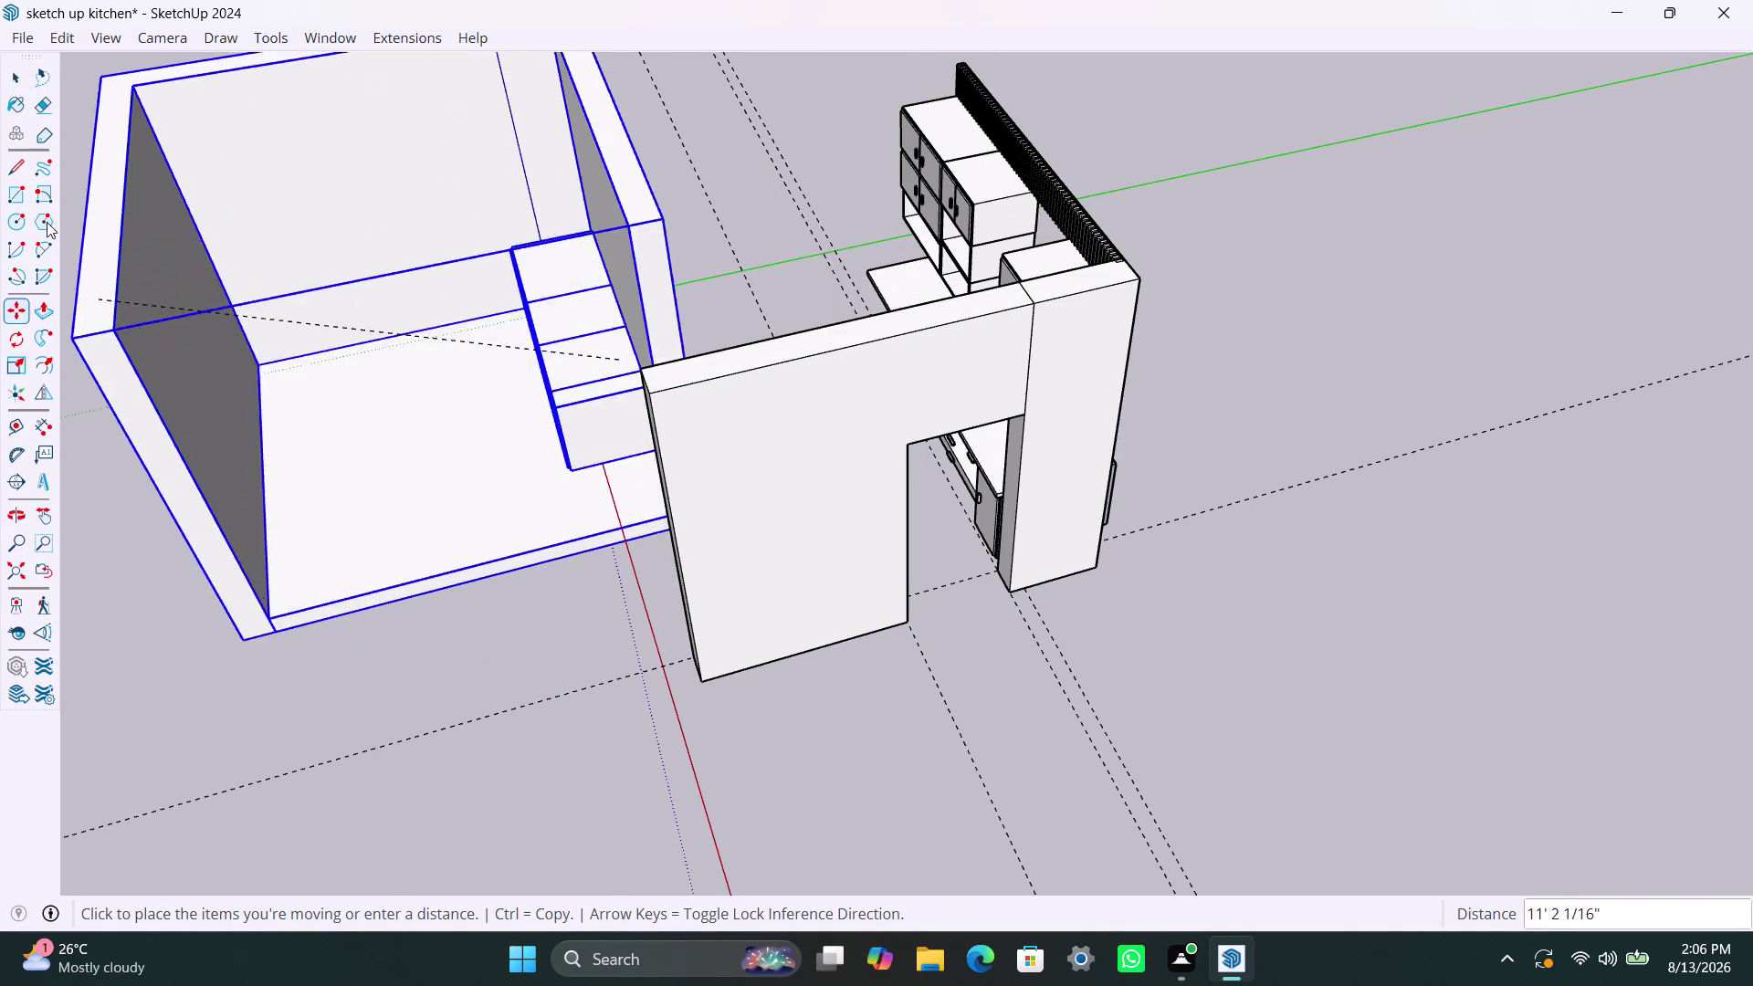
click(0, 0)
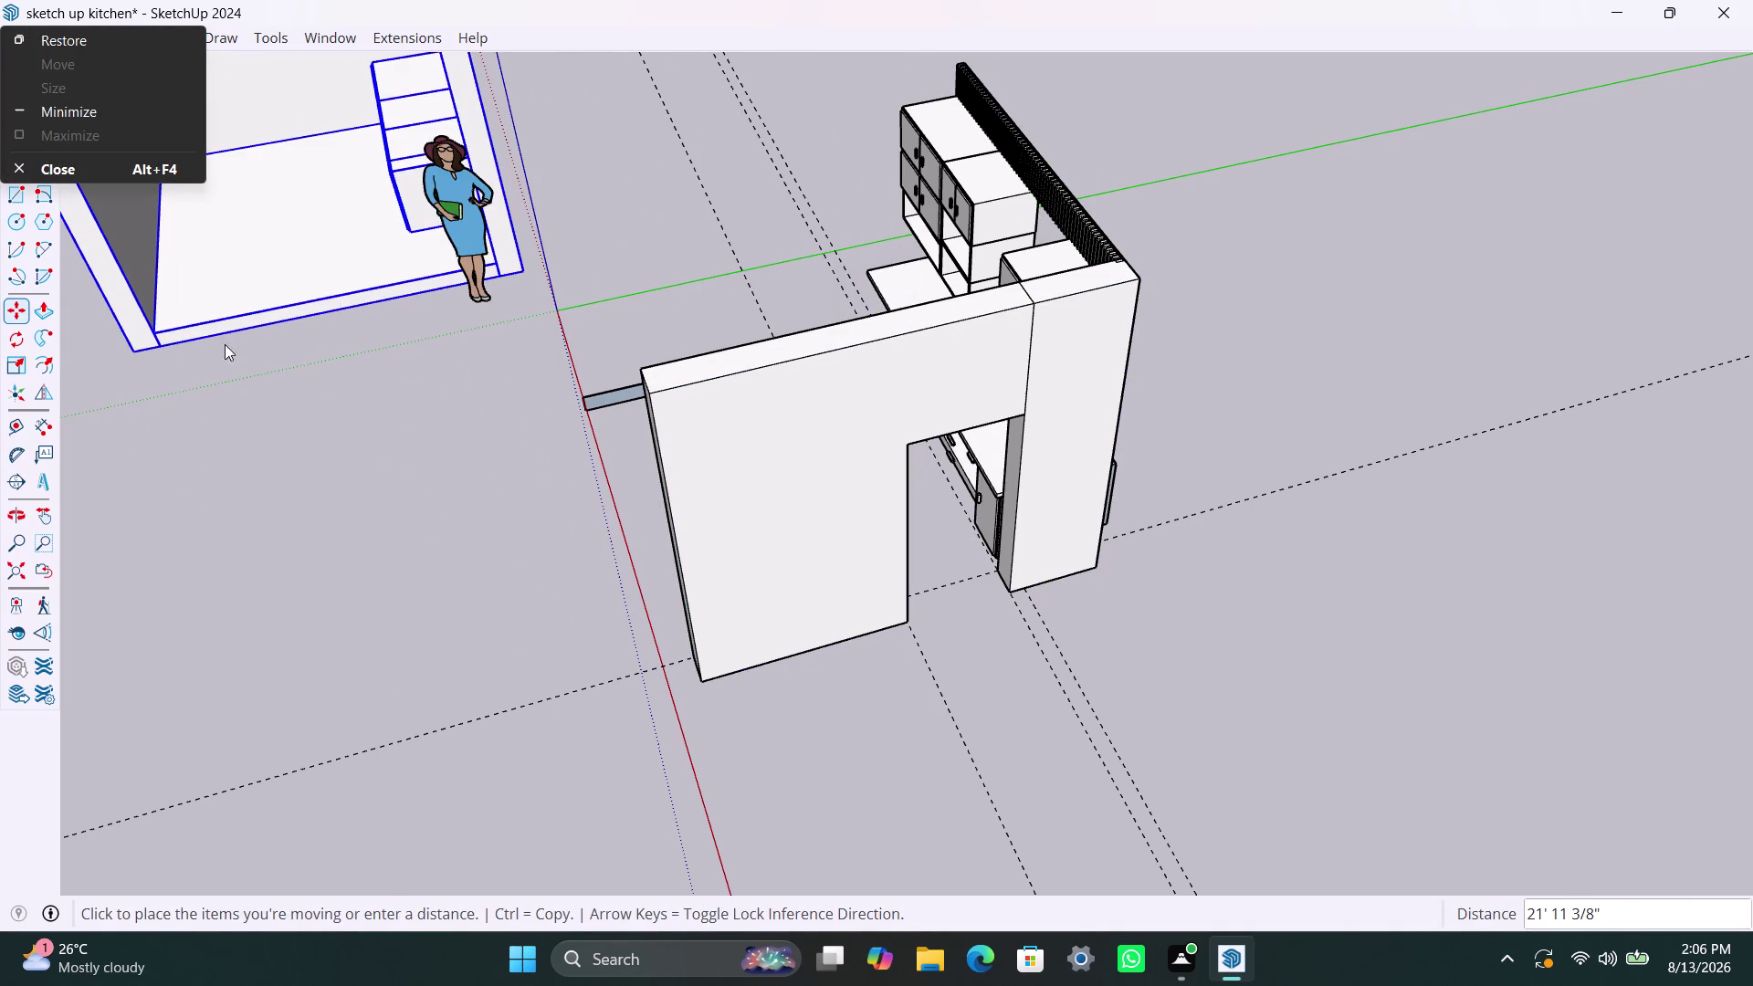
click(239, 442)
scroll(down, 3)
scroll(down, 3)
middle_drag(289, 573, 1656, 616)
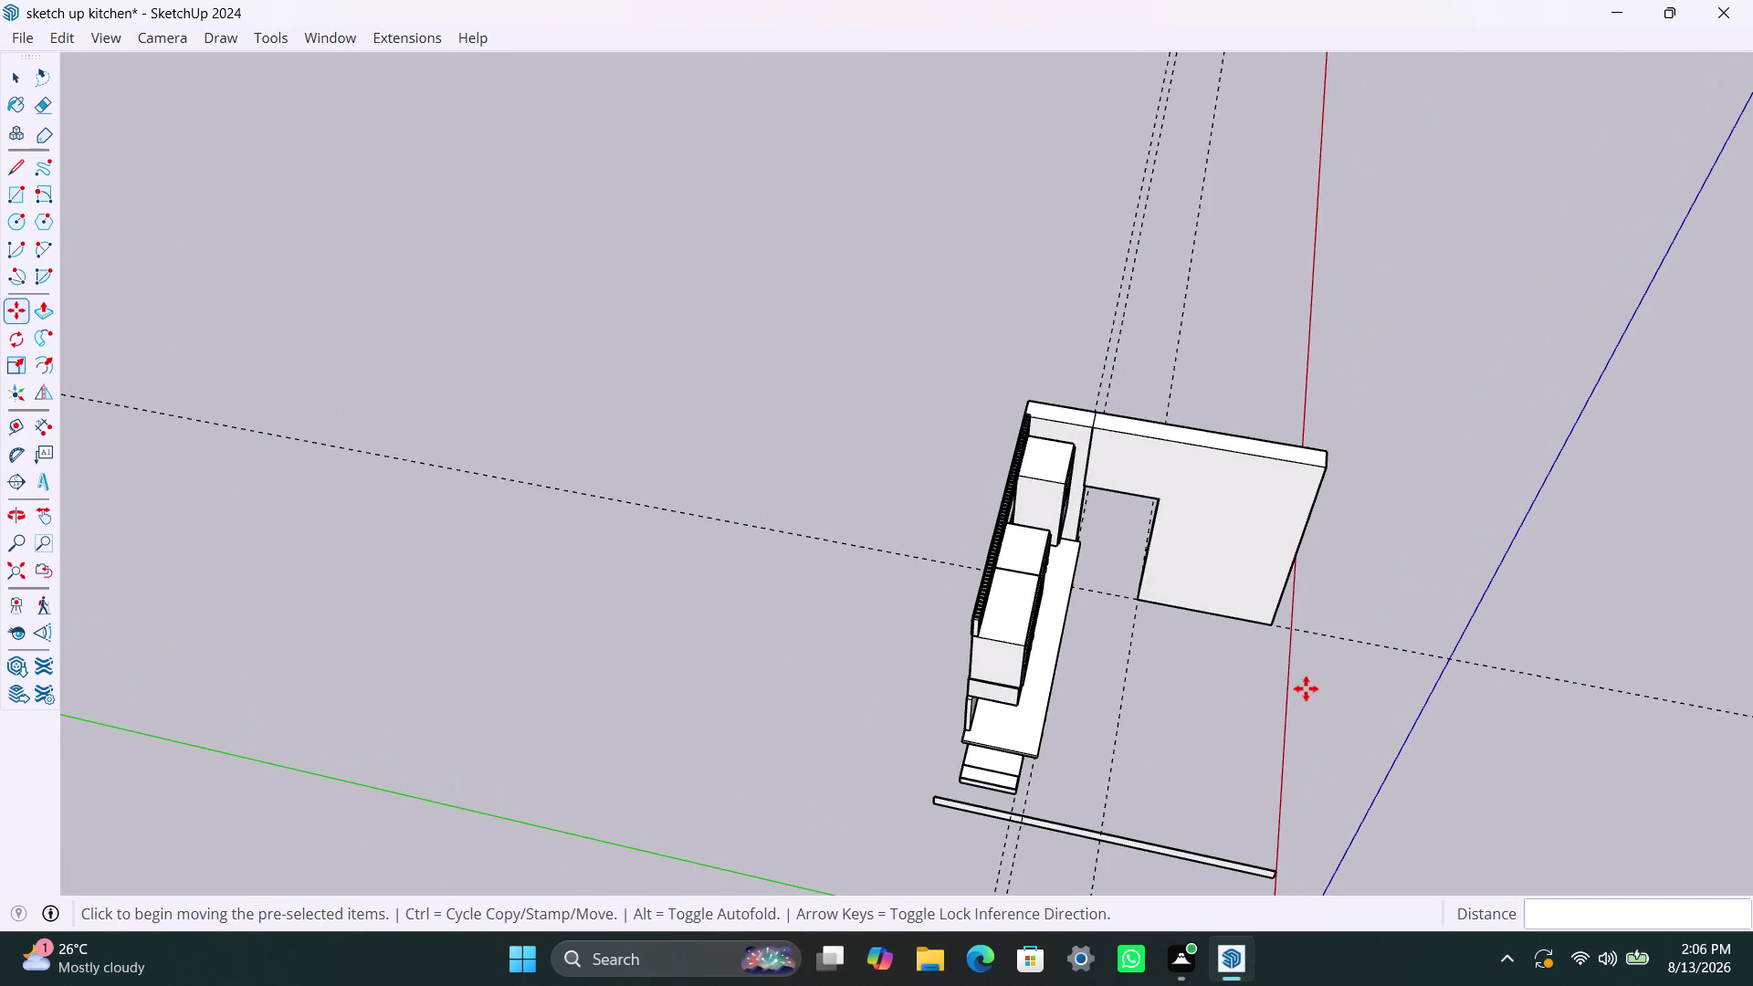
scroll(up, 3)
middle_drag(1114, 669, 1116, 657)
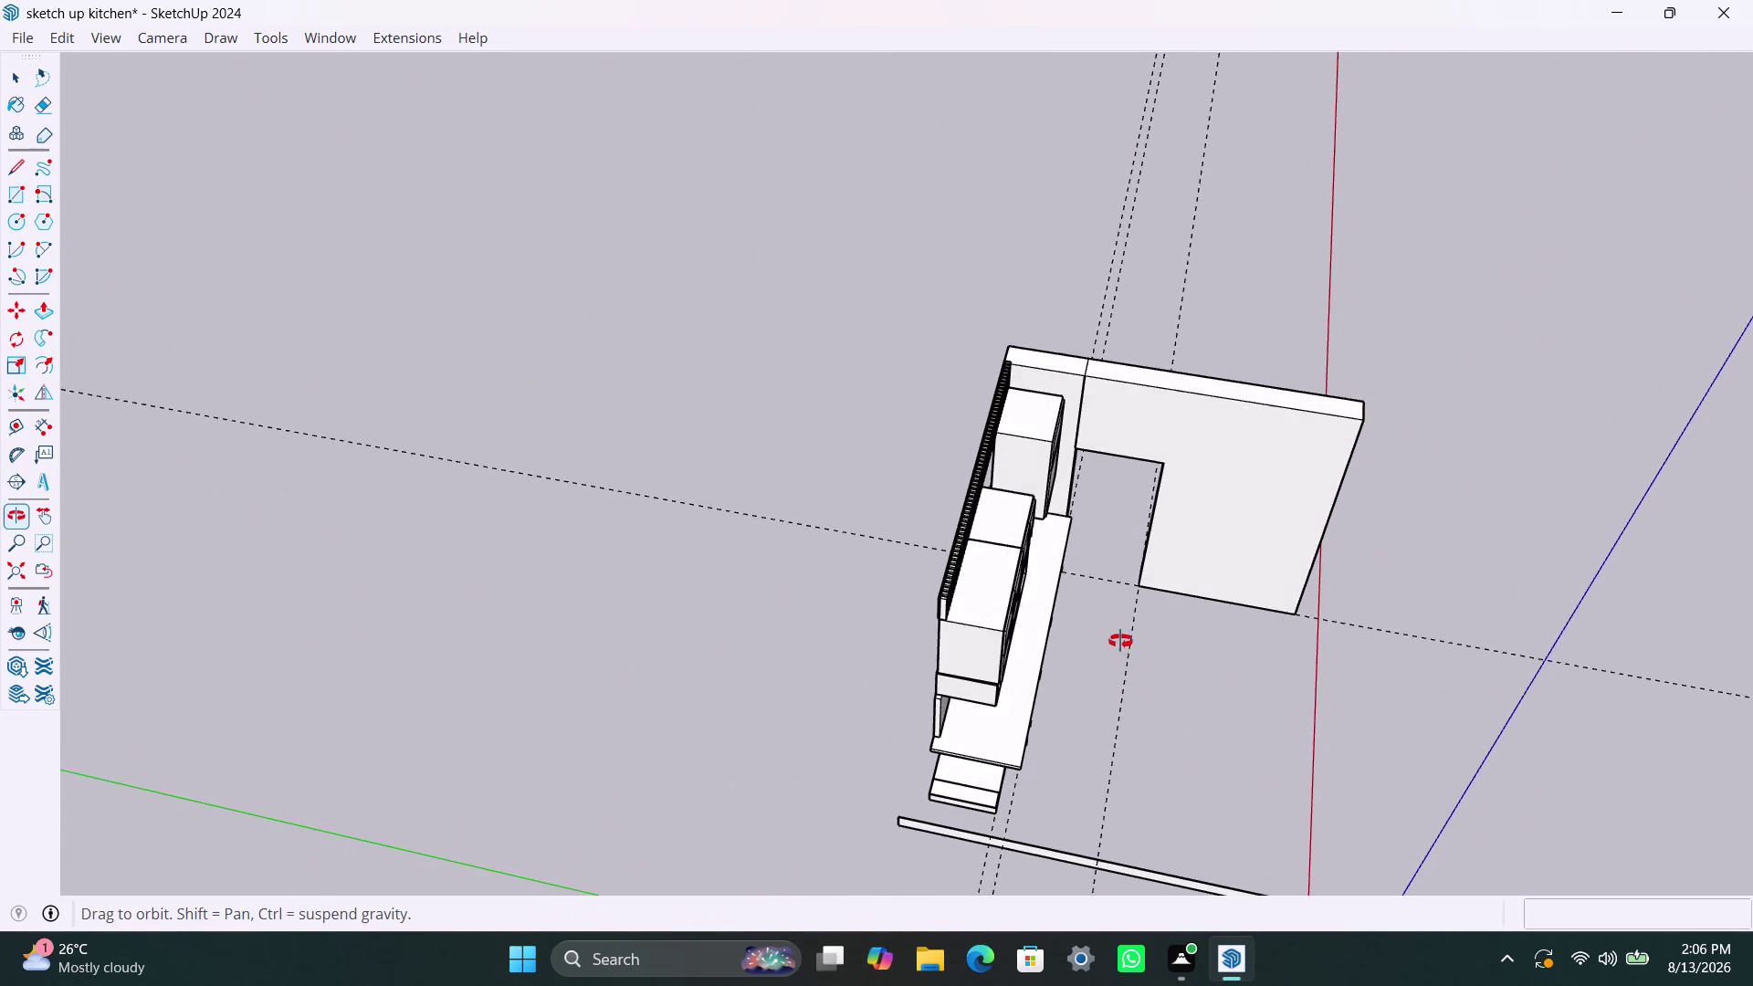
middle_drag(1116, 657, 1256, 655)
scroll(up, 3)
key(Escape)
key(Escape)
key(Escape)
middle_drag(1103, 604, 1096, 602)
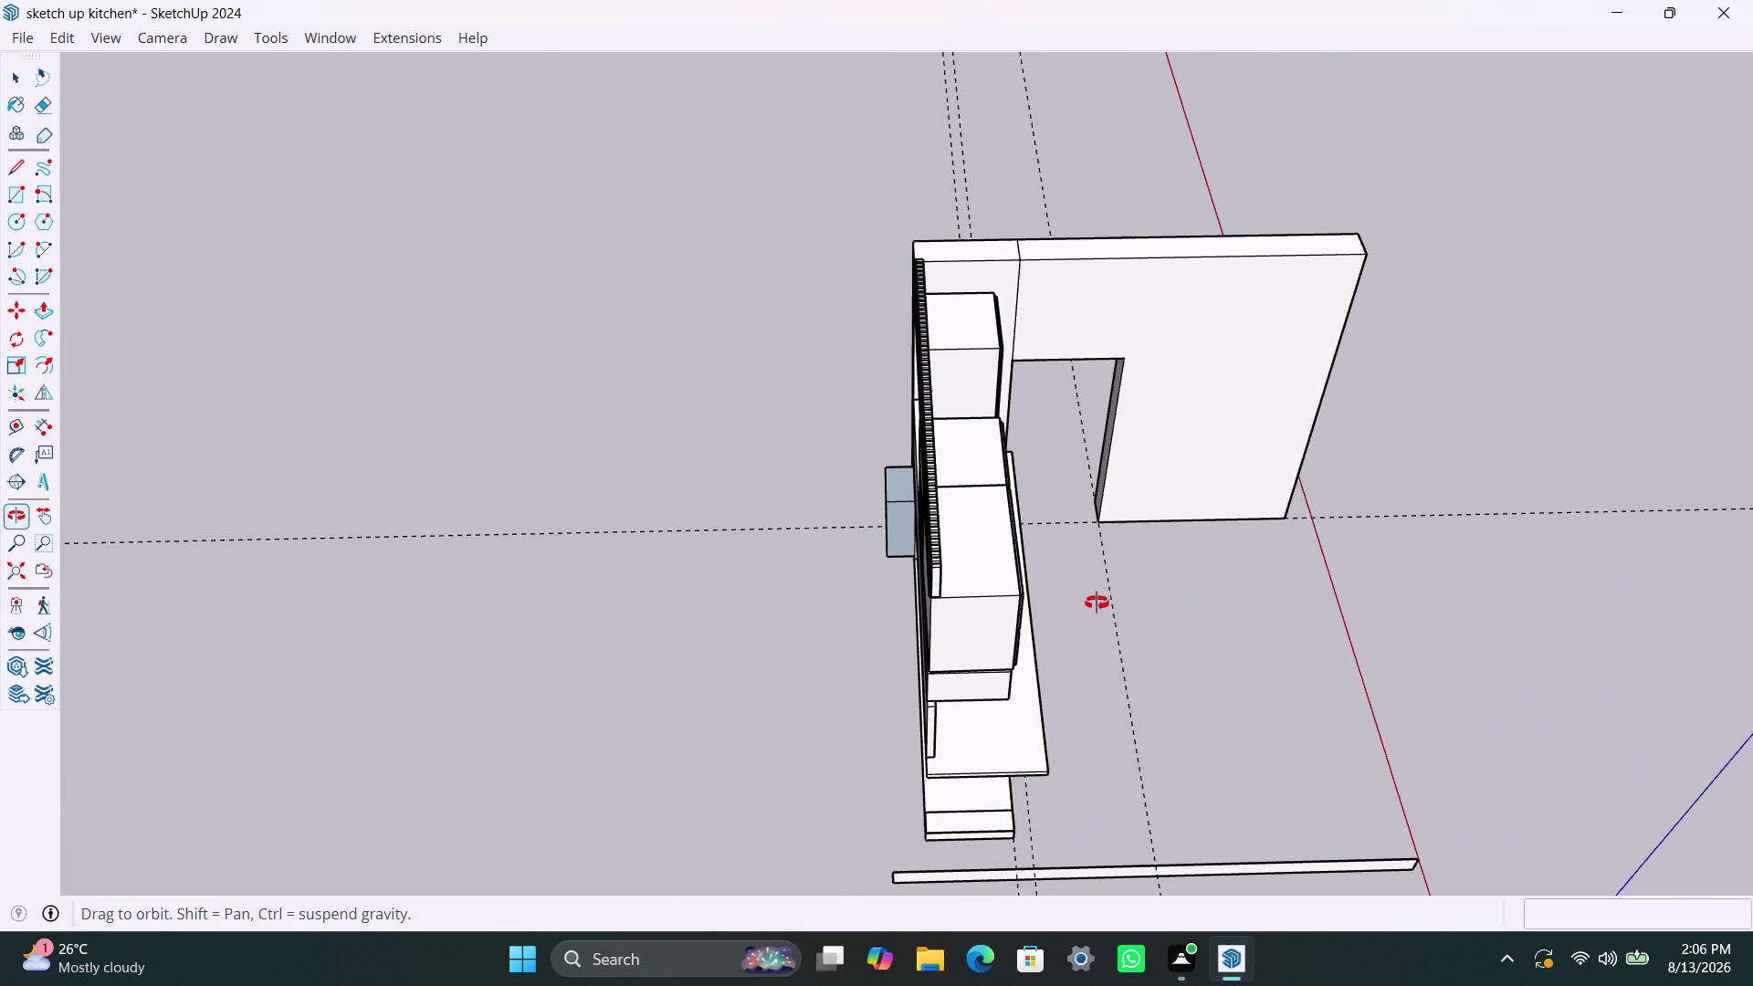
middle_drag(1096, 603, 1005, 681)
scroll(up, 3)
middle_drag(1073, 360, 1068, 356)
key(Escape)
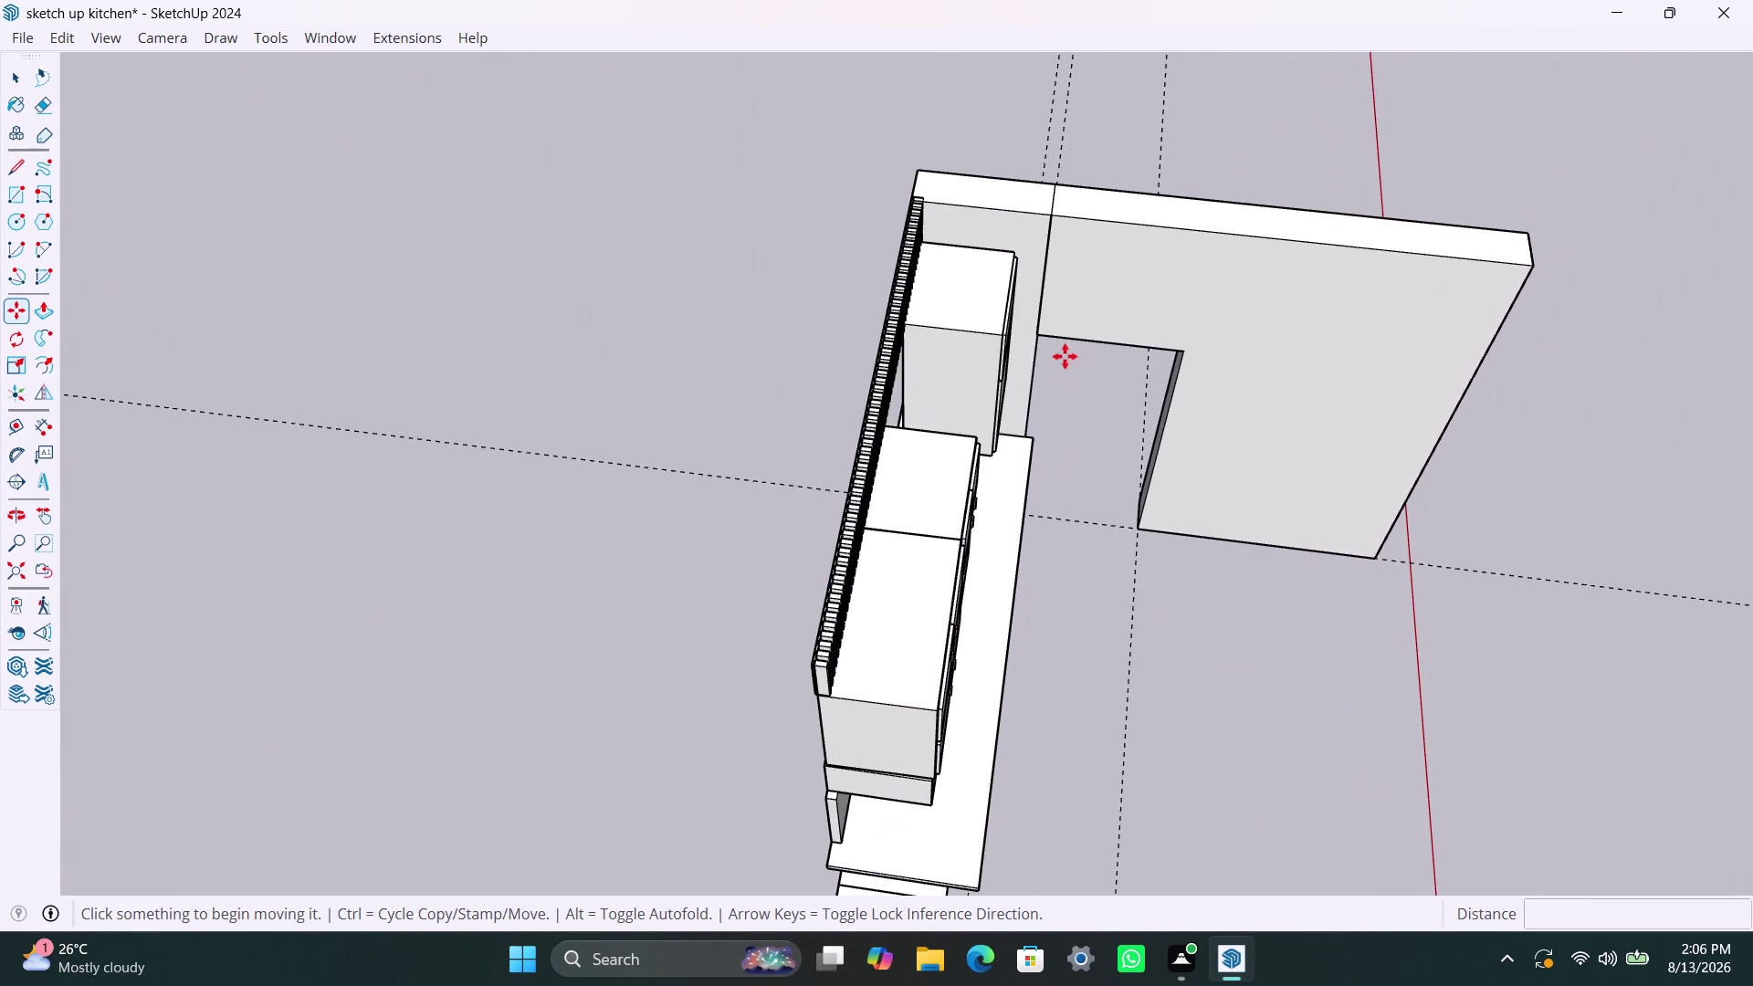
middle_drag(1068, 356, 1050, 357)
key(space)
key(space)
scroll(up, 3)
key(Escape)
key(Escape)
key(Escape)
middle_drag(1103, 350, 1103, 345)
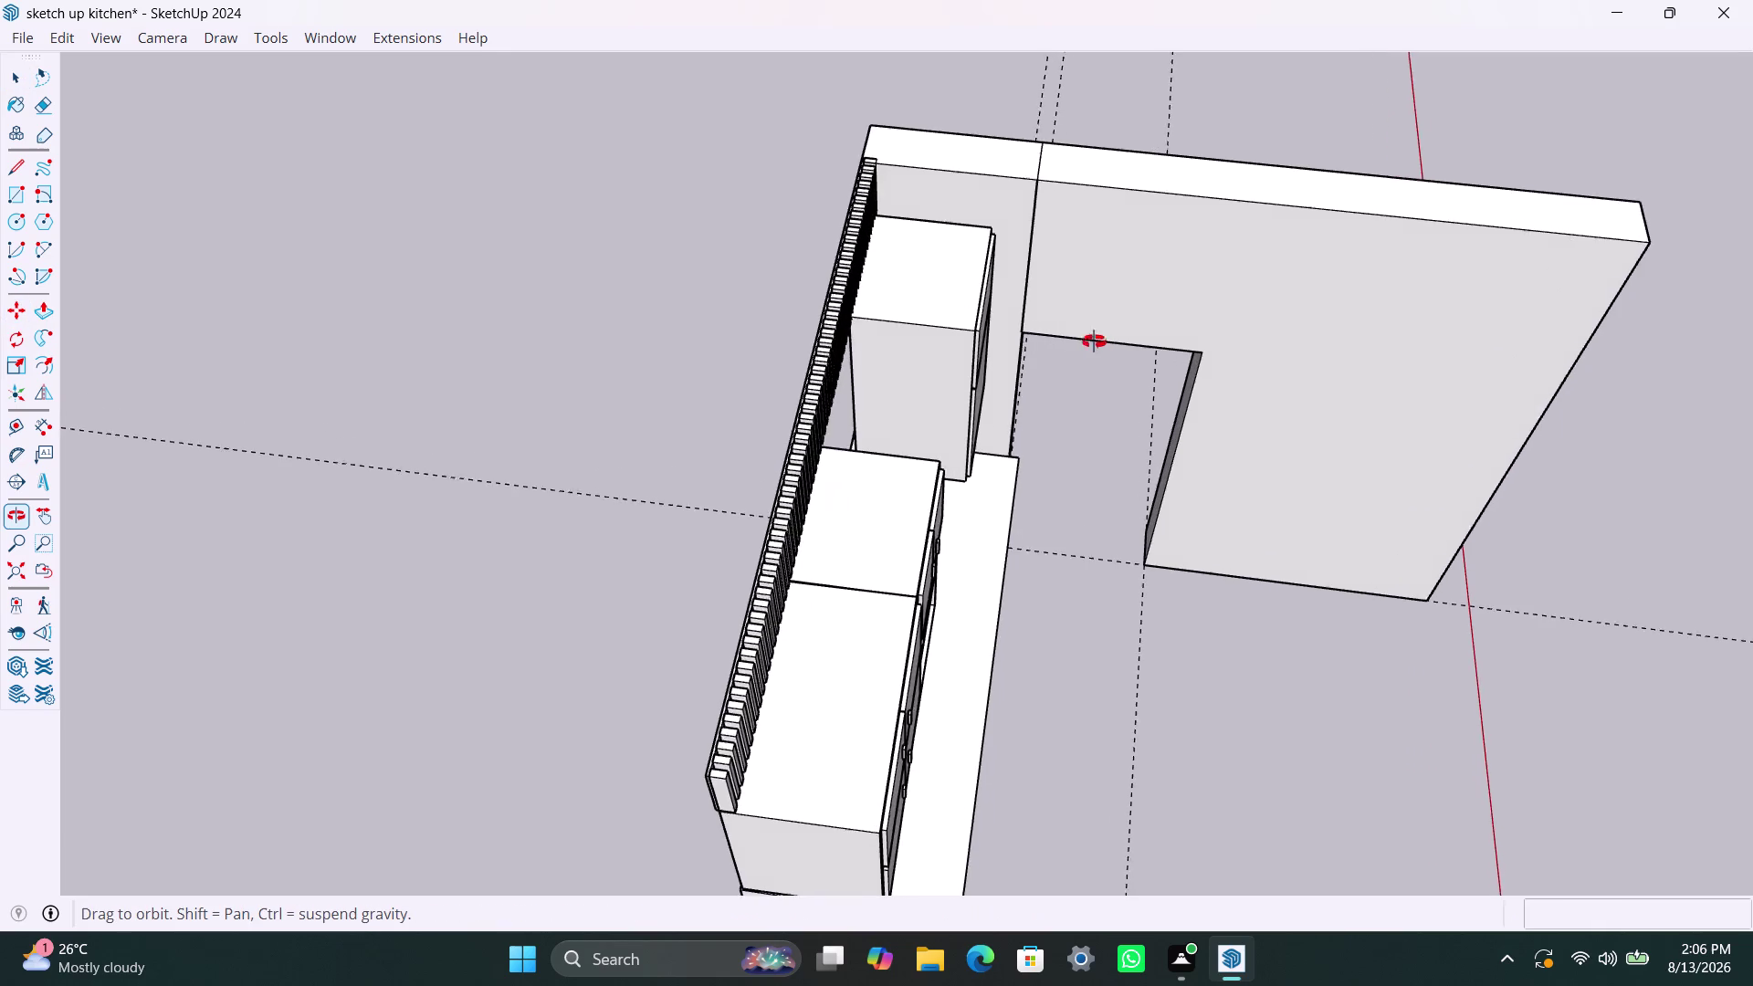
middle_drag(1102, 345, 1281, 483)
scroll(up, 3)
middle_drag(1019, 190, 899, 181)
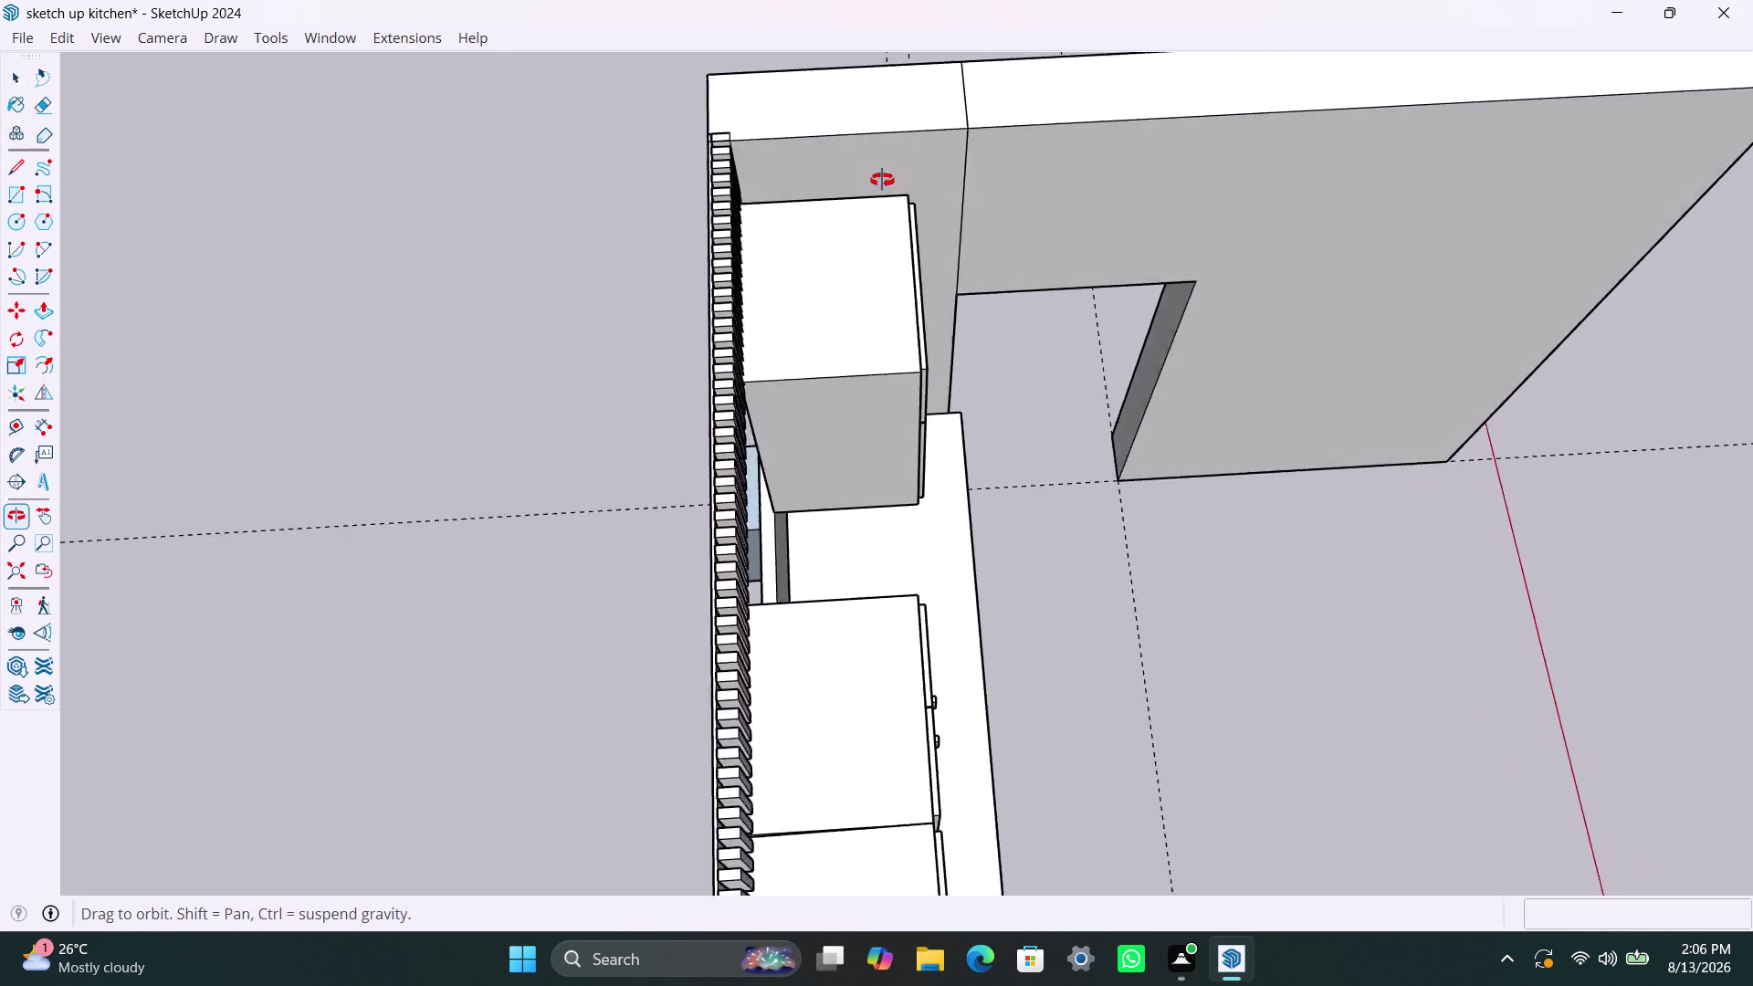
middle_drag(899, 180, 1020, 227)
middle_drag(1119, 485, 423, 492)
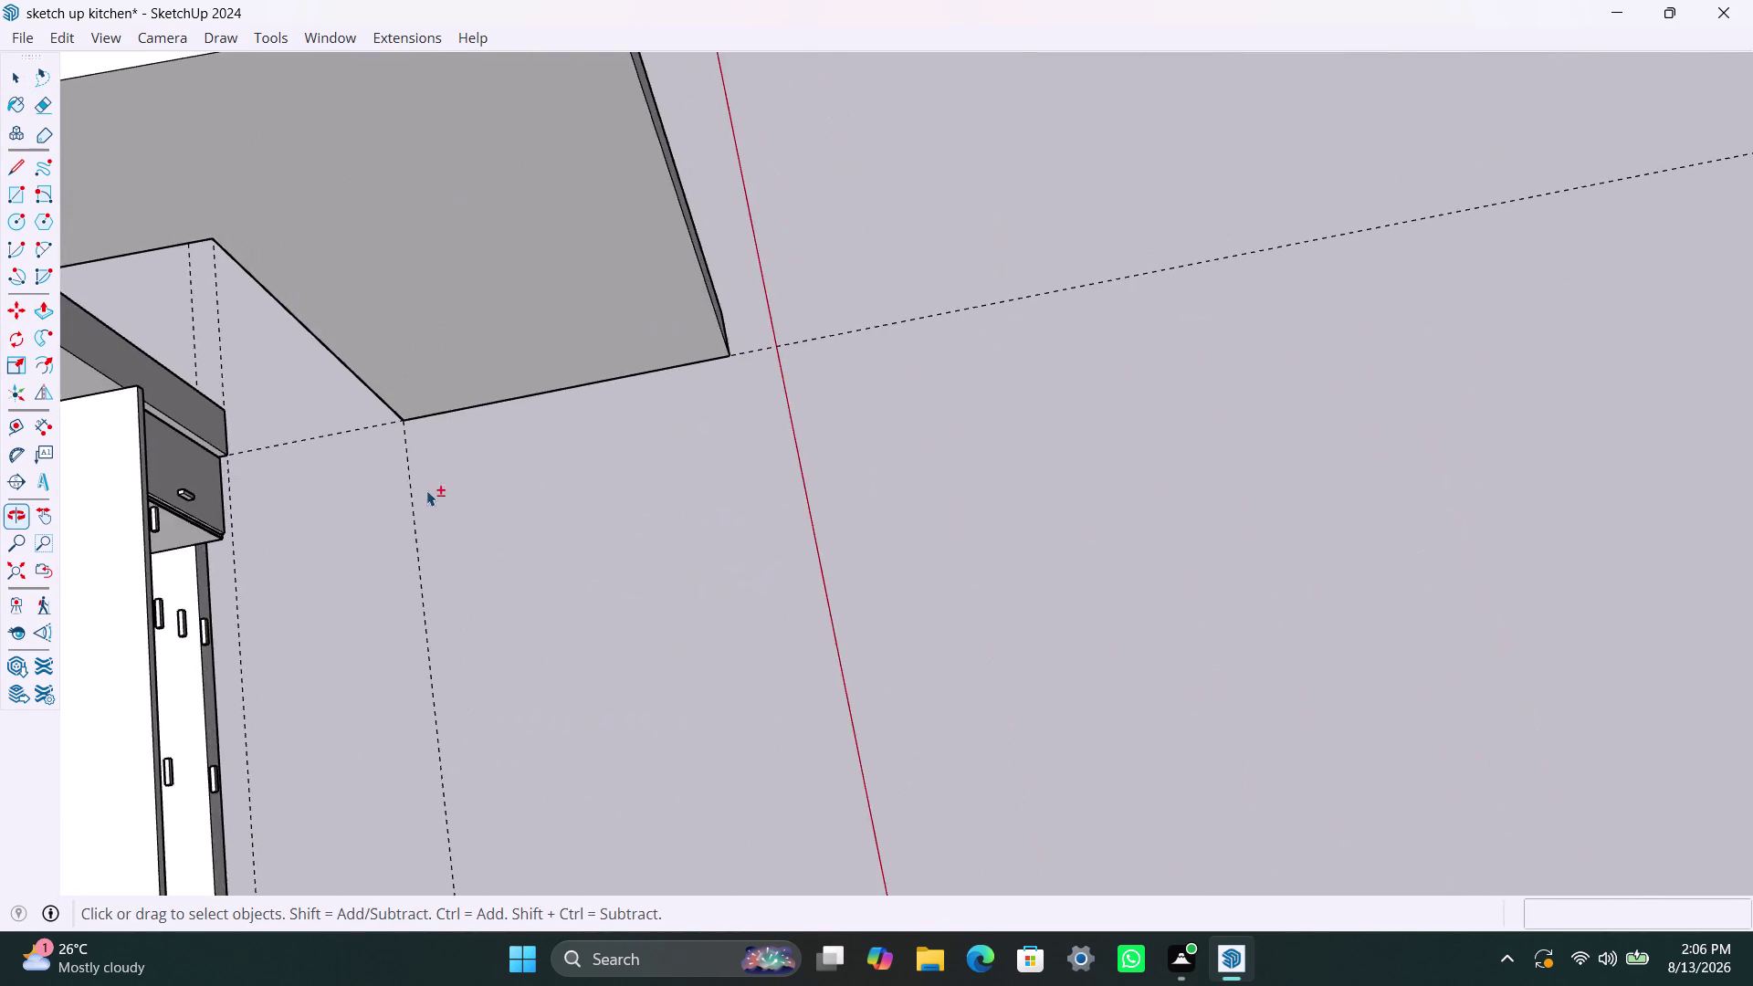
scroll(down, 3)
scroll(down, 3)
middle_drag(348, 446, 574, 405)
scroll(up, 3)
middle_drag(623, 459, 575, 169)
scroll(up, 3)
middle_drag(762, 621, 744, 500)
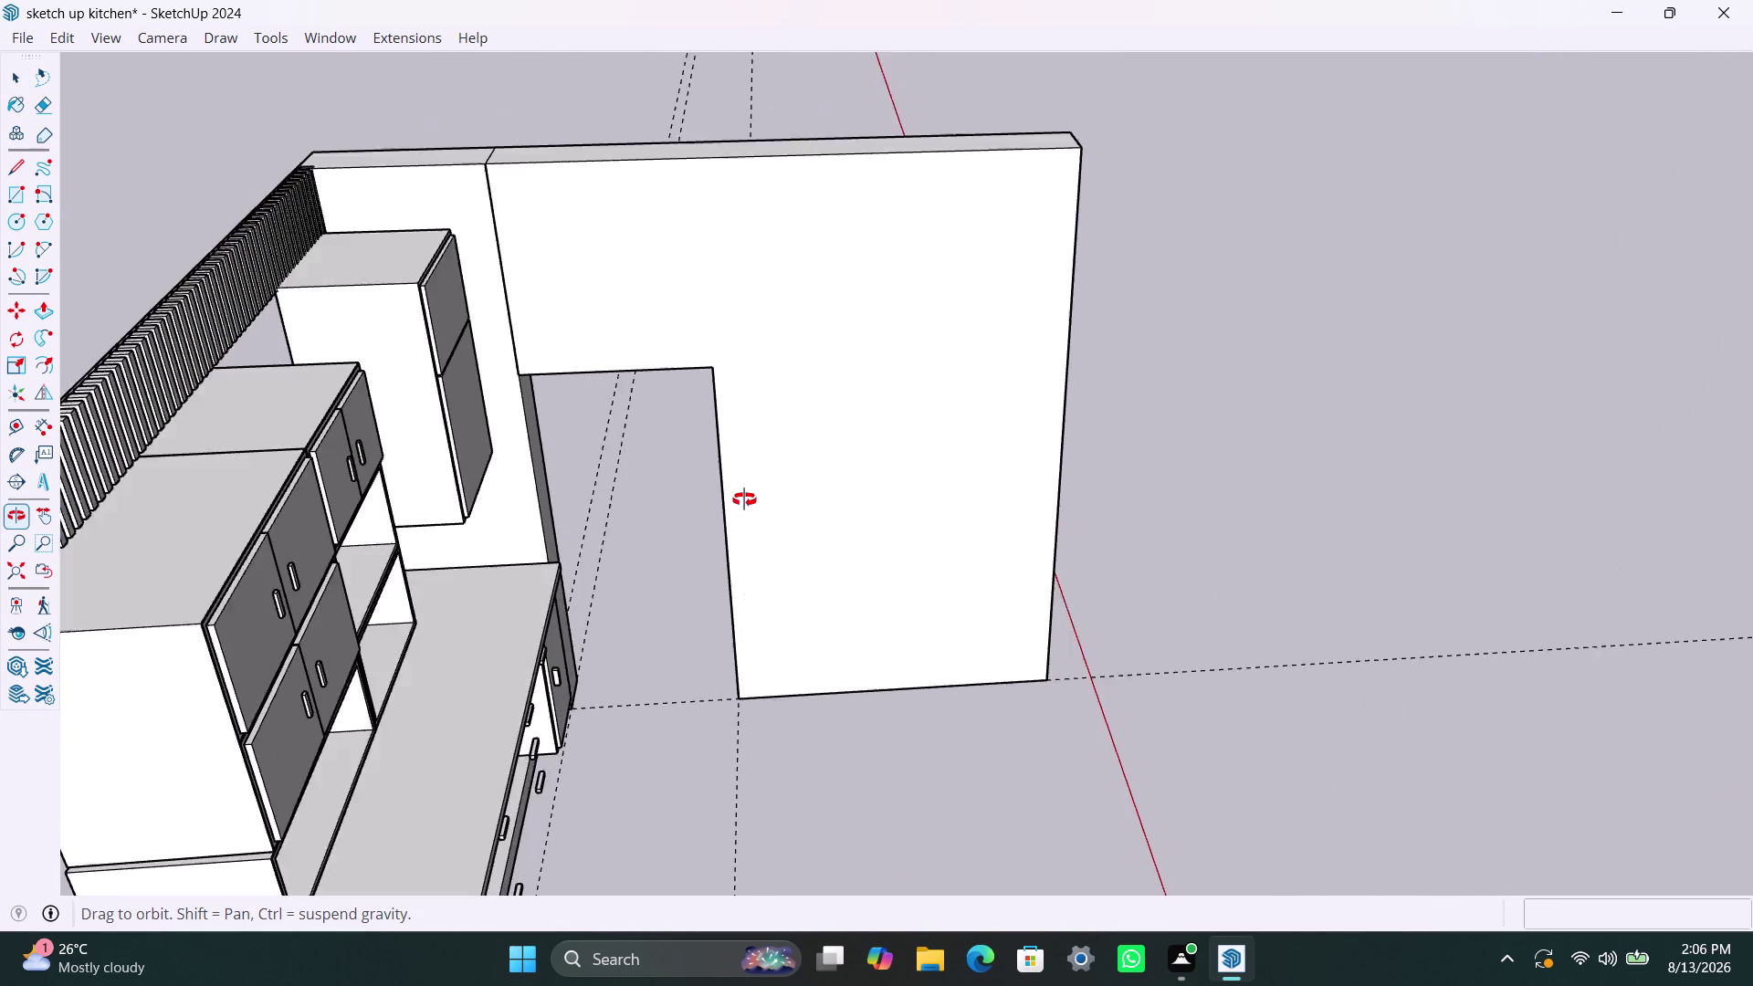
middle_drag(744, 499, 769, 557)
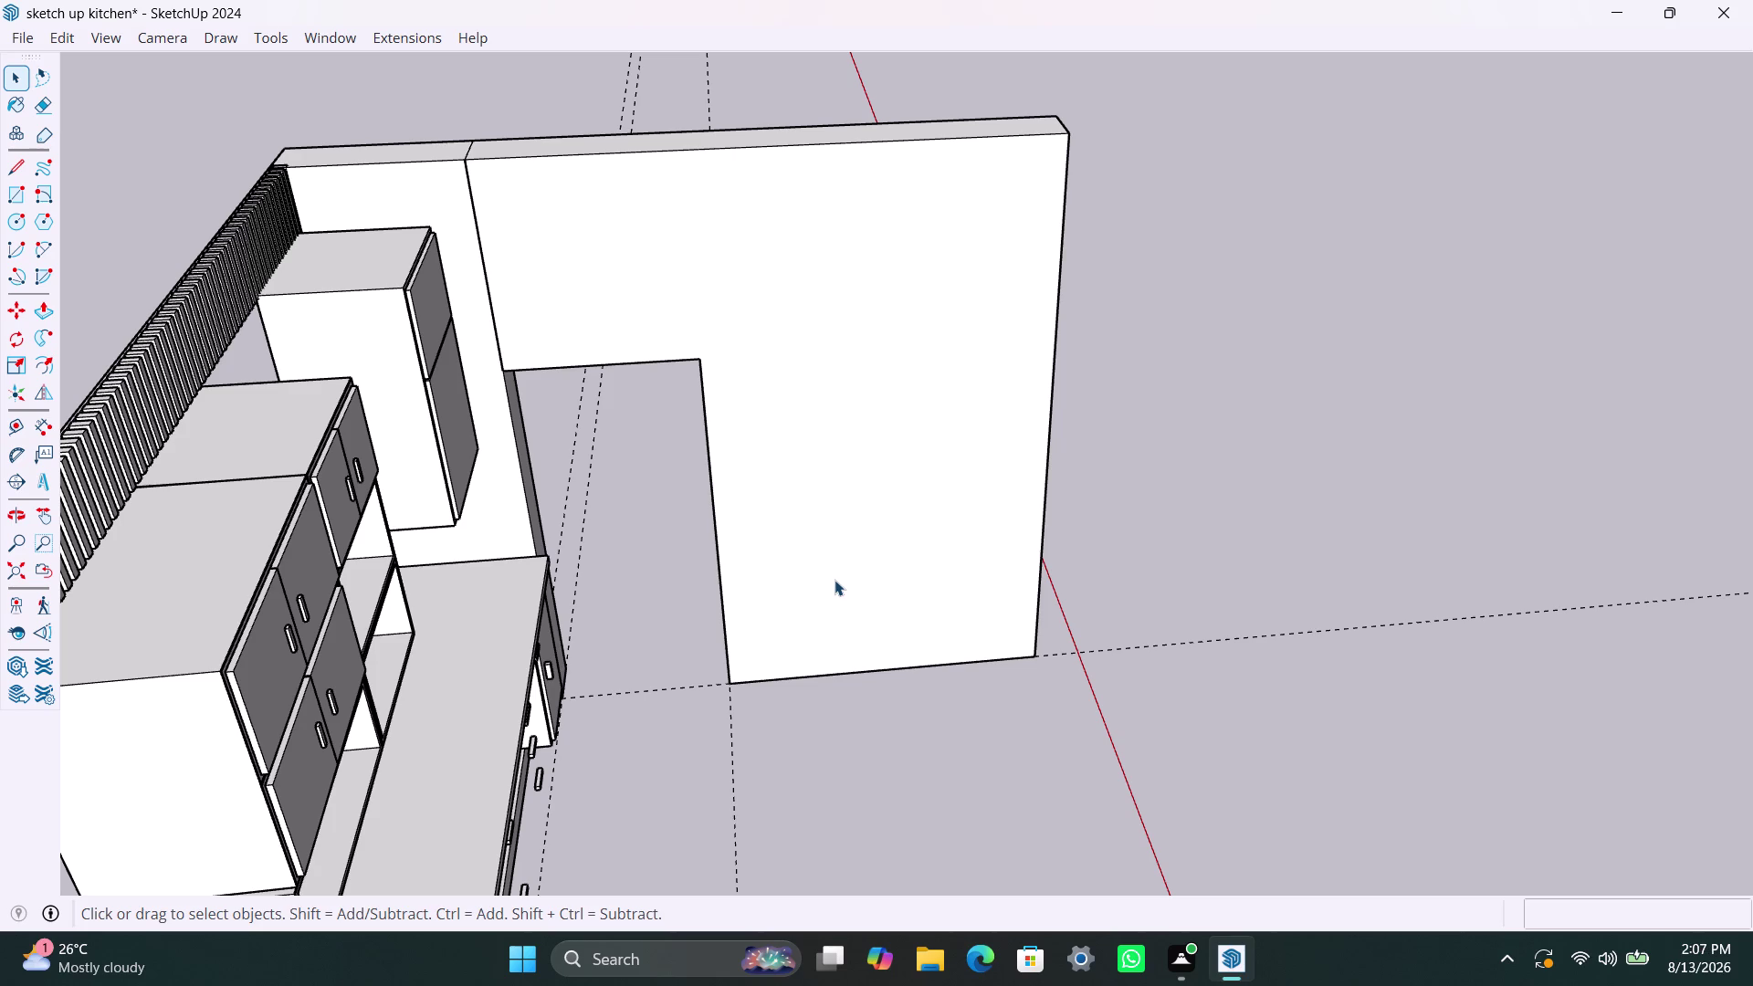
key(t)
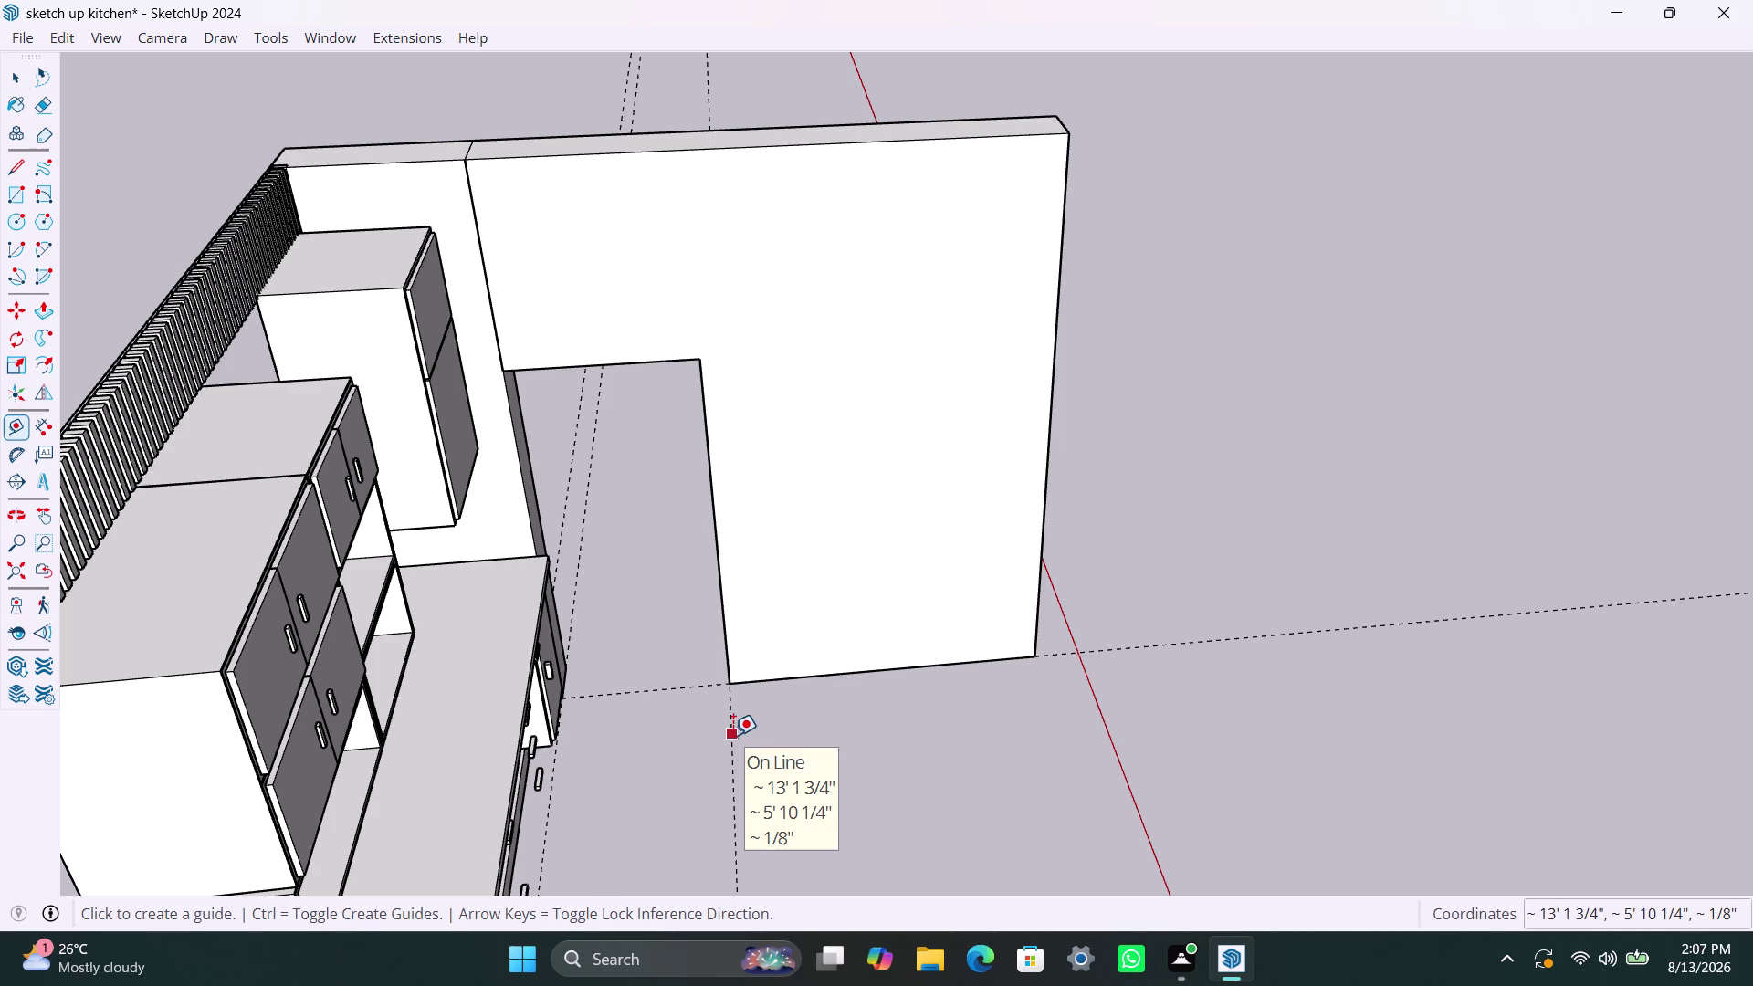
Place floor guide lines offset 30mm, 450mm and 30mm from the previous guides.
click(732, 736)
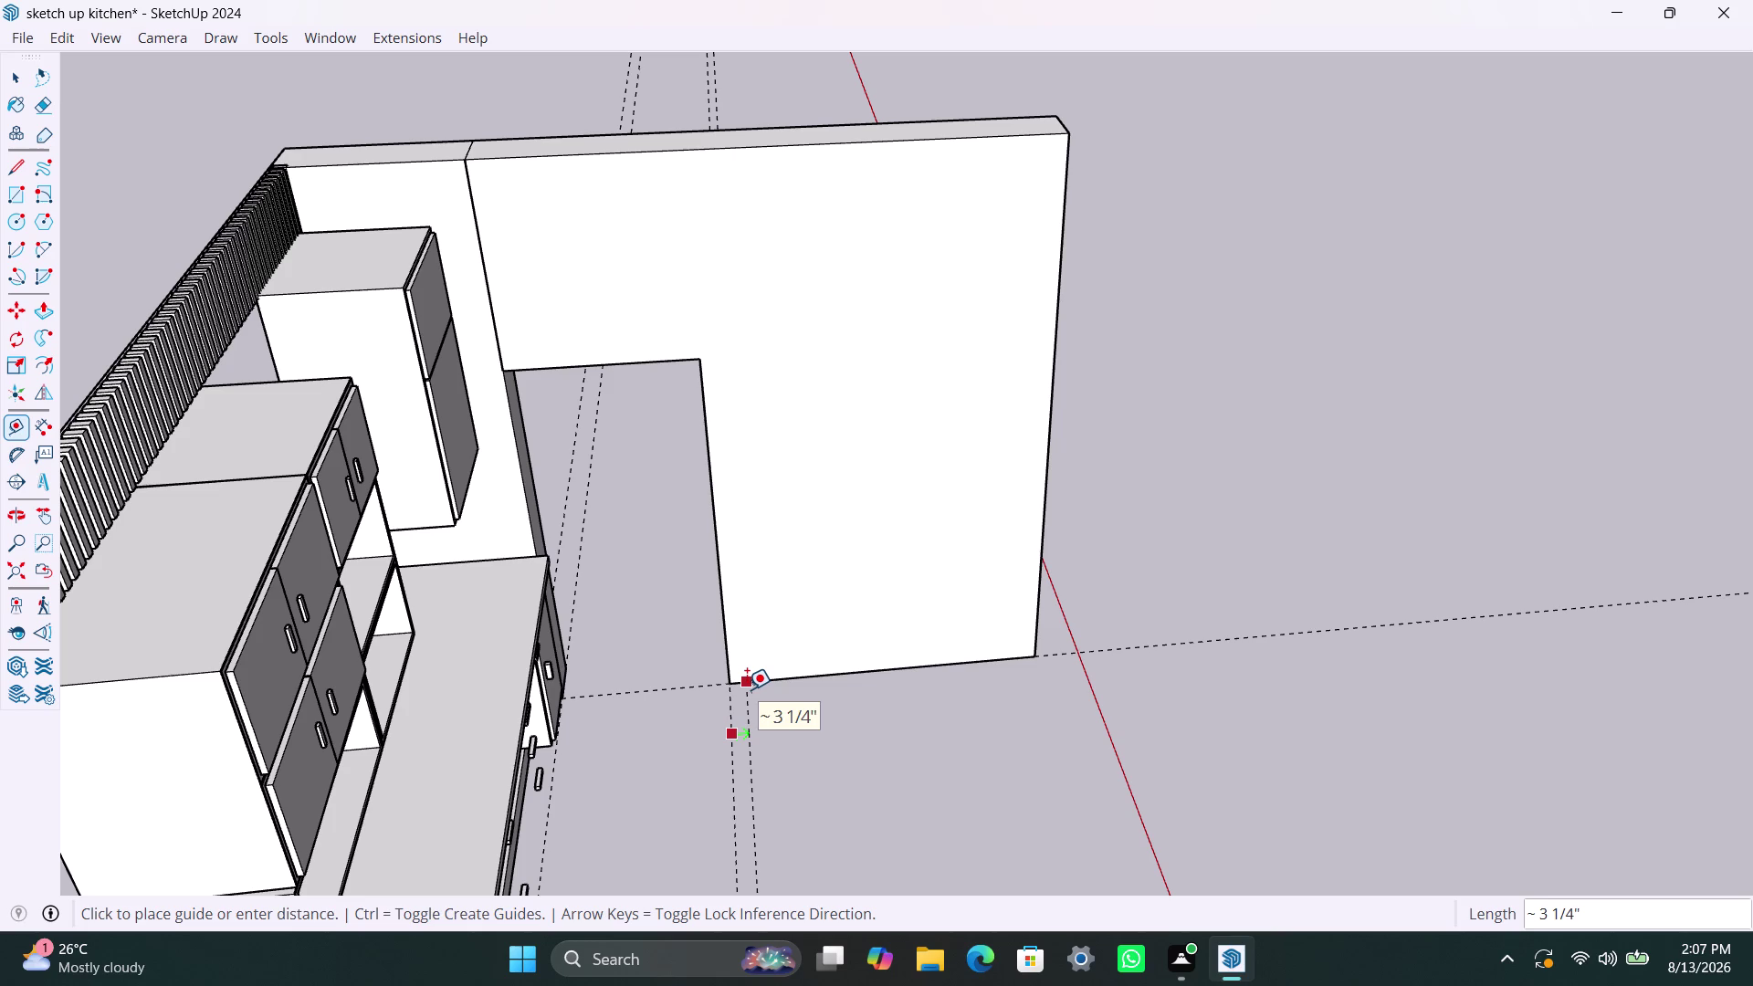
text(30mm)
key(Return)
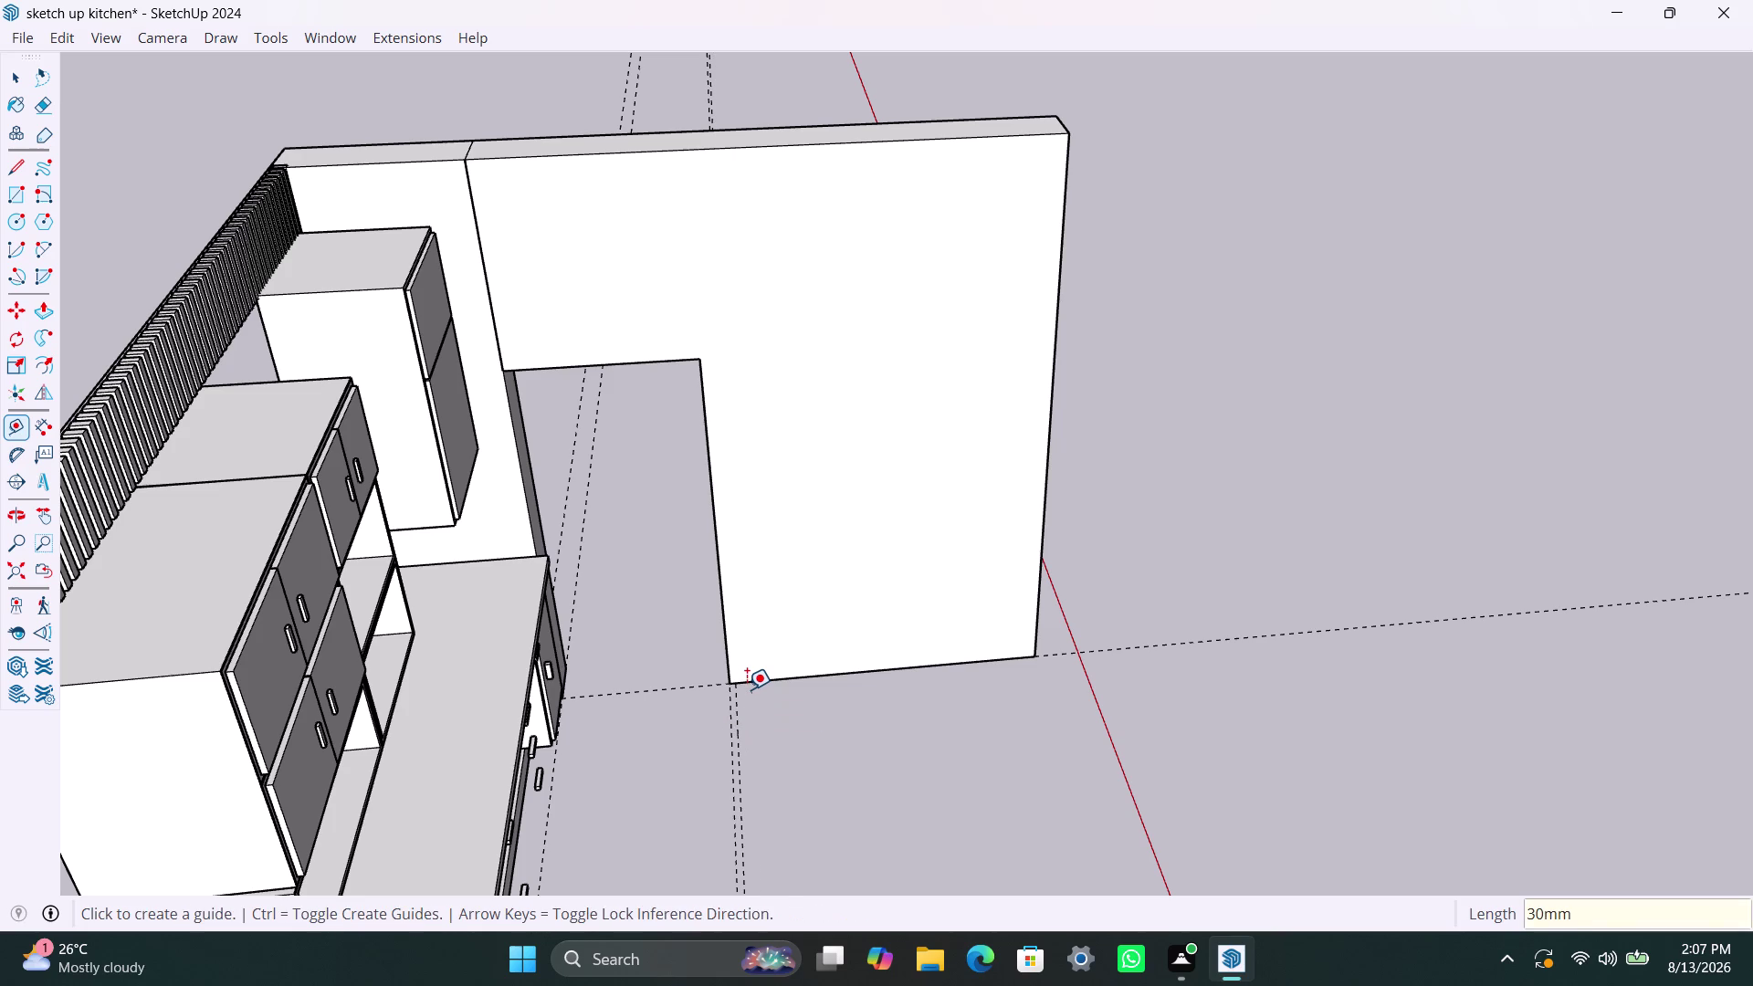
scroll(up, 3)
click(738, 697)
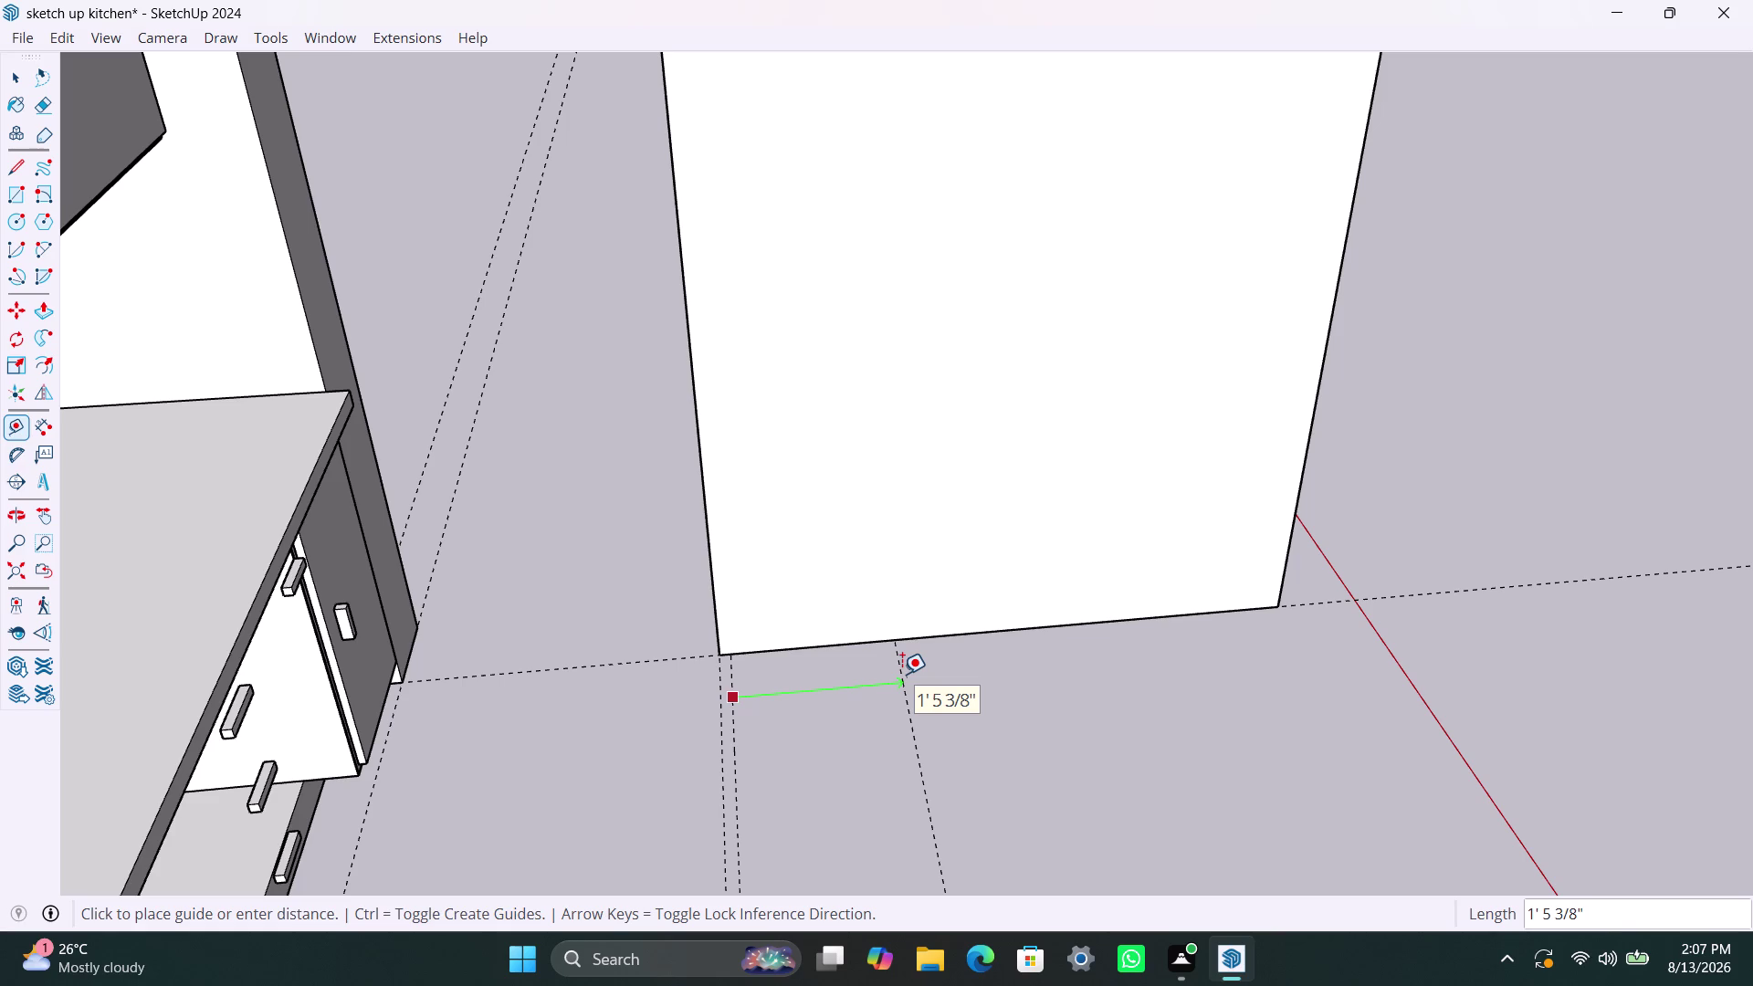
text(450mm)
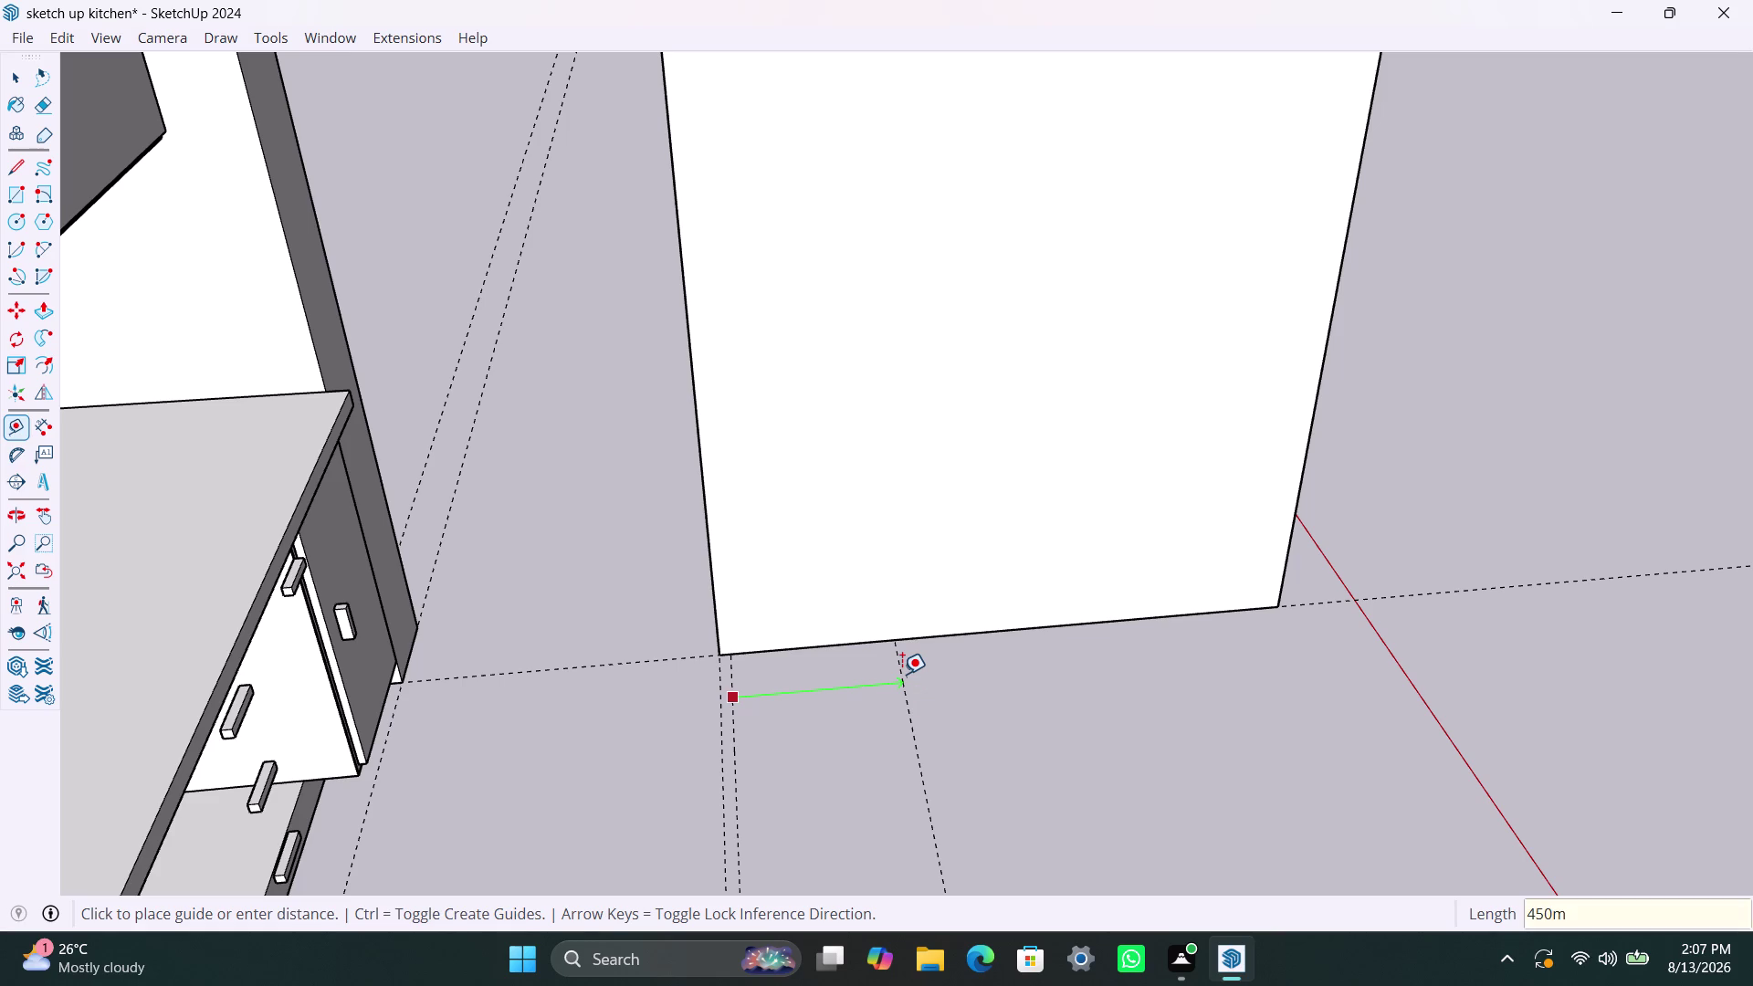
key(Return)
click(909, 673)
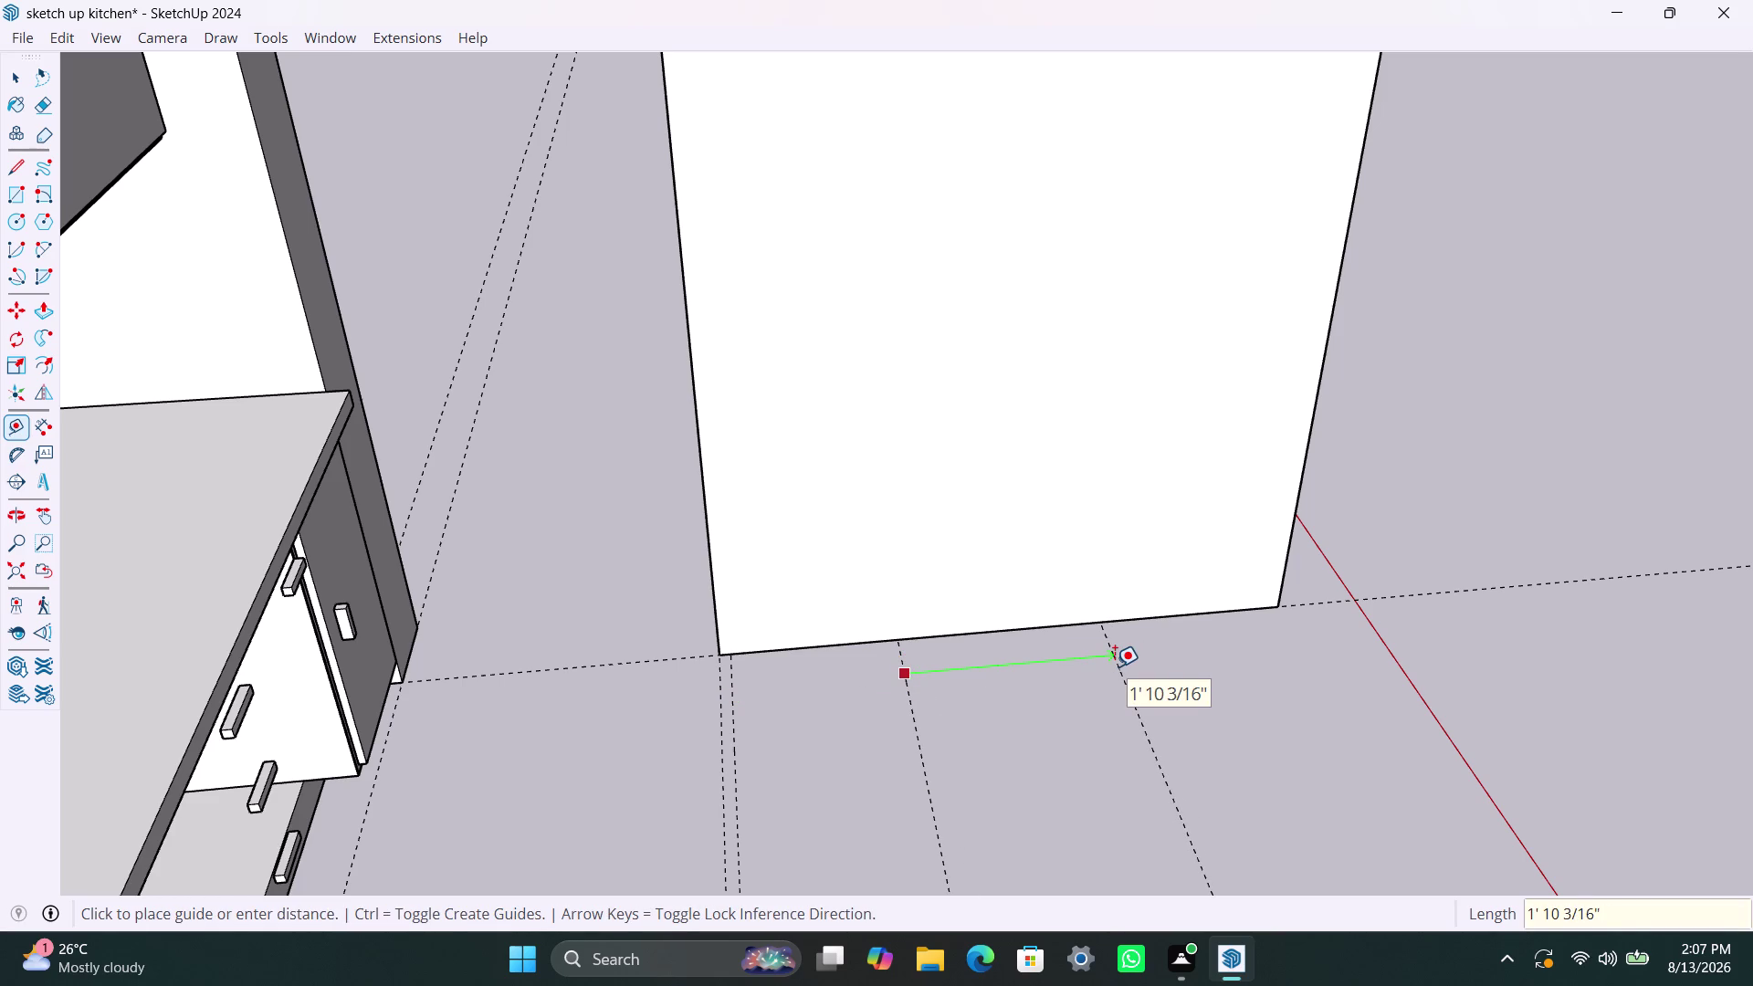
key(5)
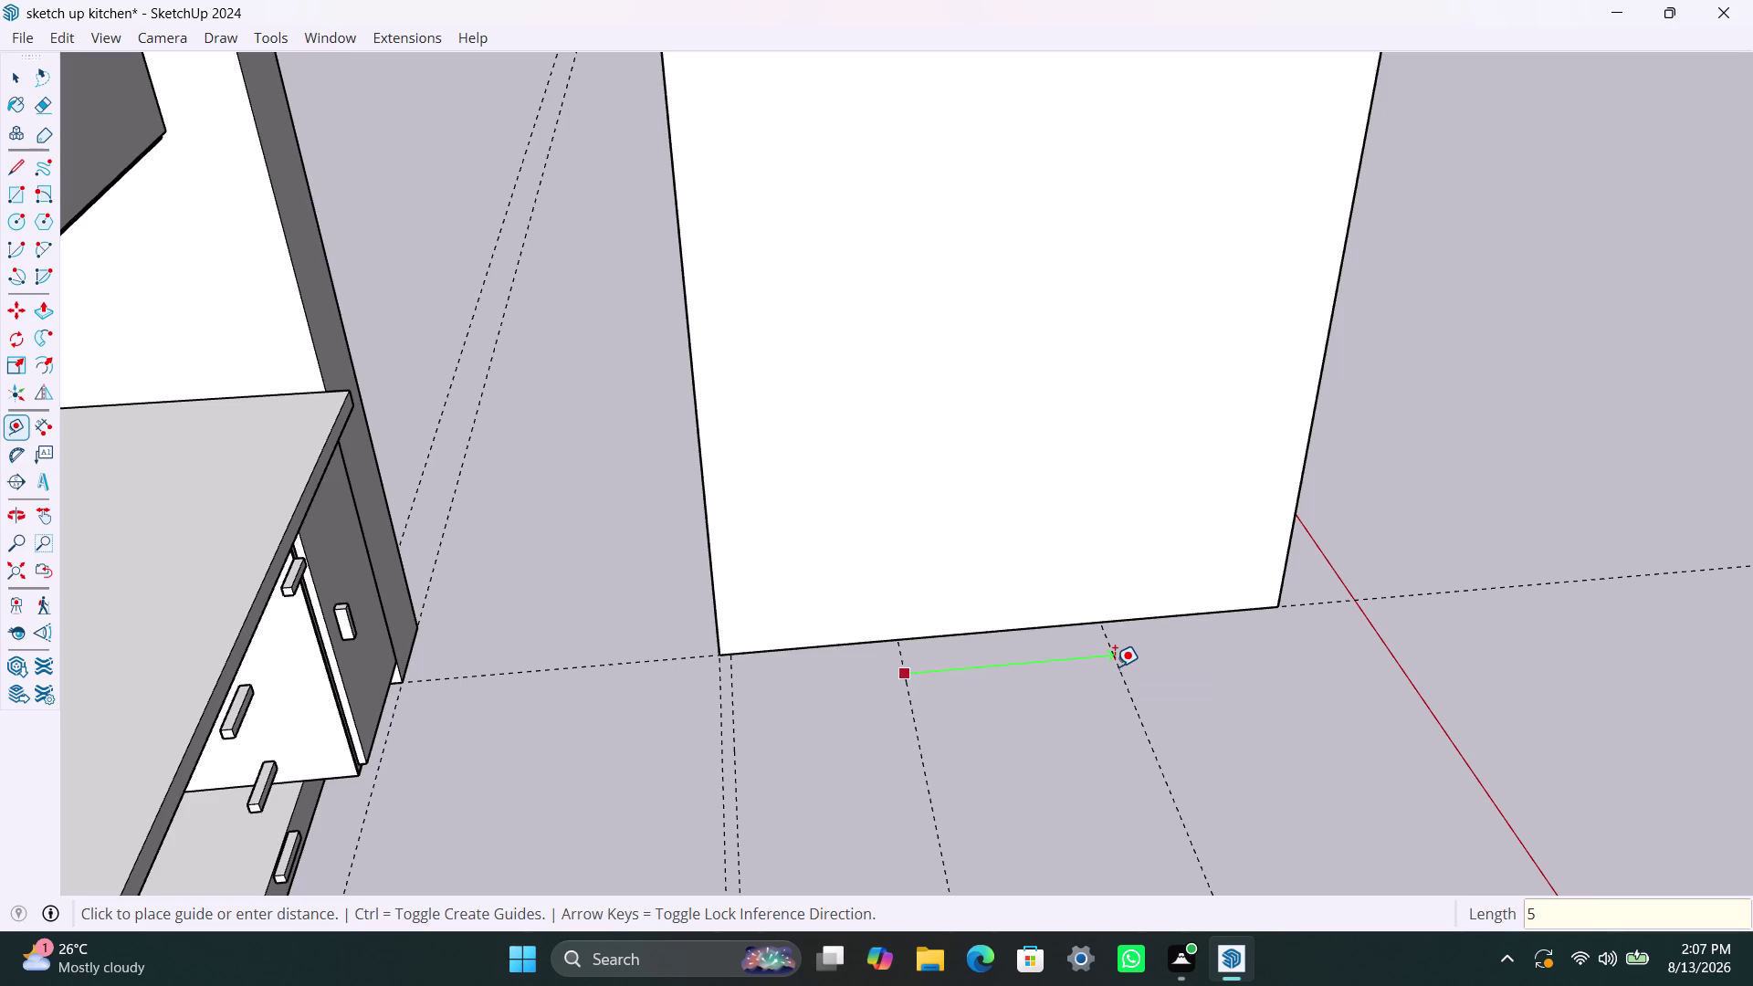
text(30)
text(mm)
key(Return)
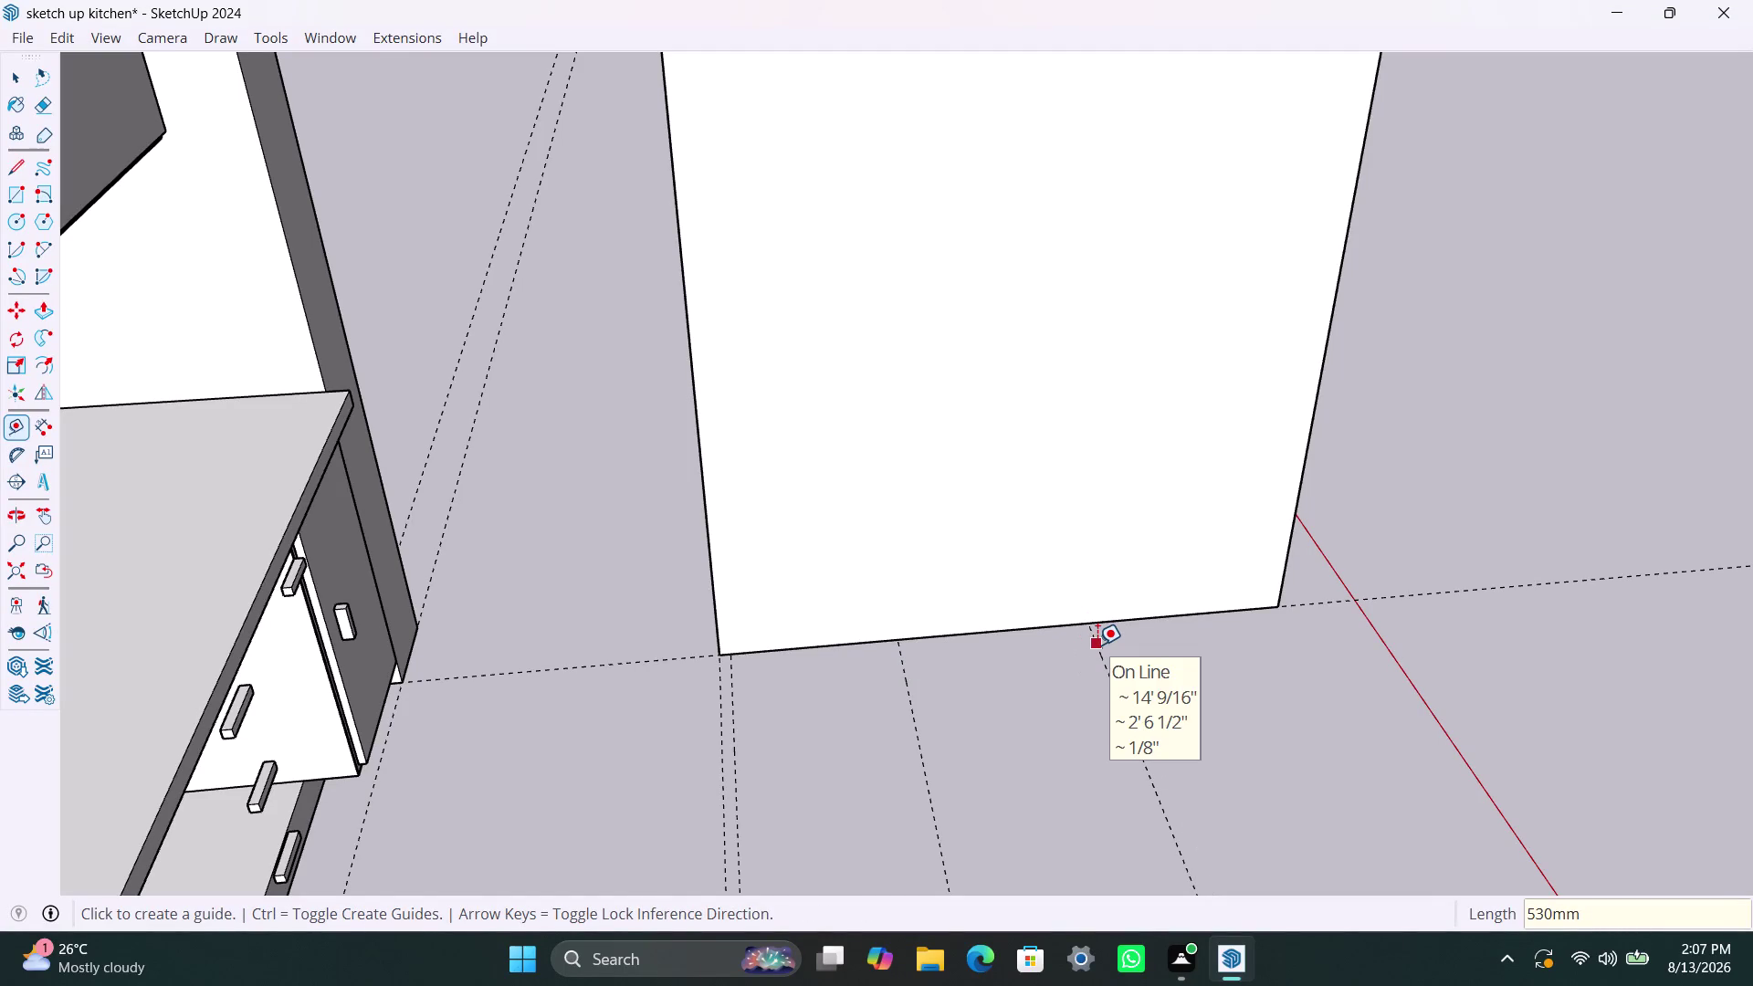
Add two more guide lines at 50mm and 600mm offsets, then return to selection.
click(1098, 644)
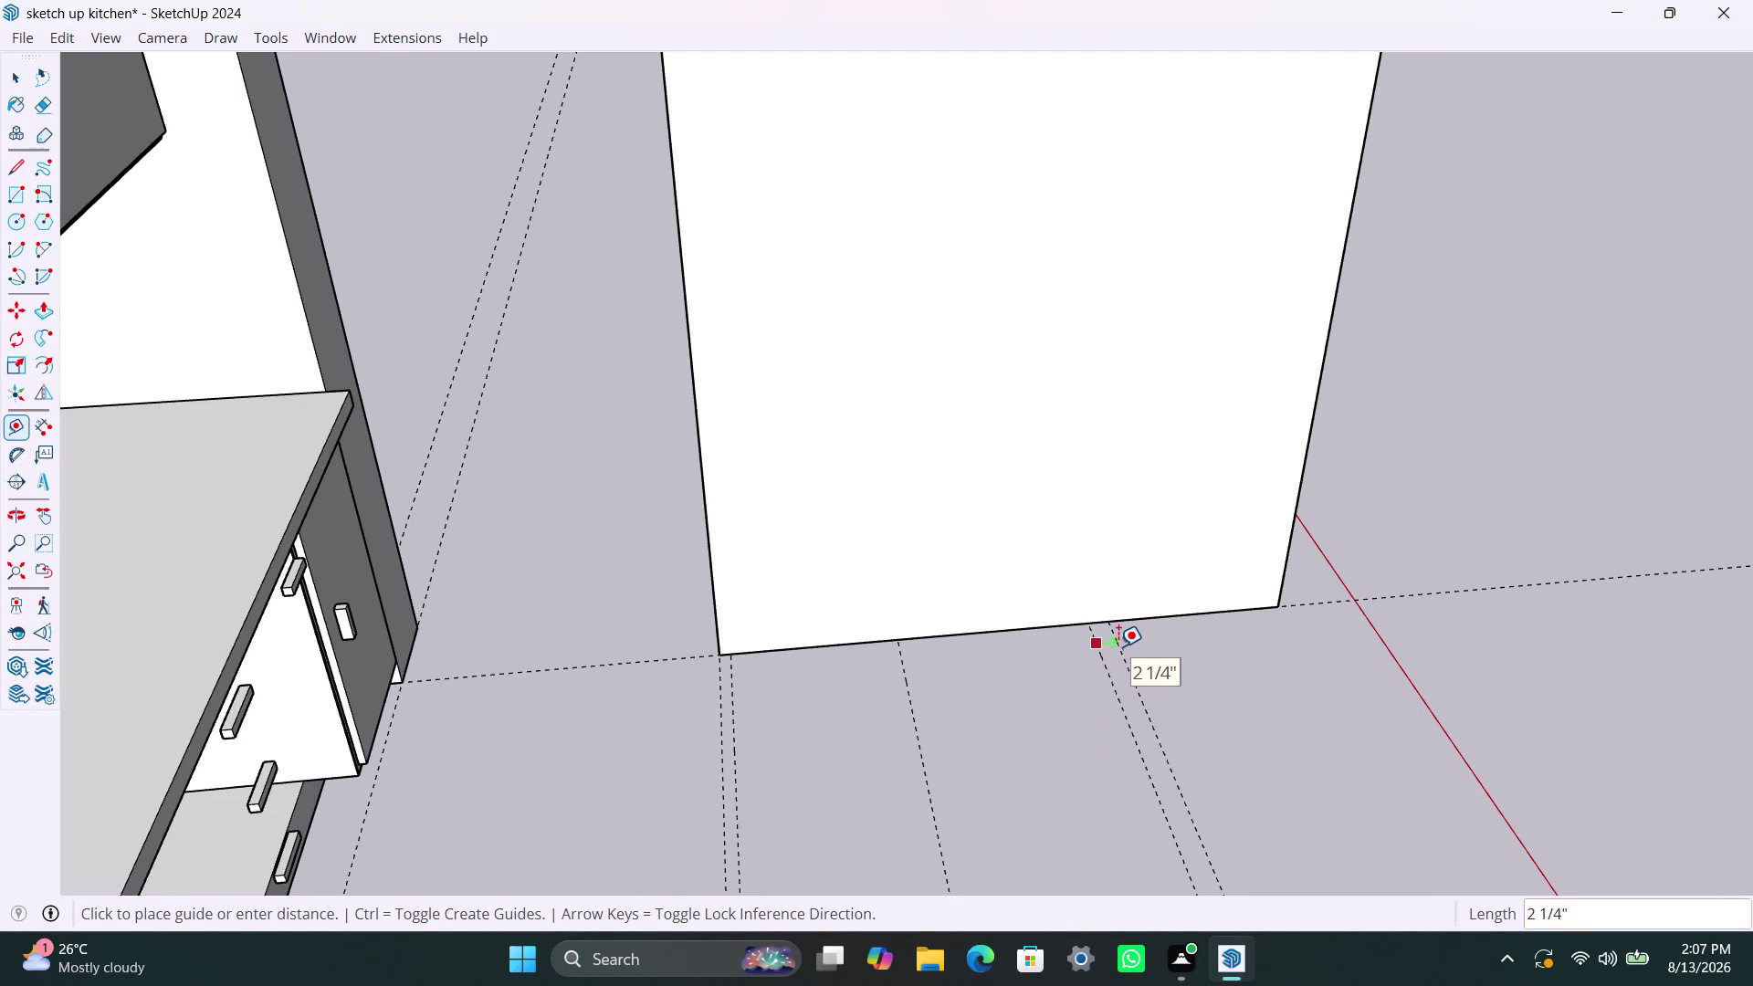
text(50mm)
key(Return)
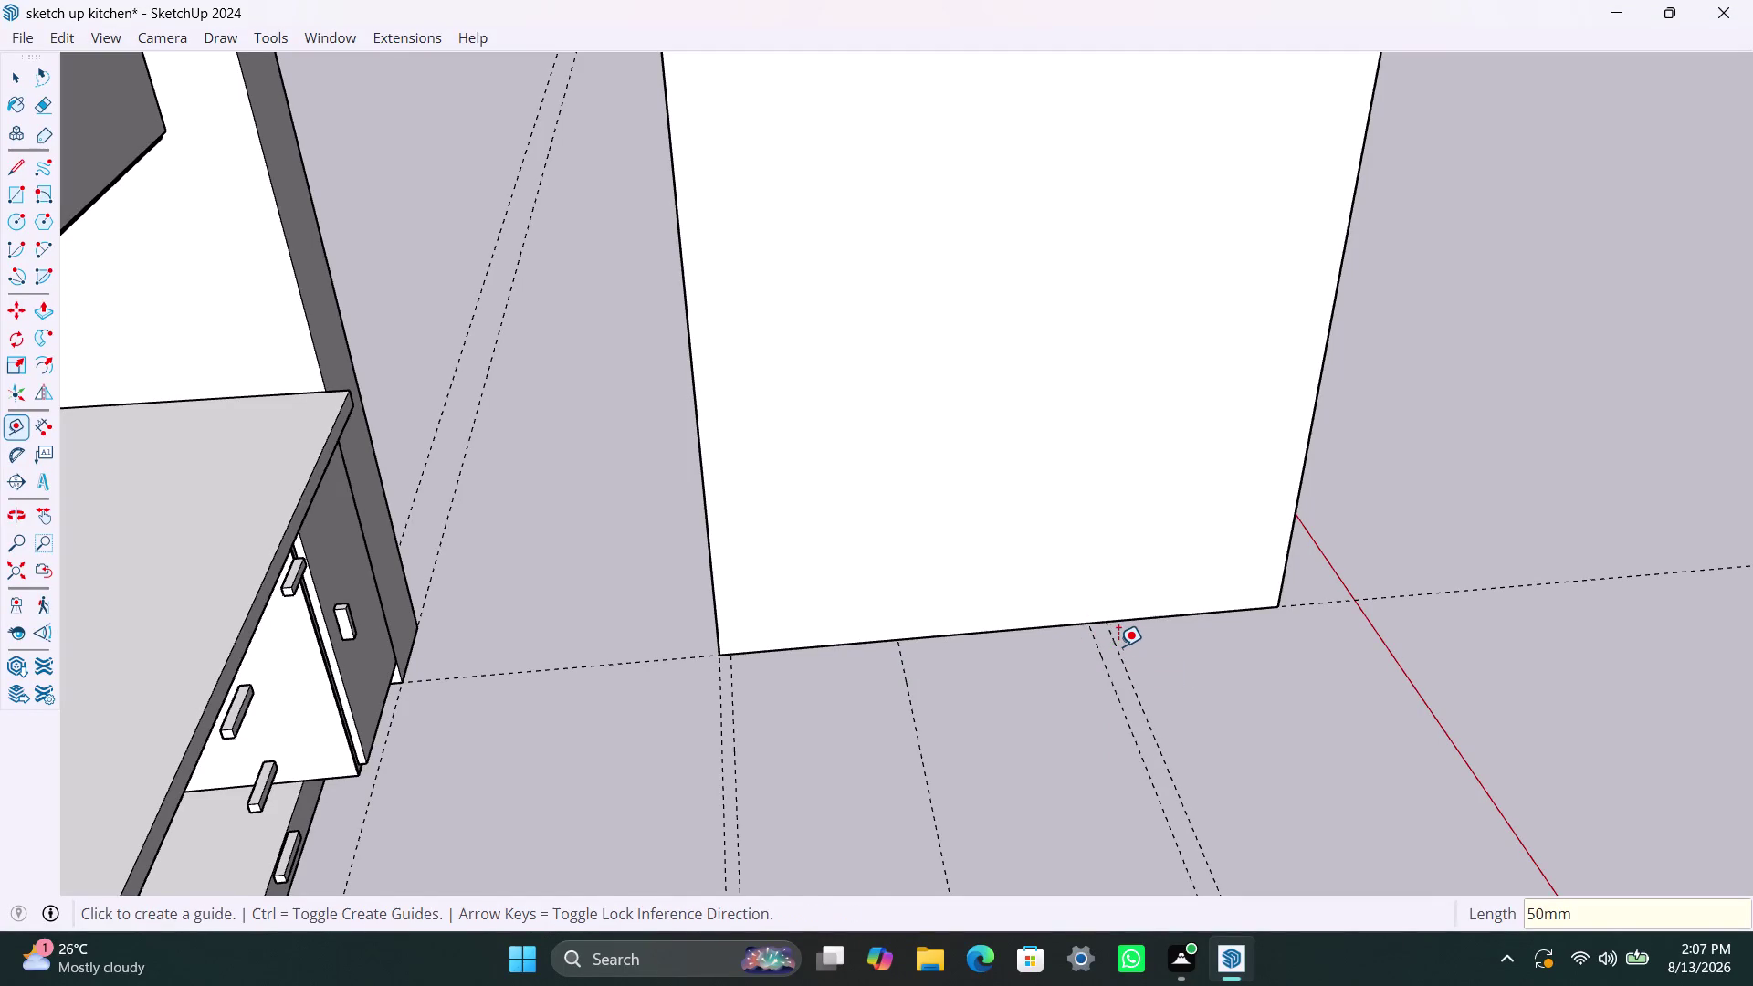
click(1121, 655)
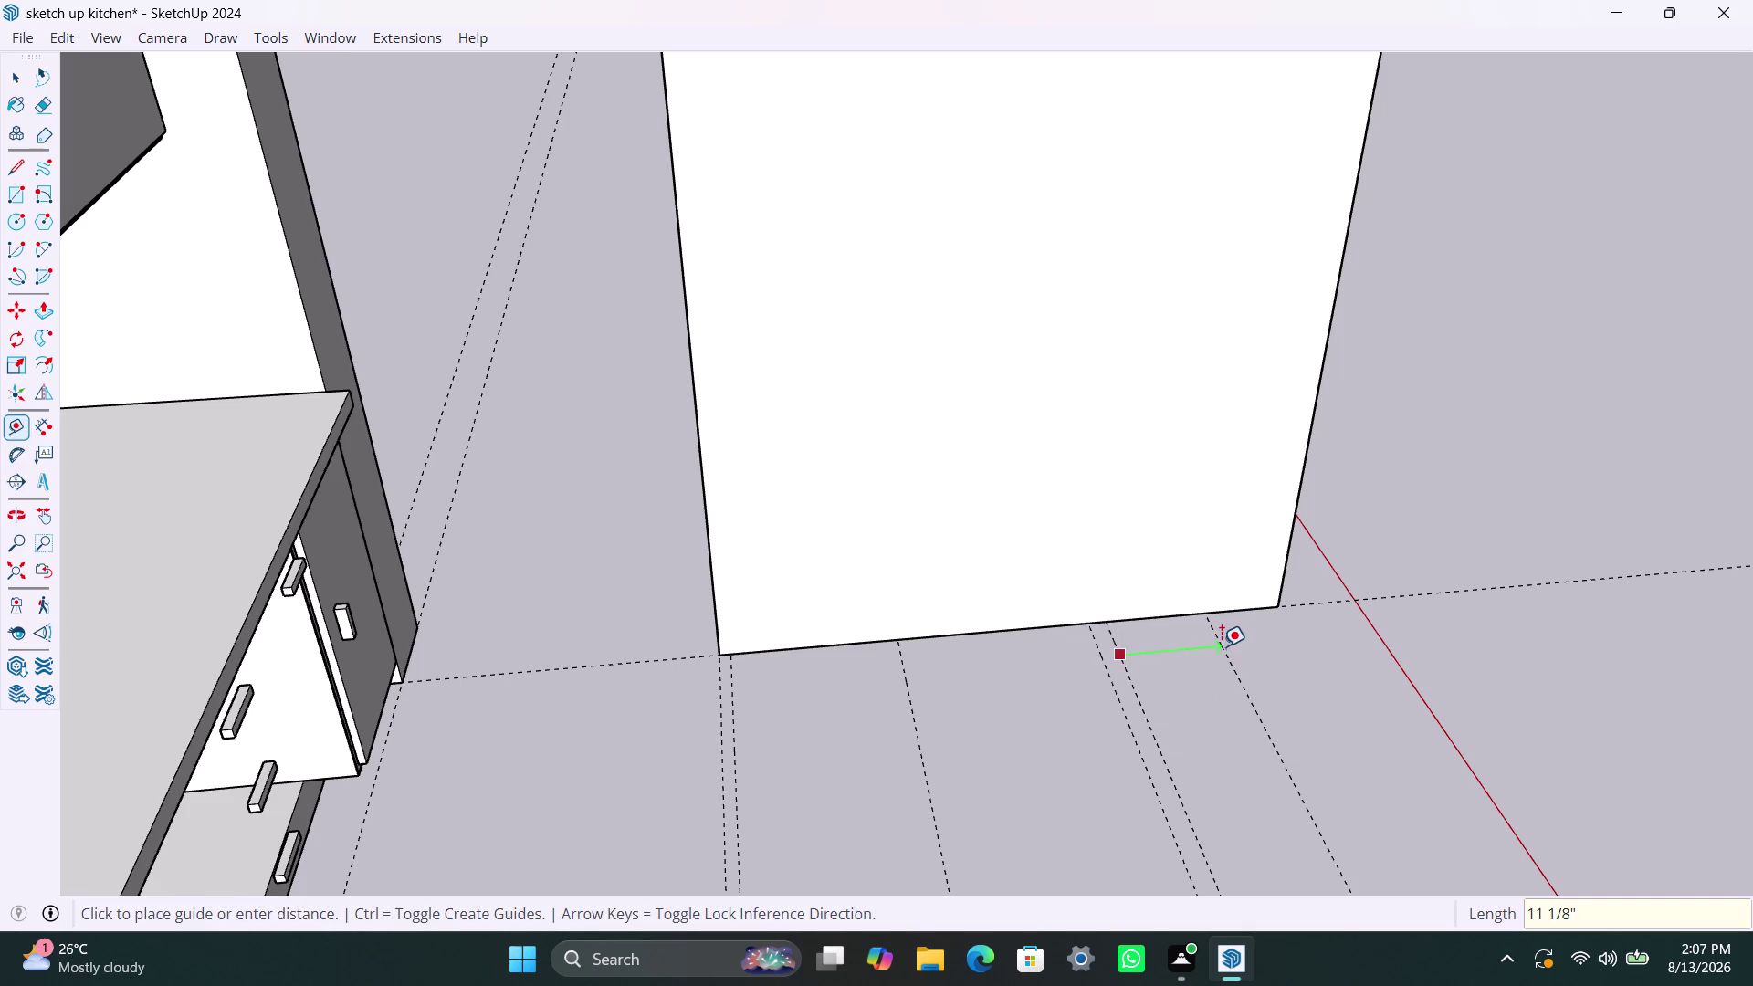
key(6)
text(00)
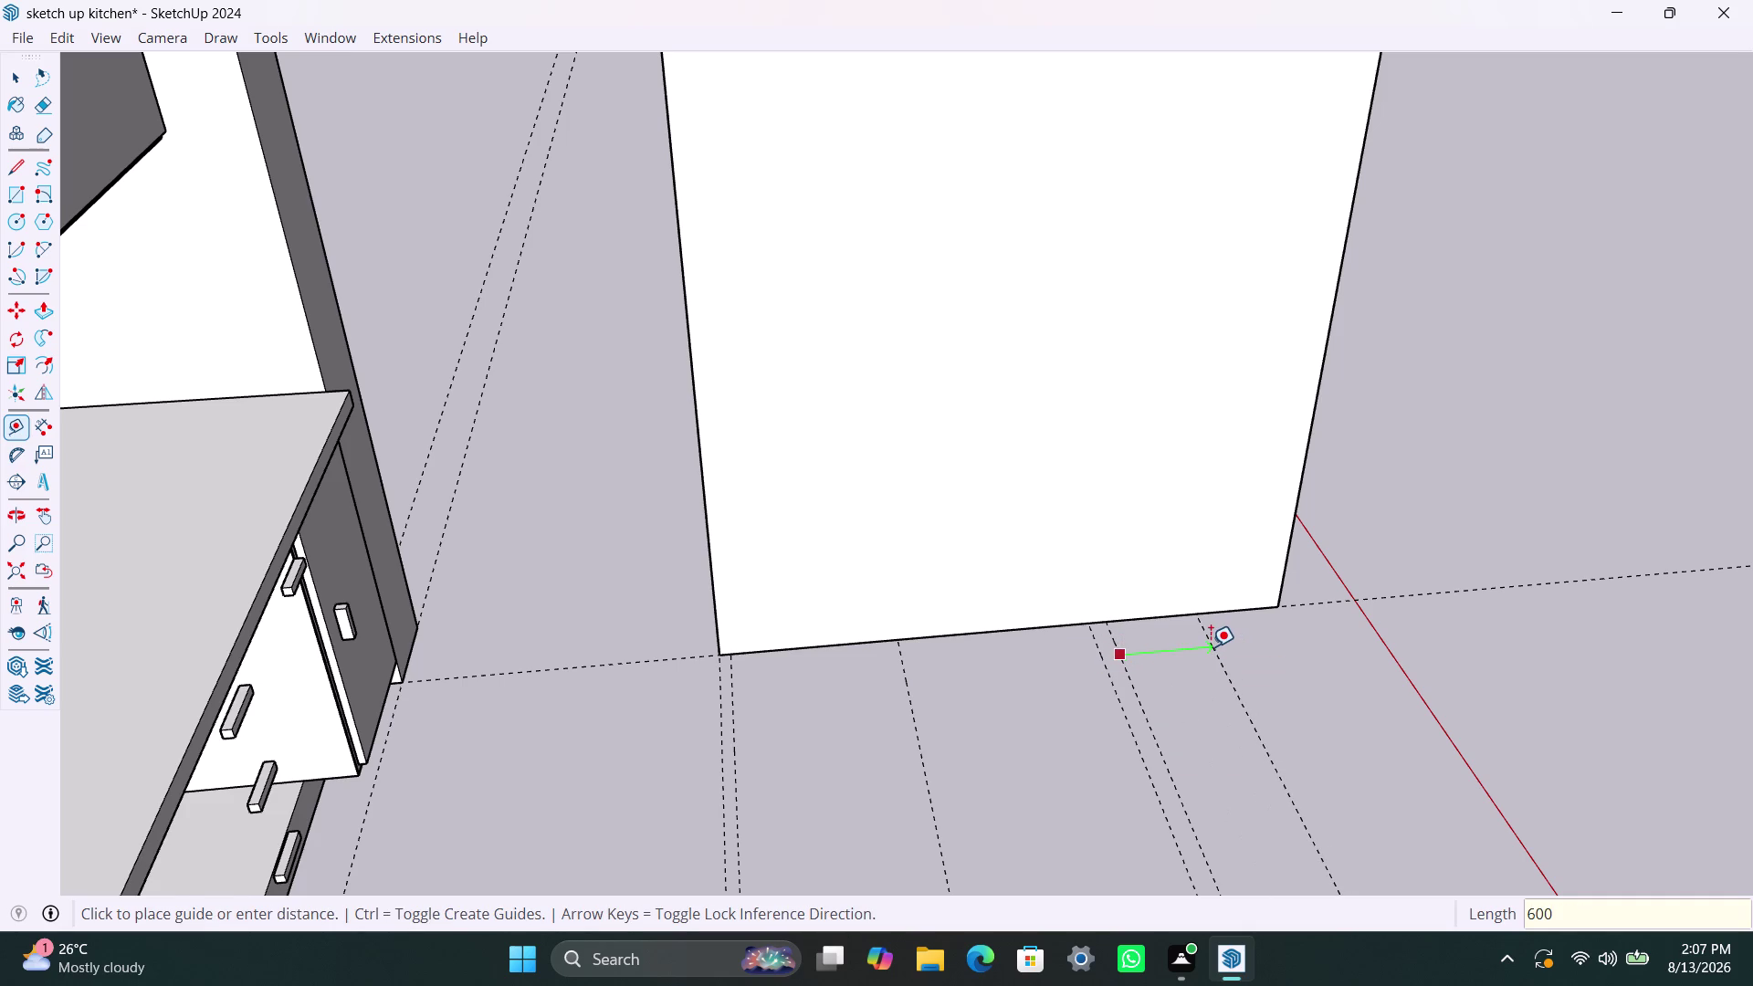
text(mm)
key(Return)
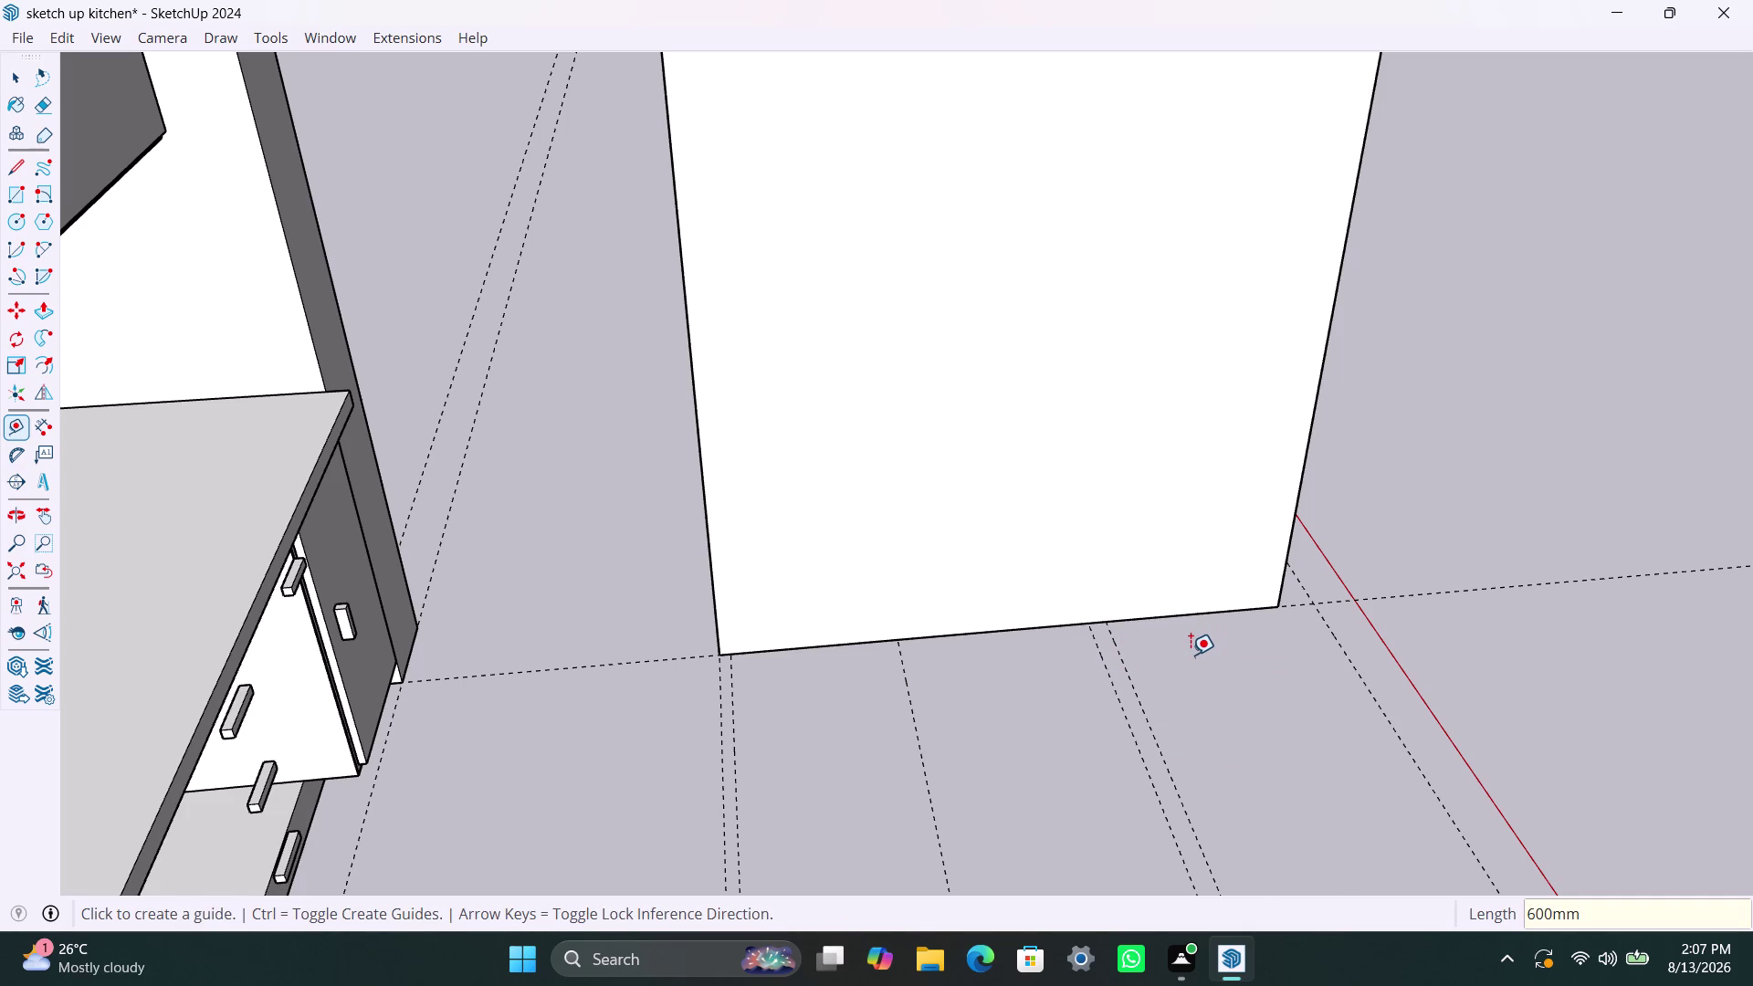
key(Escape)
key(space)
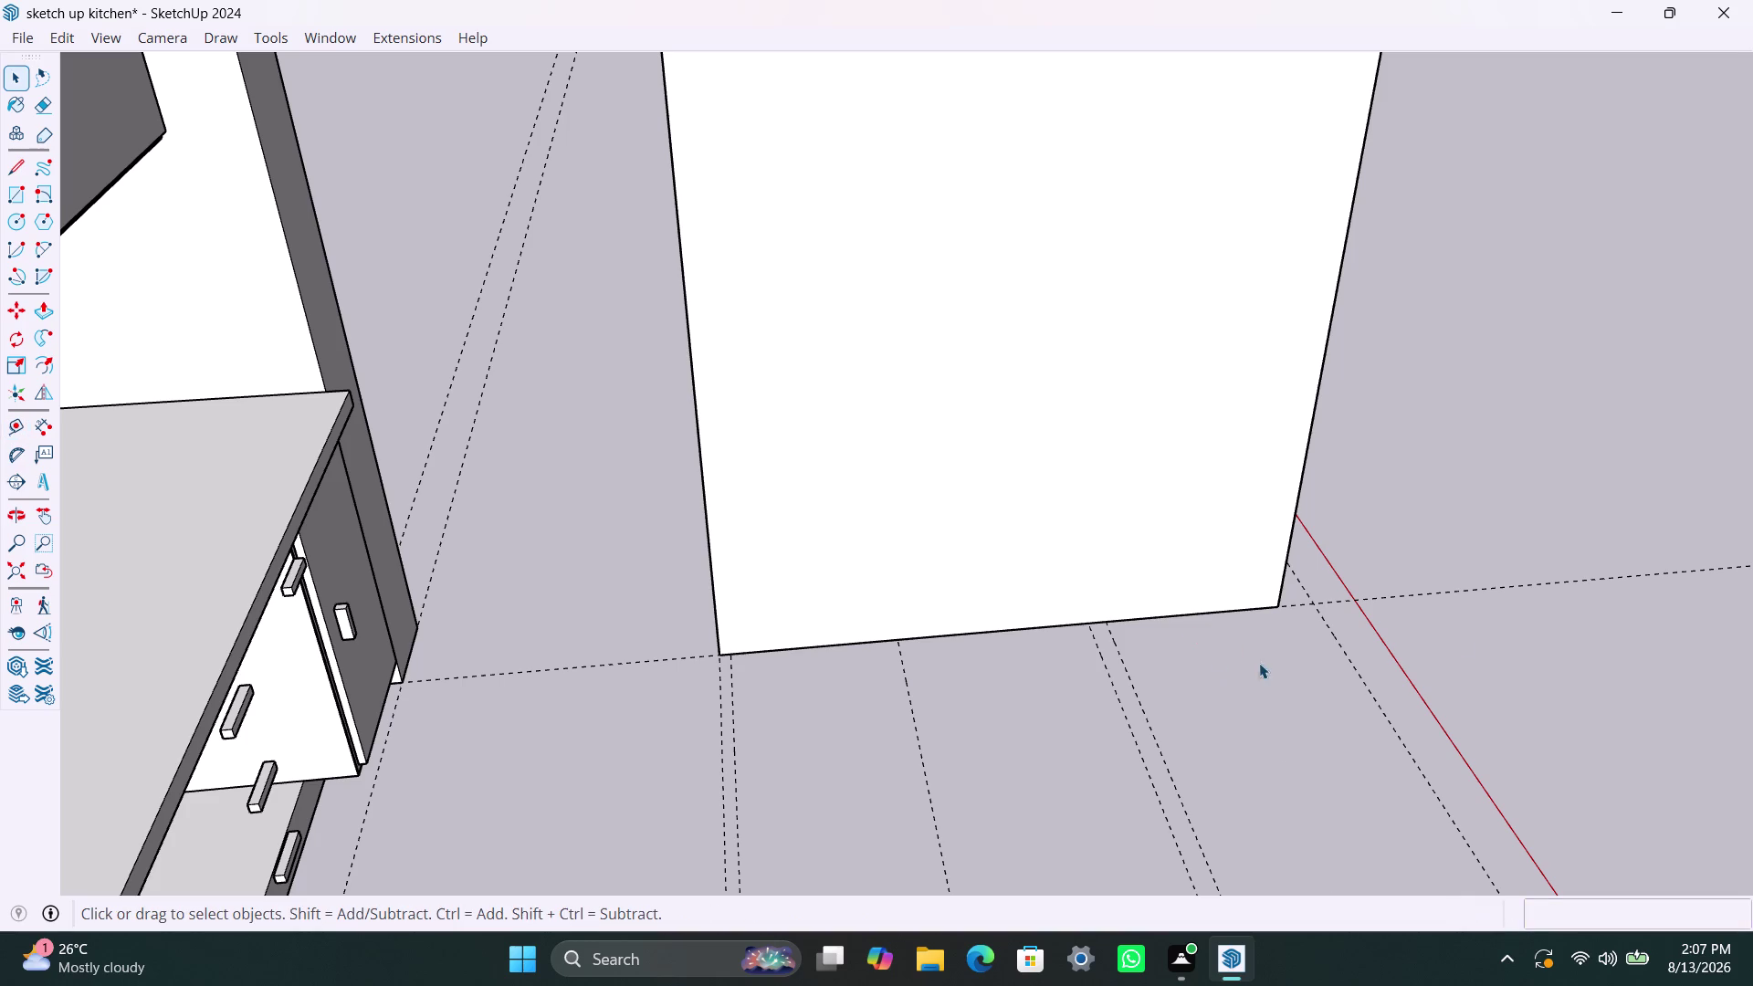
click(1480, 622)
scroll(down, 3)
scroll(down, 3)
middle_drag(1293, 697, 1080, 546)
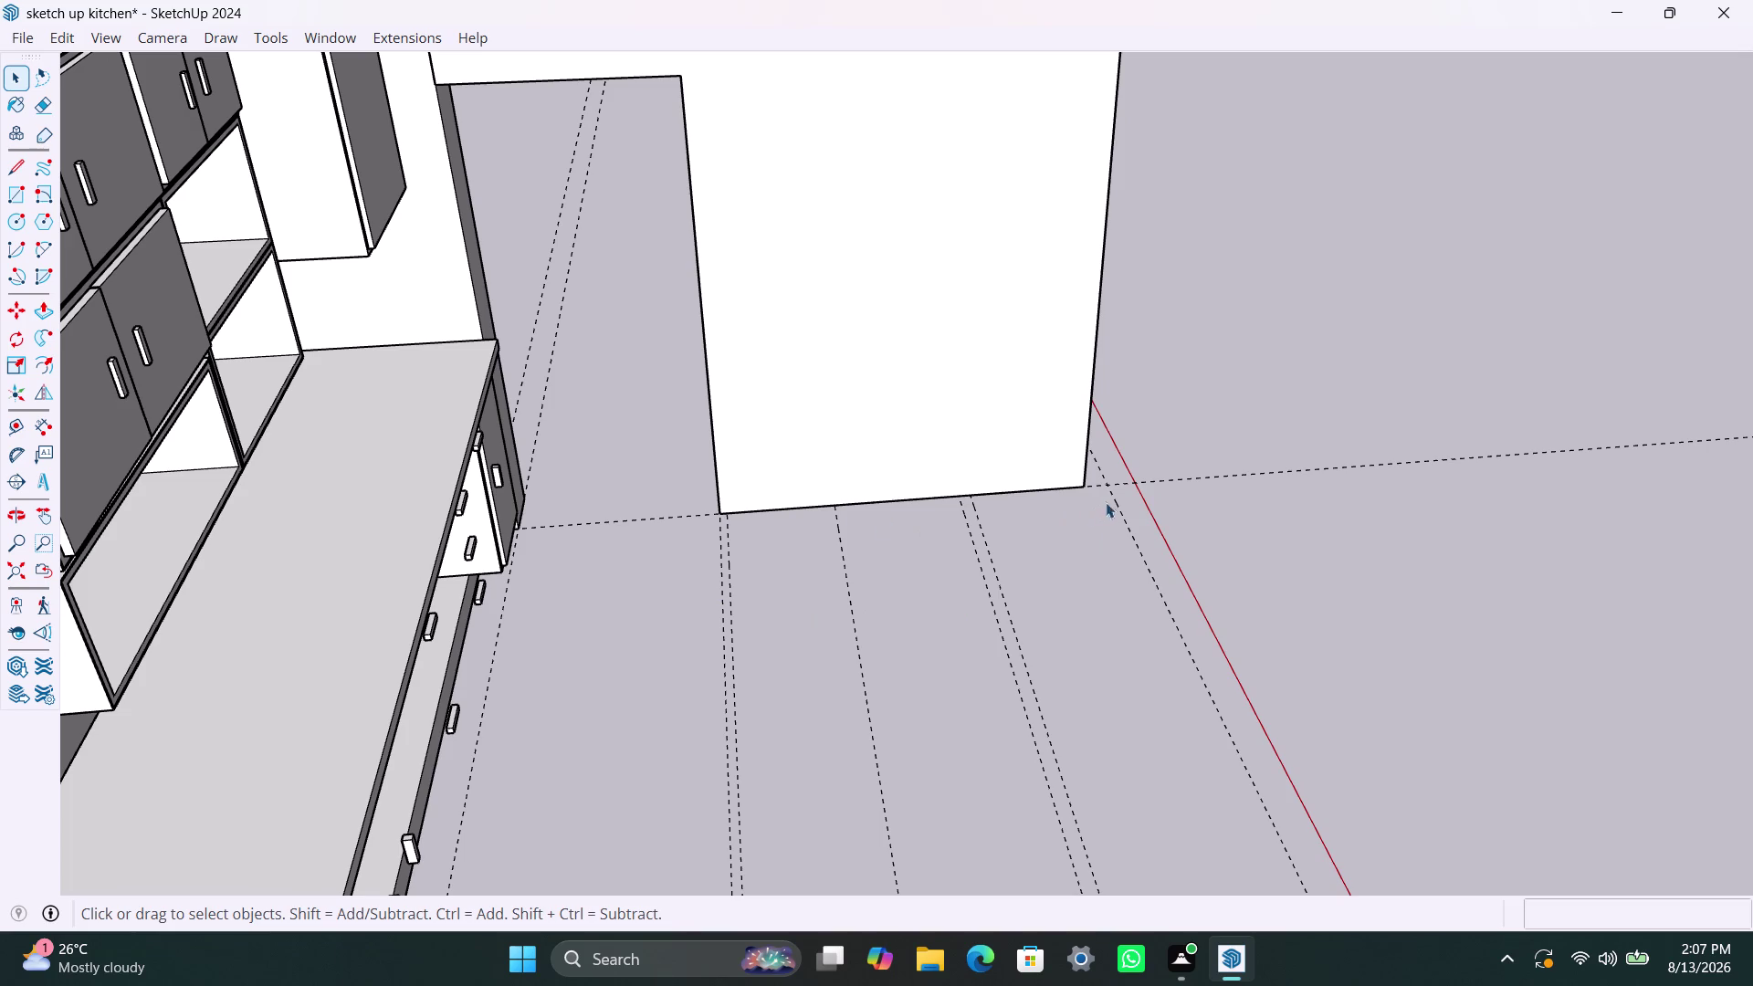
scroll(up, 3)
middle_drag(1121, 555, 897, 577)
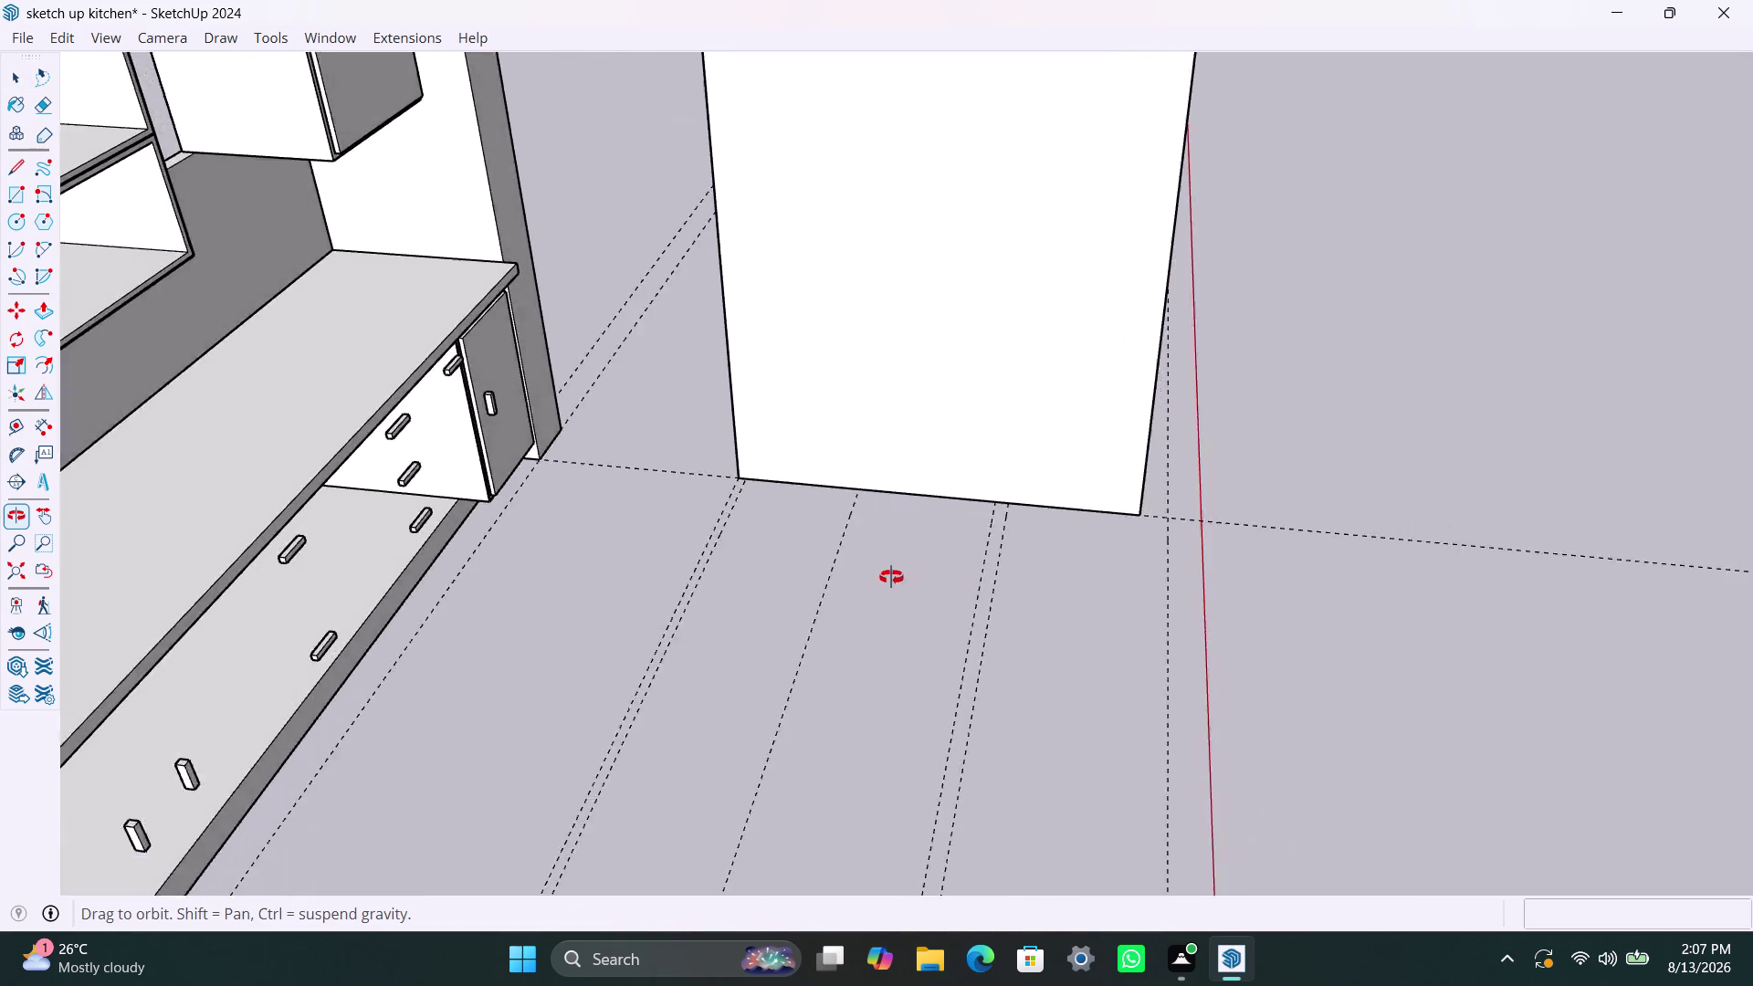
middle_drag(898, 577, 460, 623)
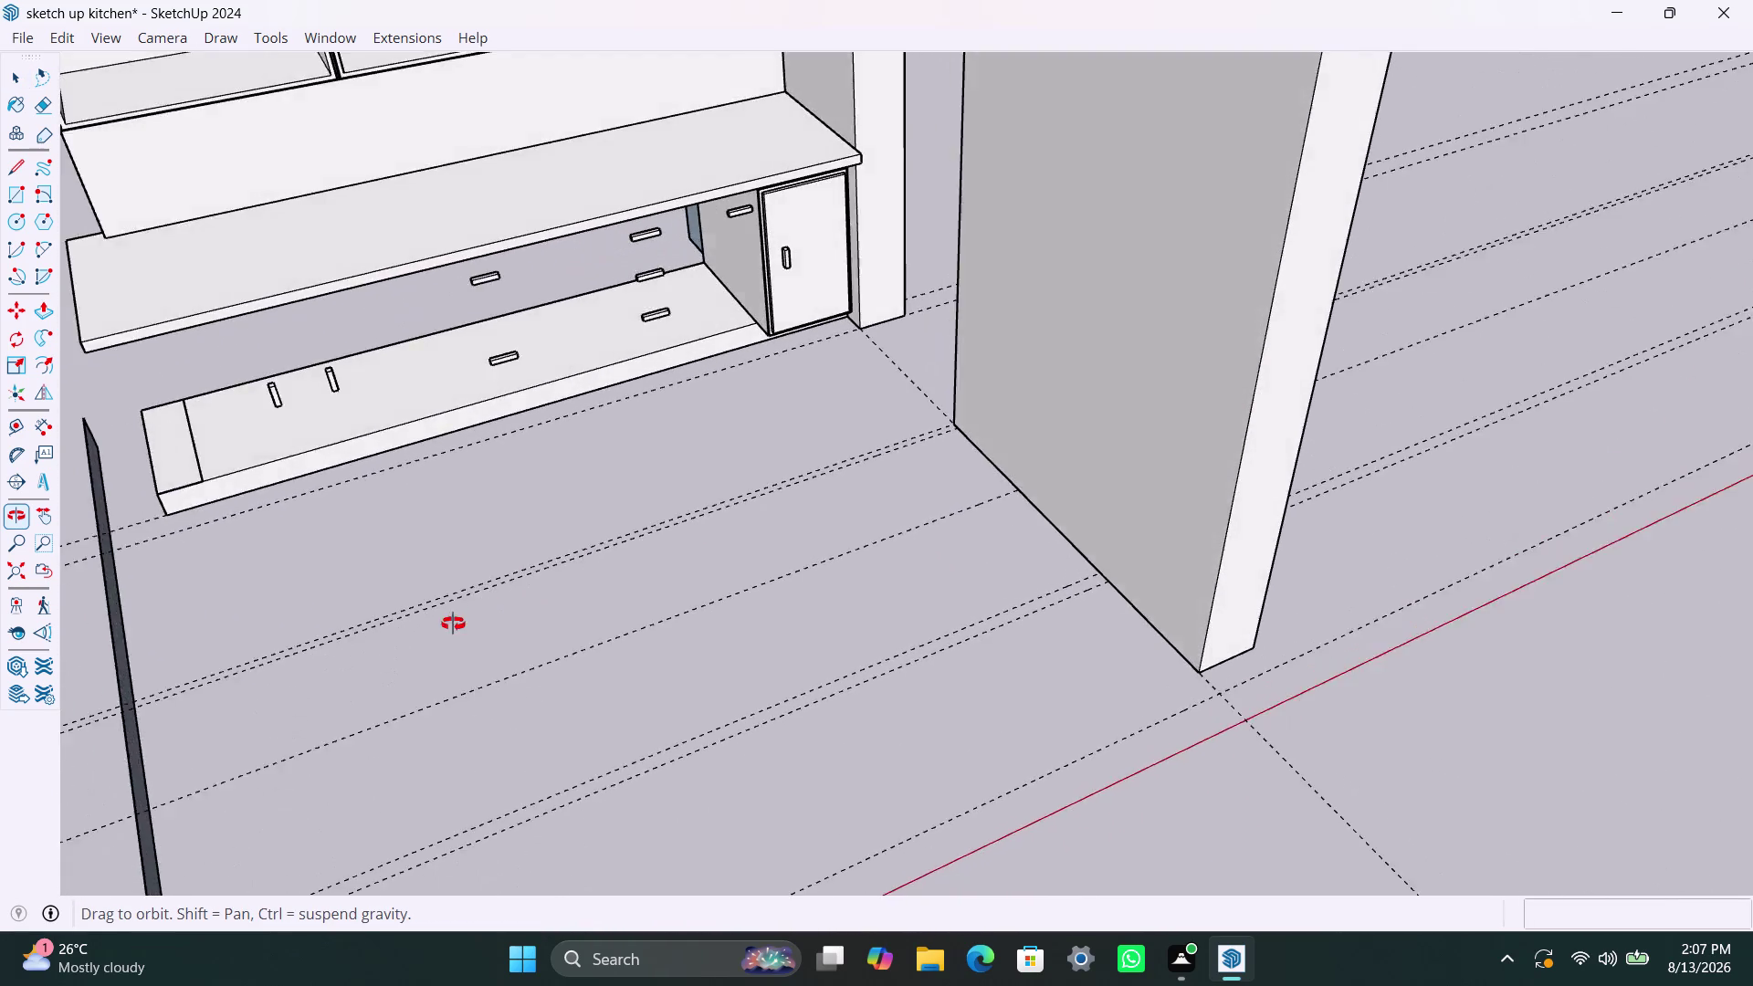
middle_drag(460, 623, 1129, 766)
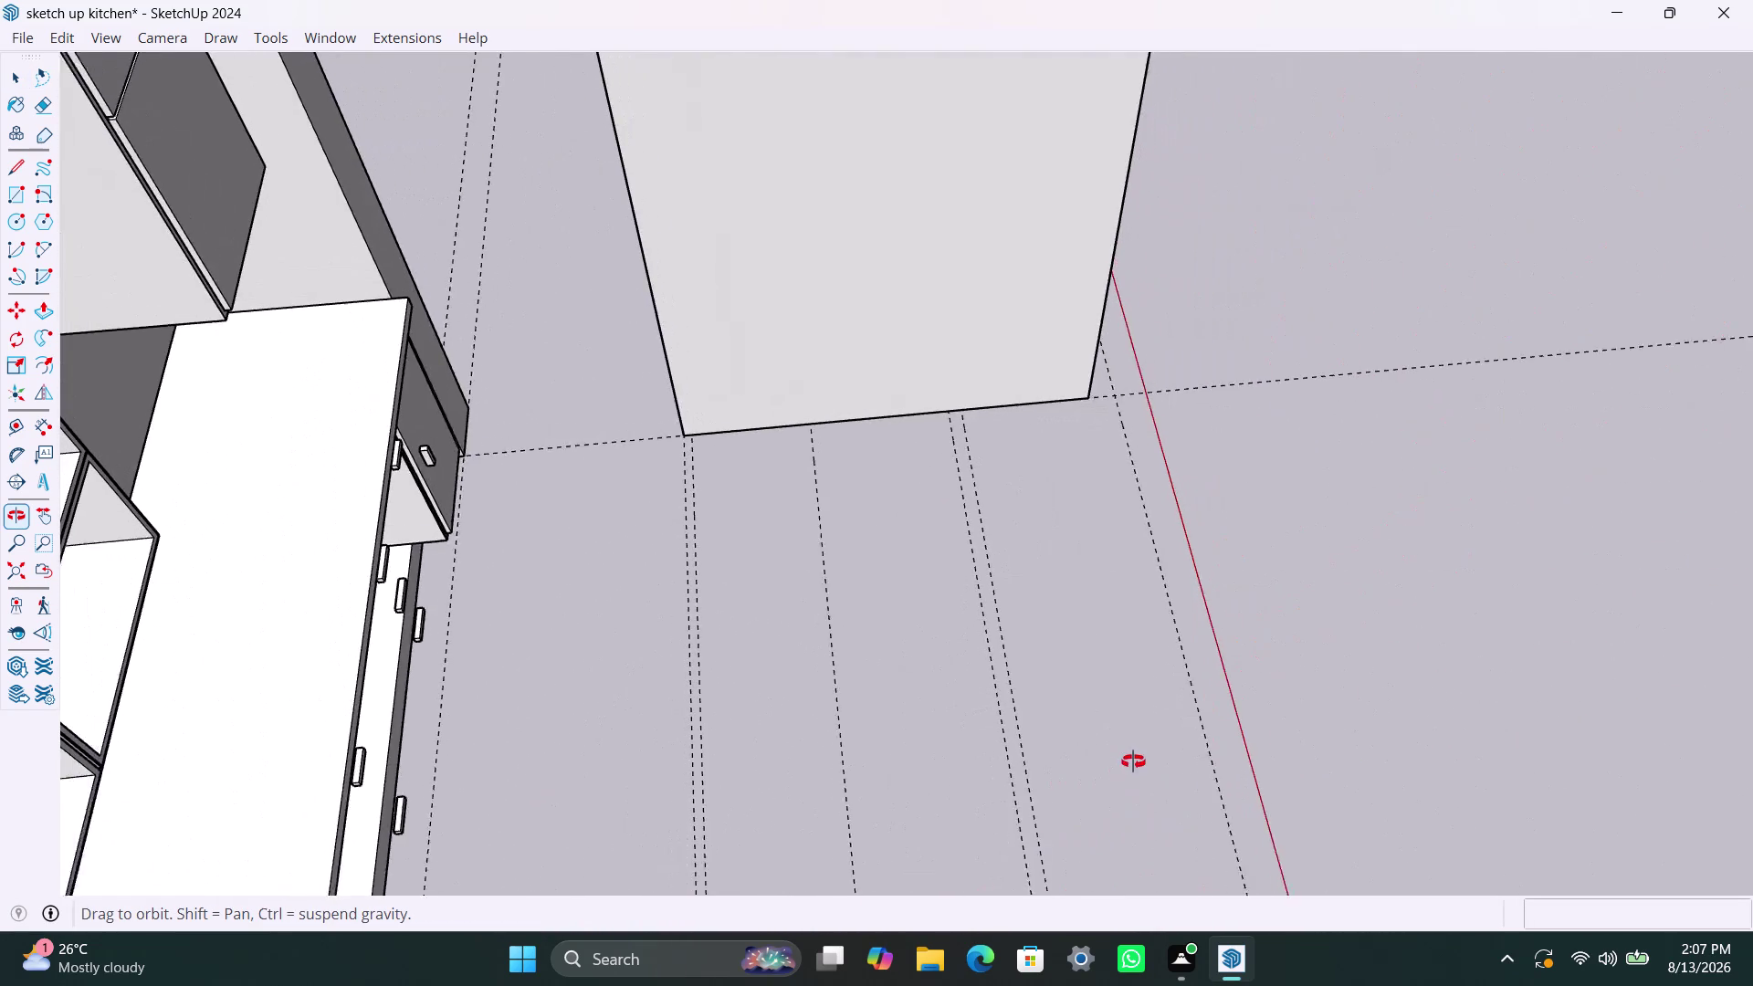
middle_drag(1129, 765, 1137, 732)
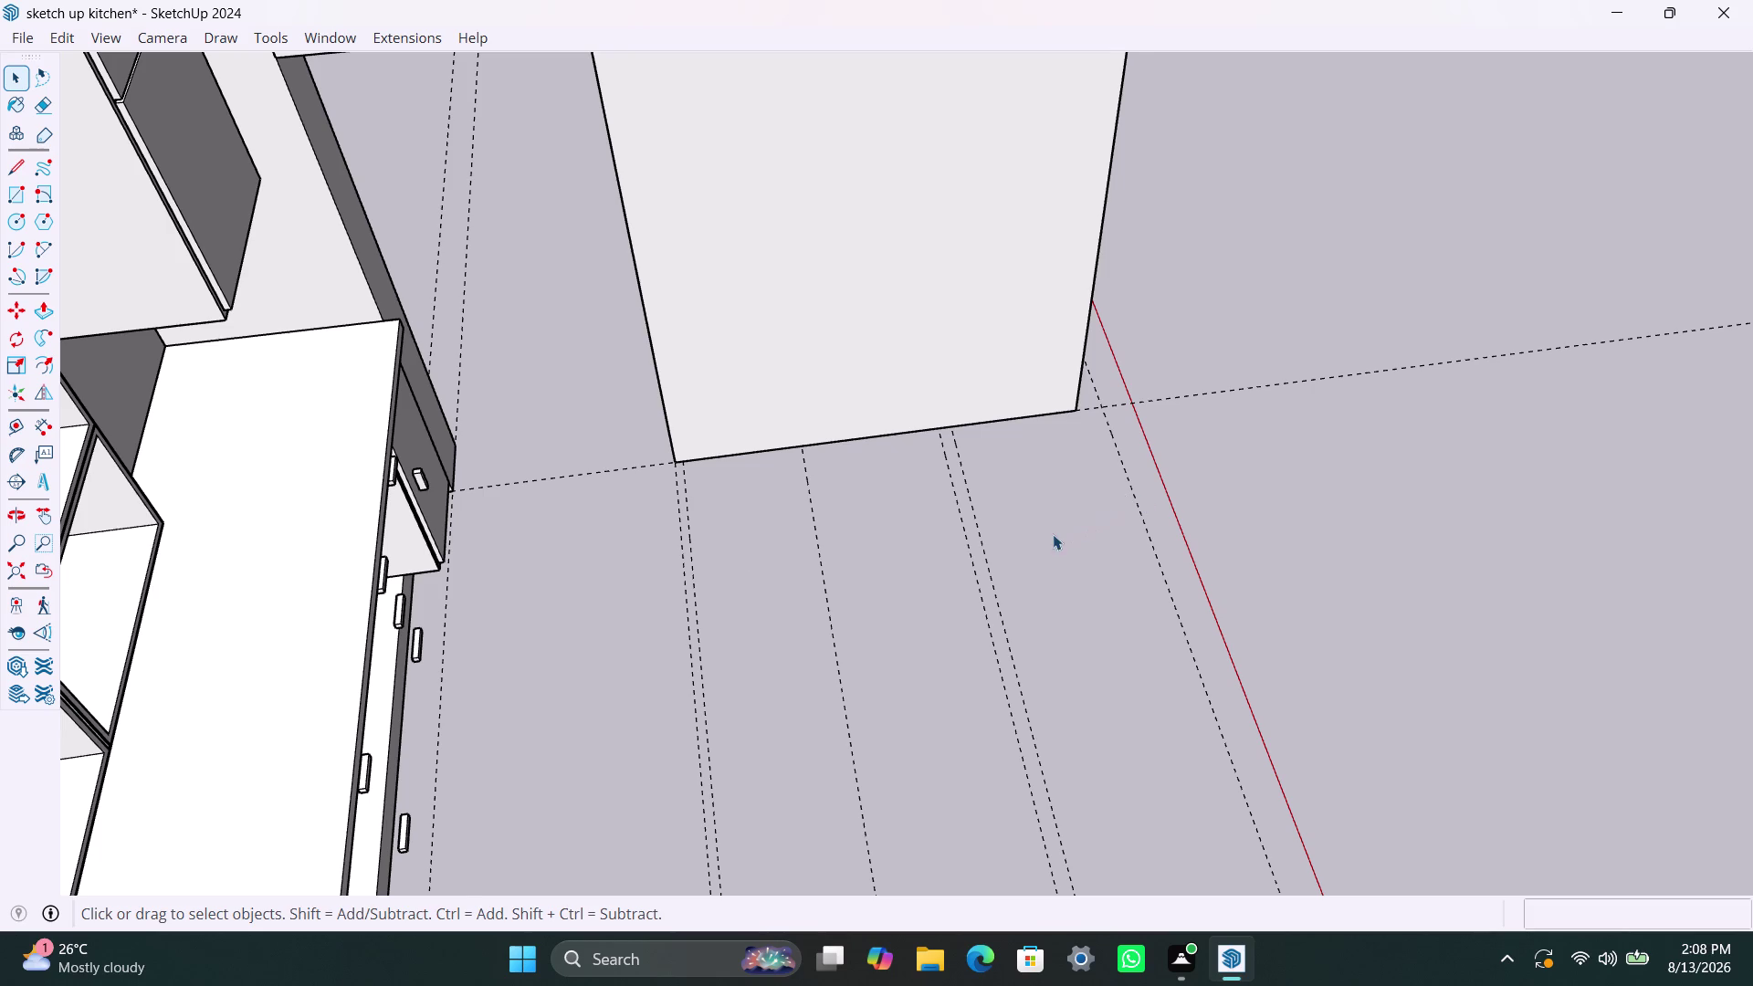
scroll(down, 3)
middle_drag(1005, 555, 947, 558)
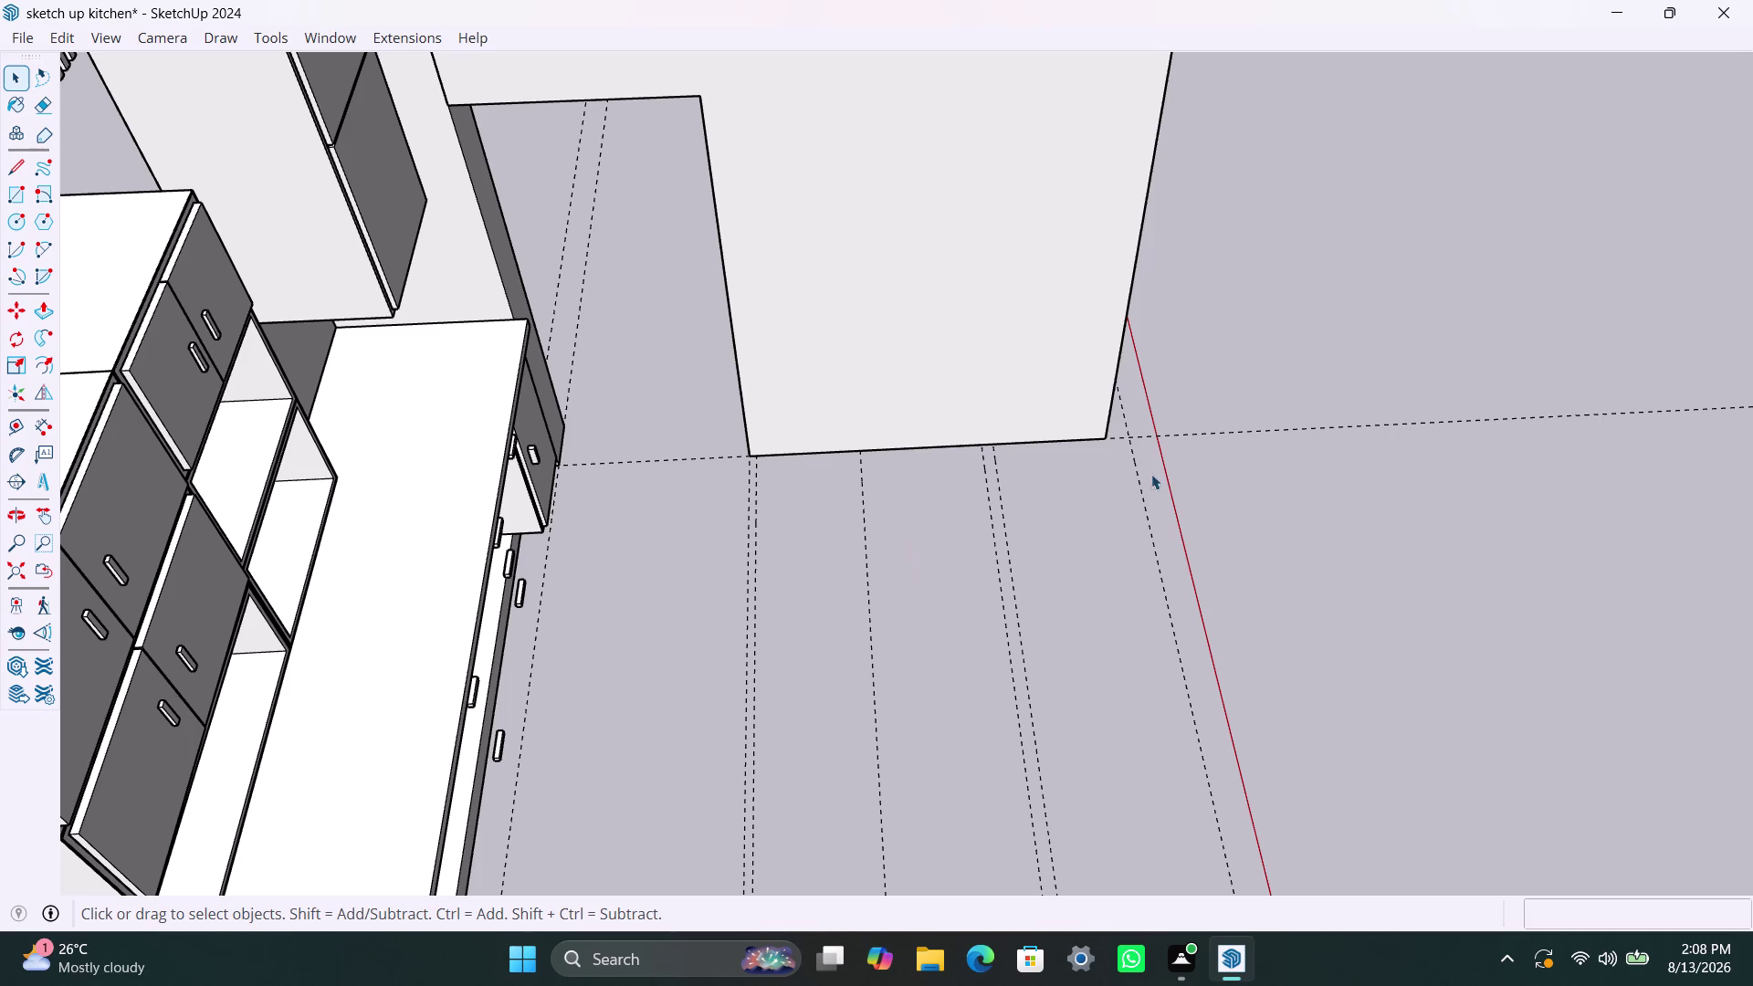
scroll(down, 3)
middle_drag(1051, 578, 421, 463)
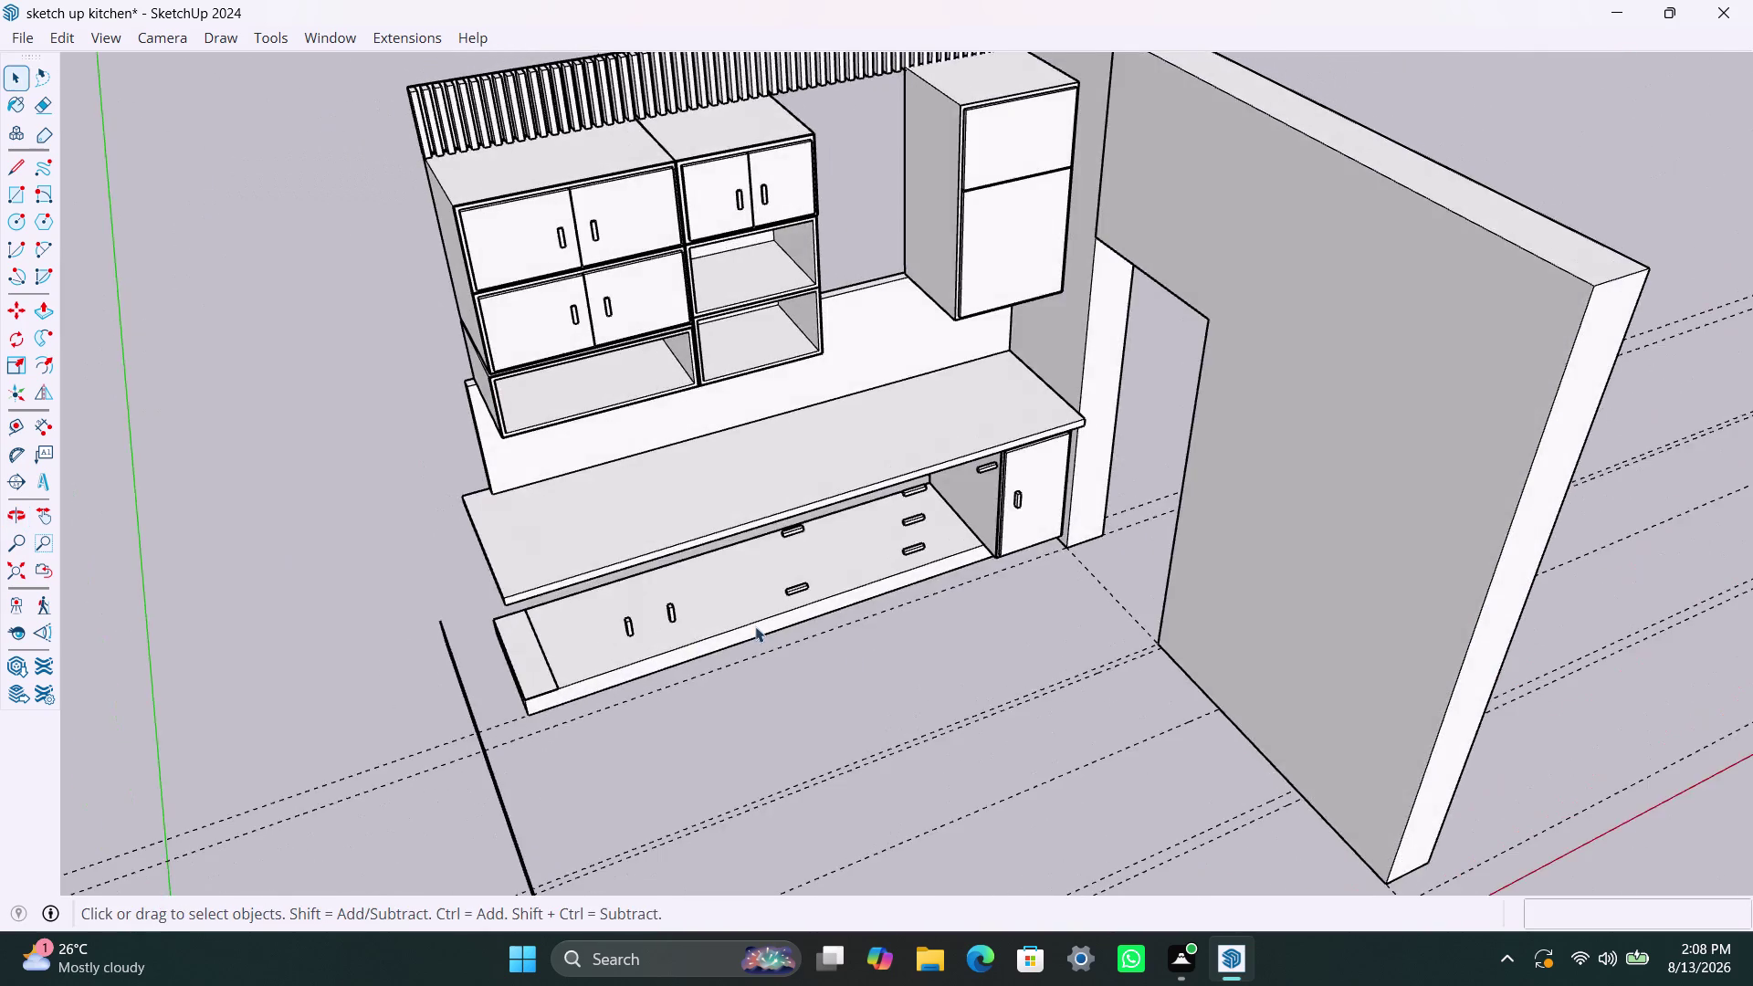
scroll(down, 3)
middle_drag(916, 676, 734, 508)
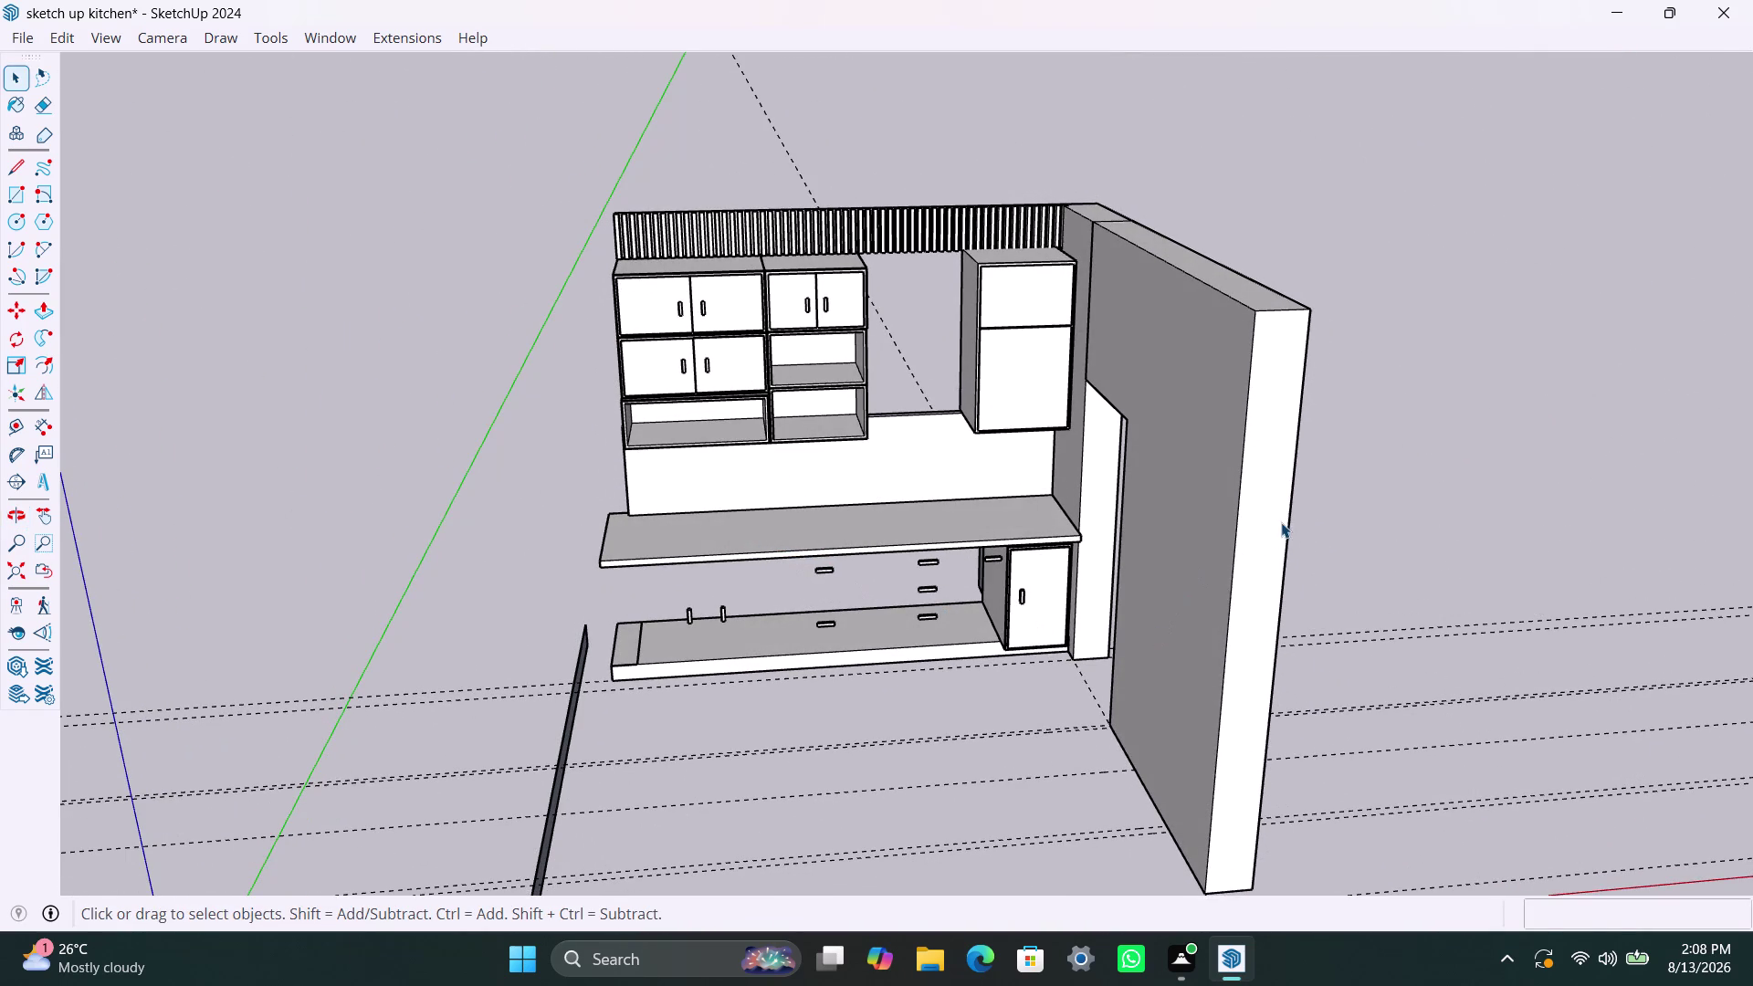
click(1265, 527)
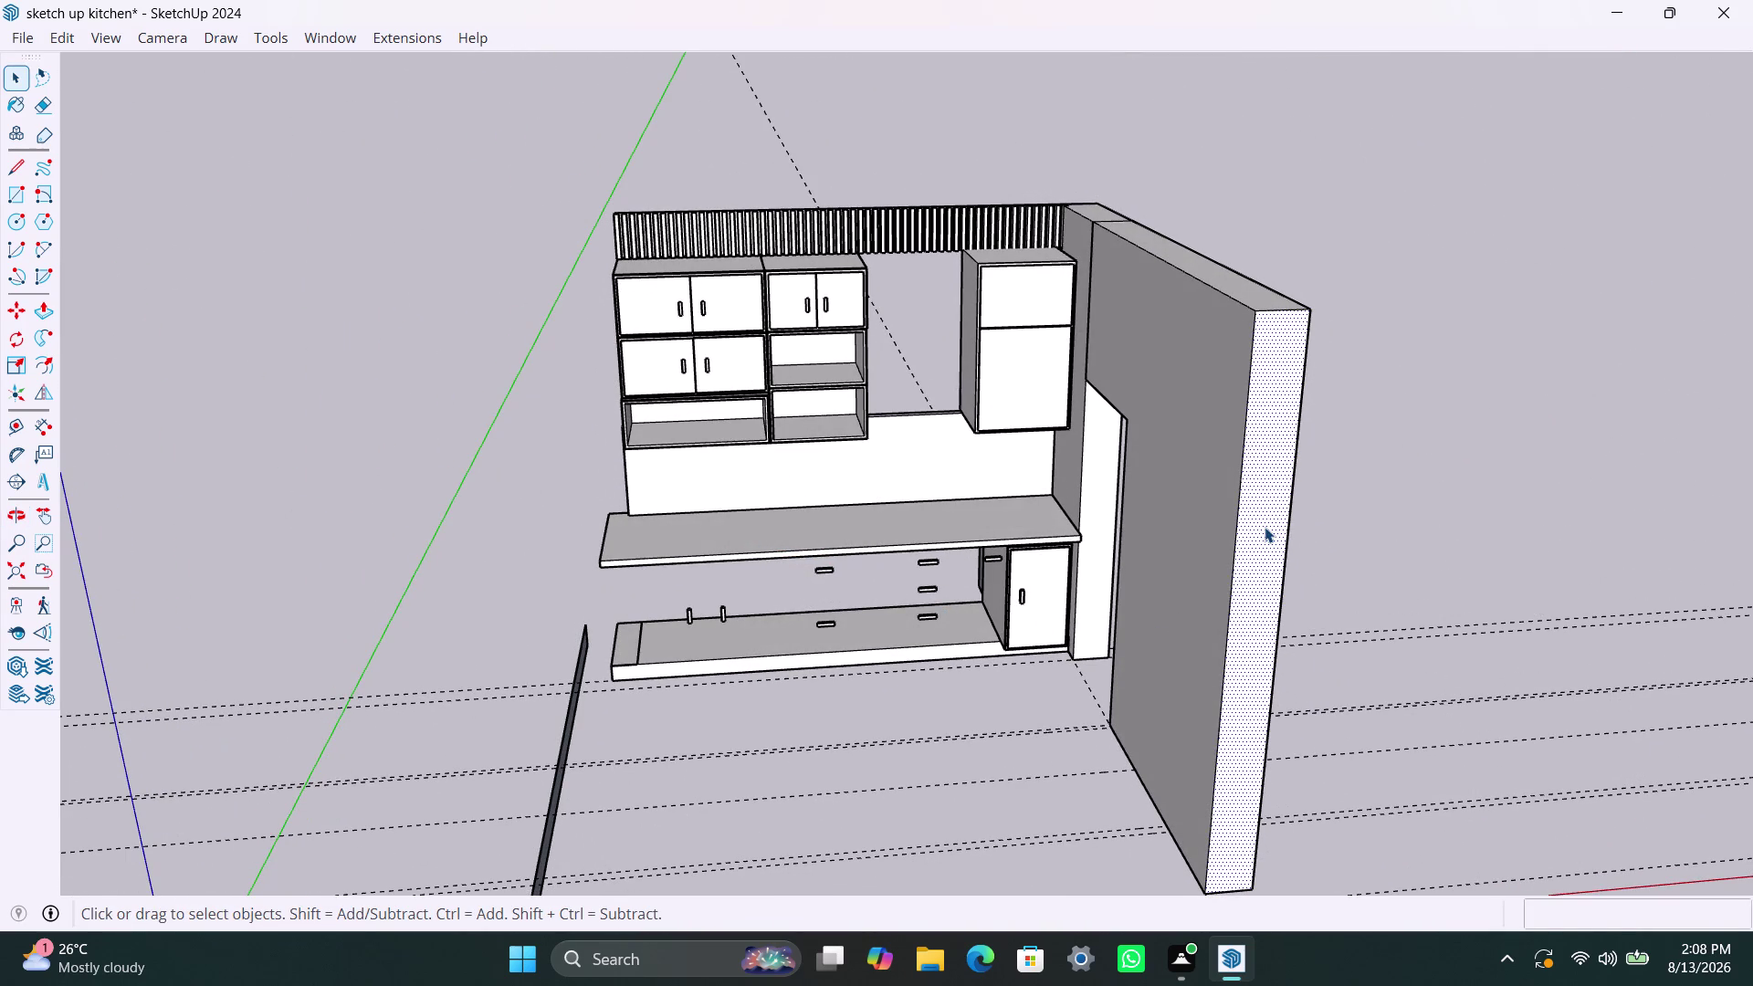
key(p)
click(1264, 526)
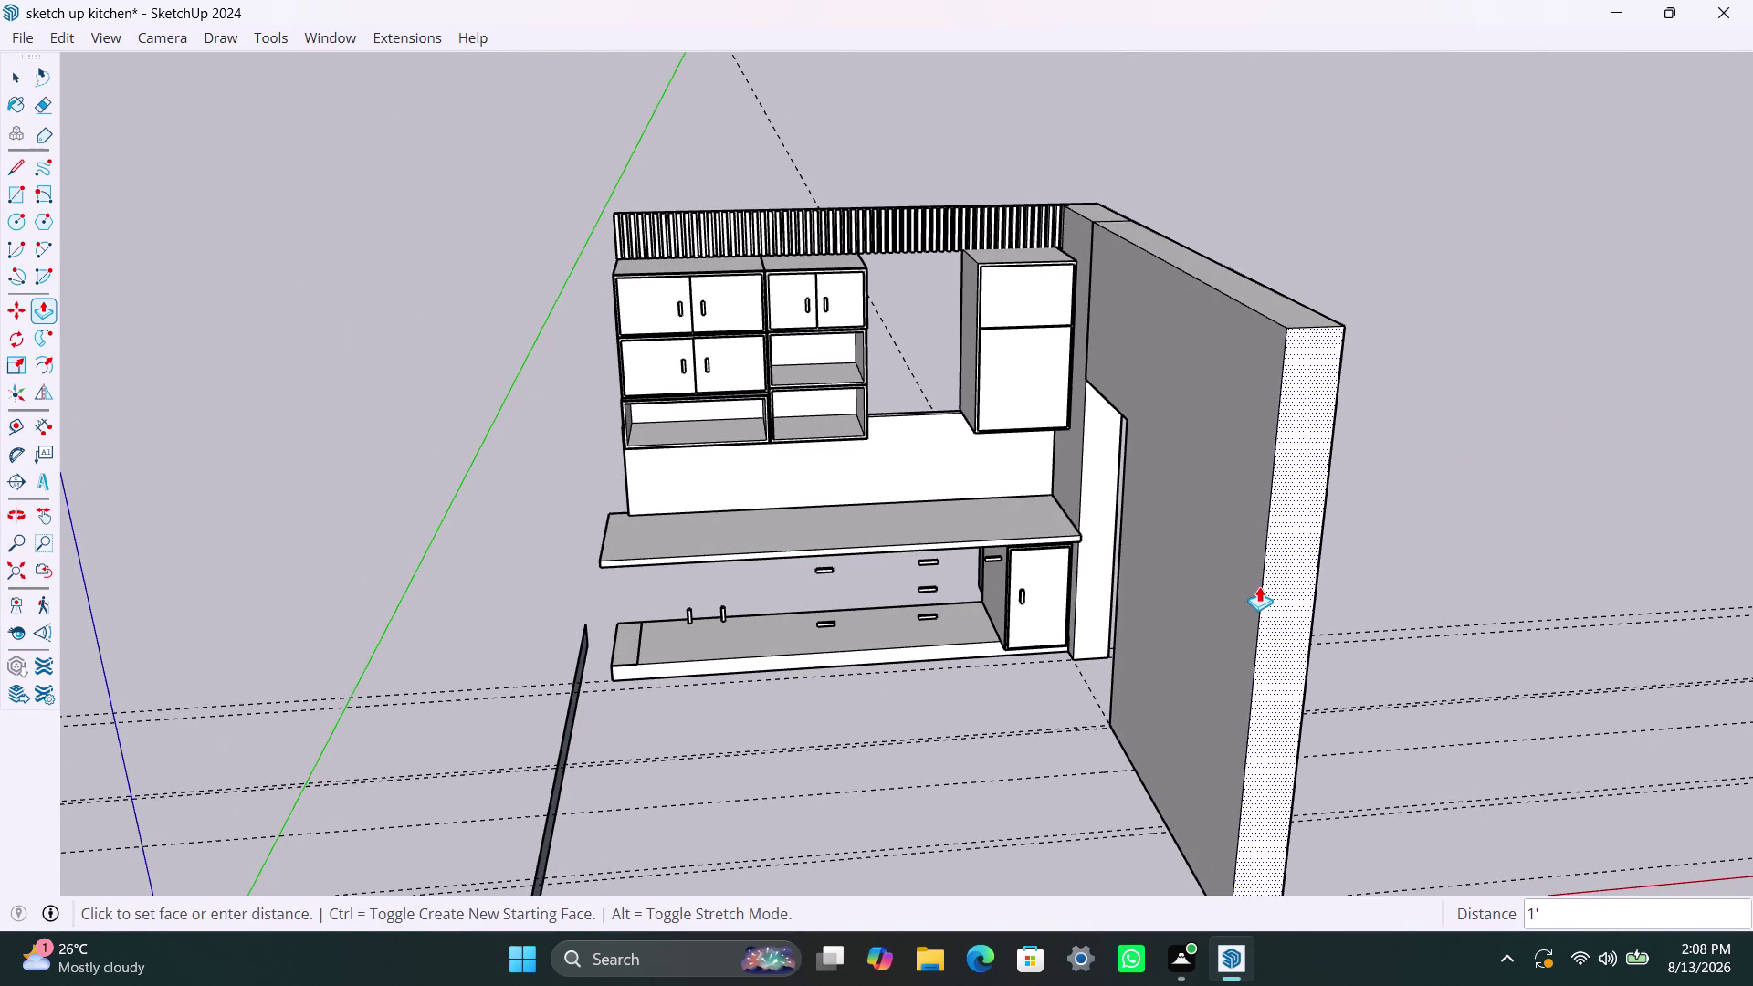
scroll(down, 3)
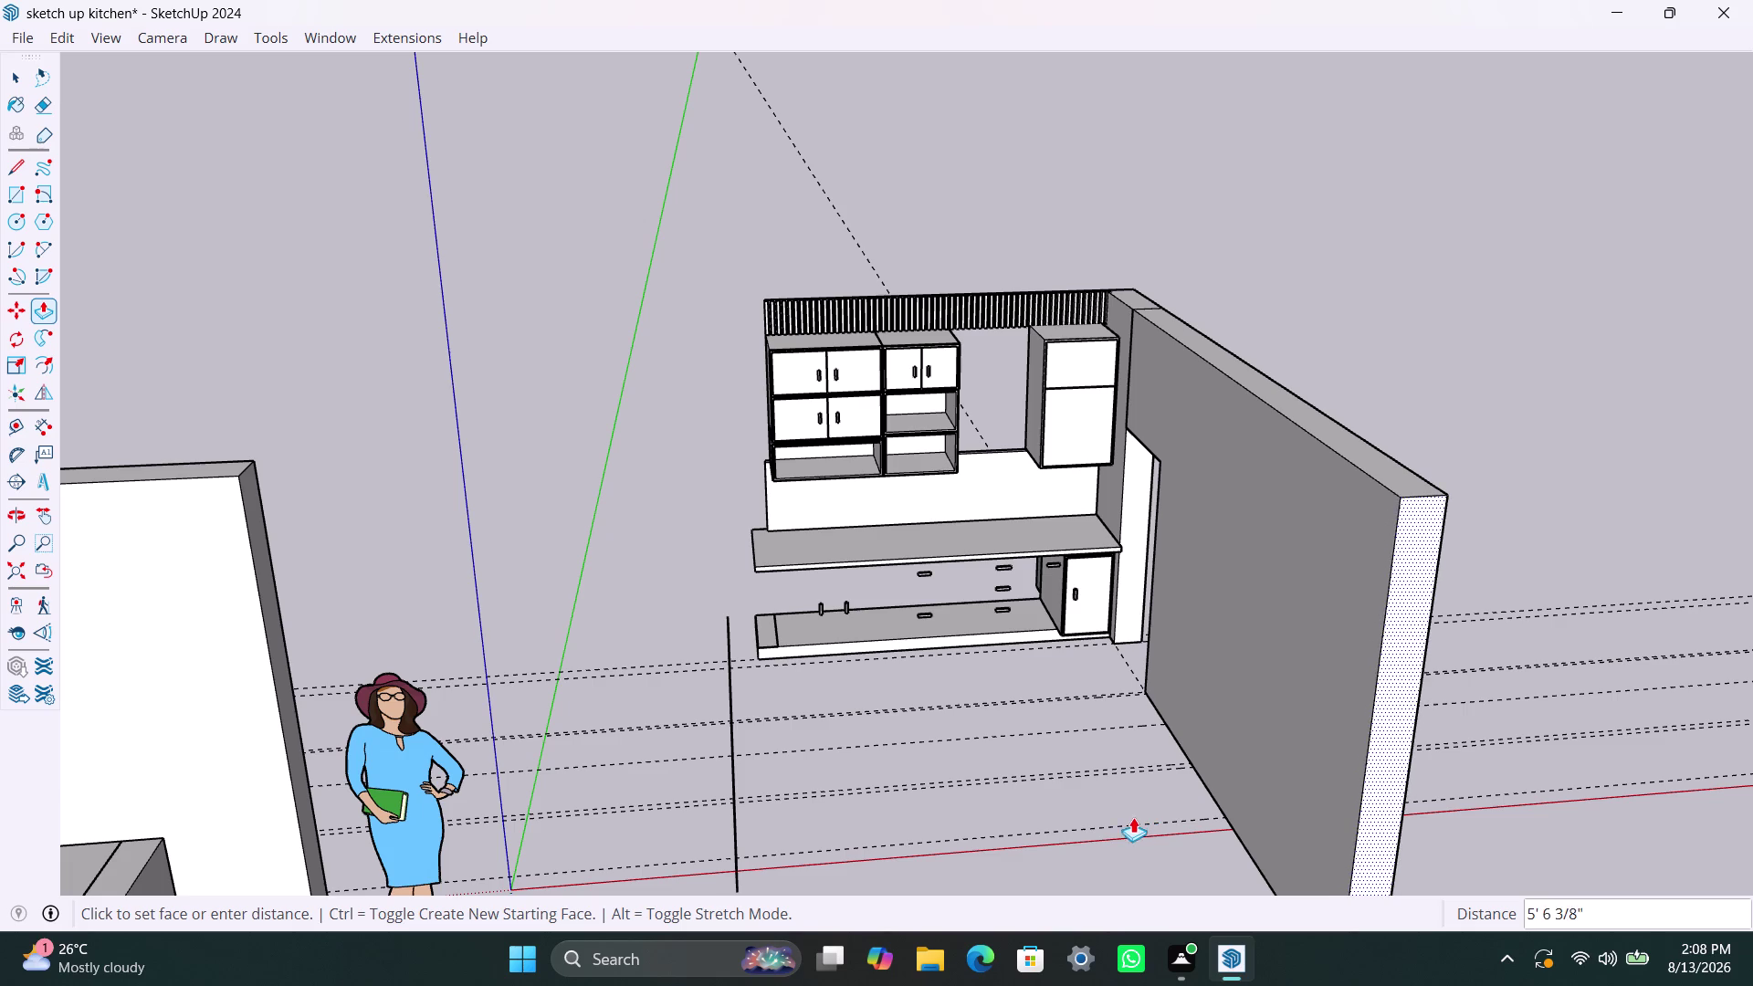
scroll(up, 3)
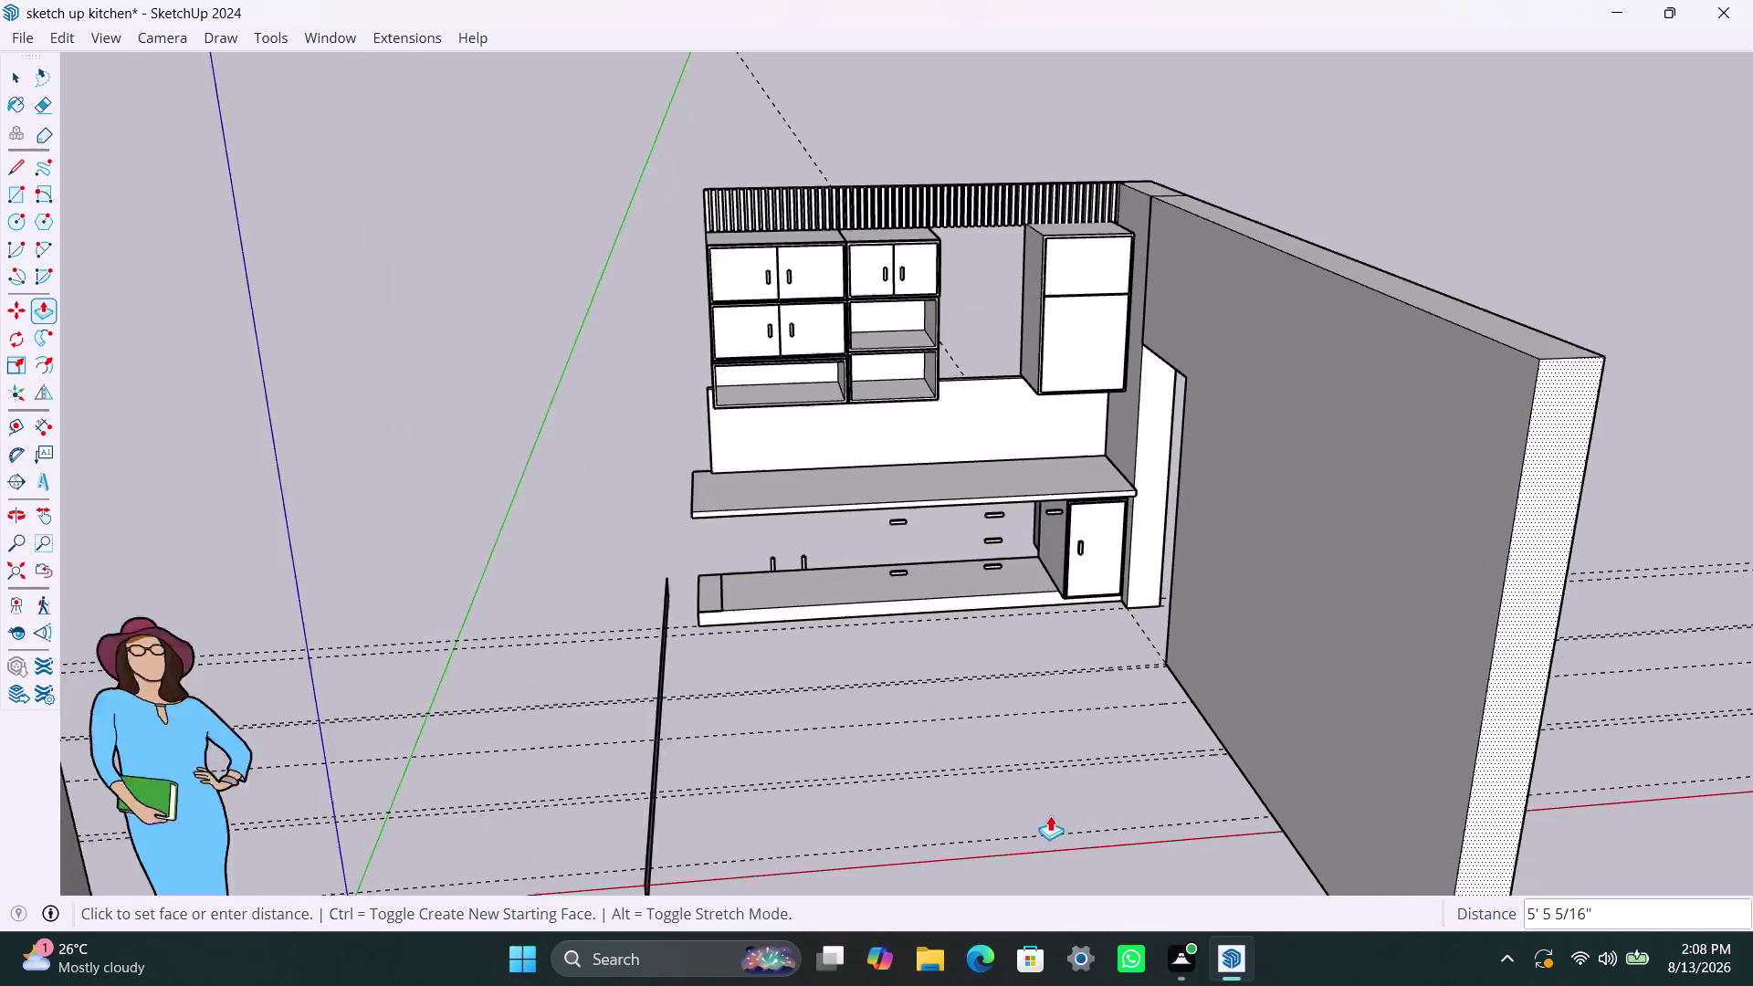
scroll(up, 3)
middle_drag(1110, 600, 1058, 872)
scroll(down, 3)
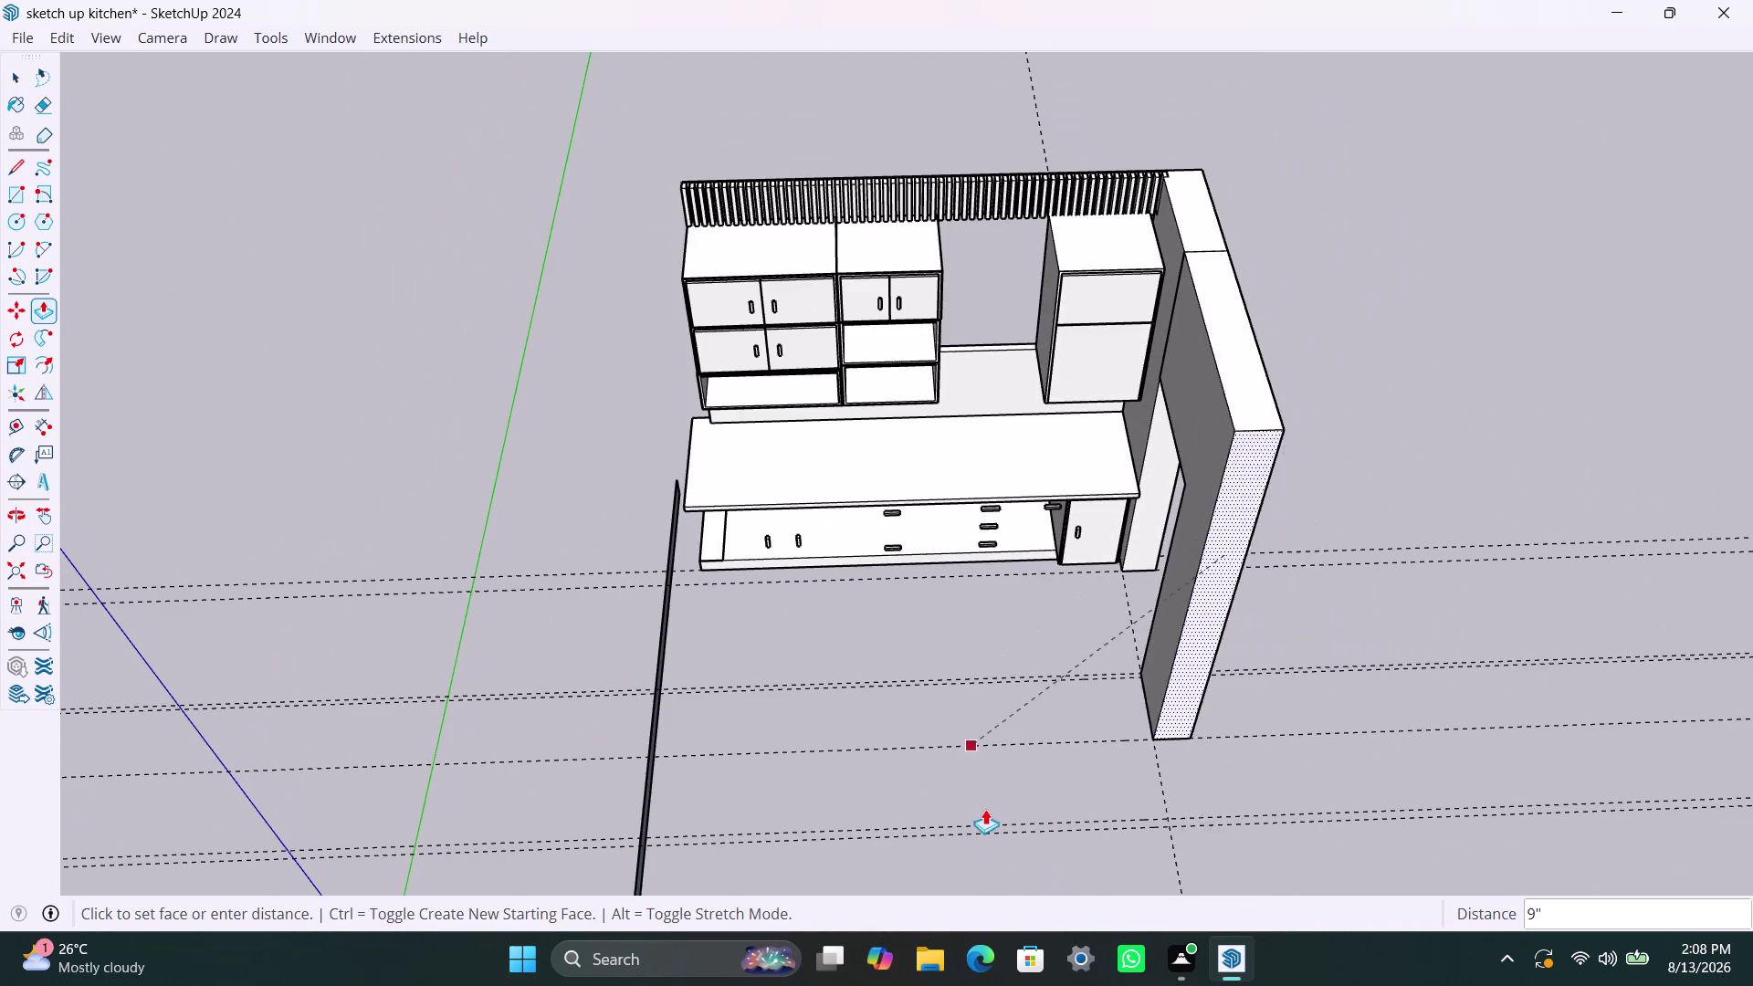
scroll(down, 3)
middle_drag(975, 761, 972, 341)
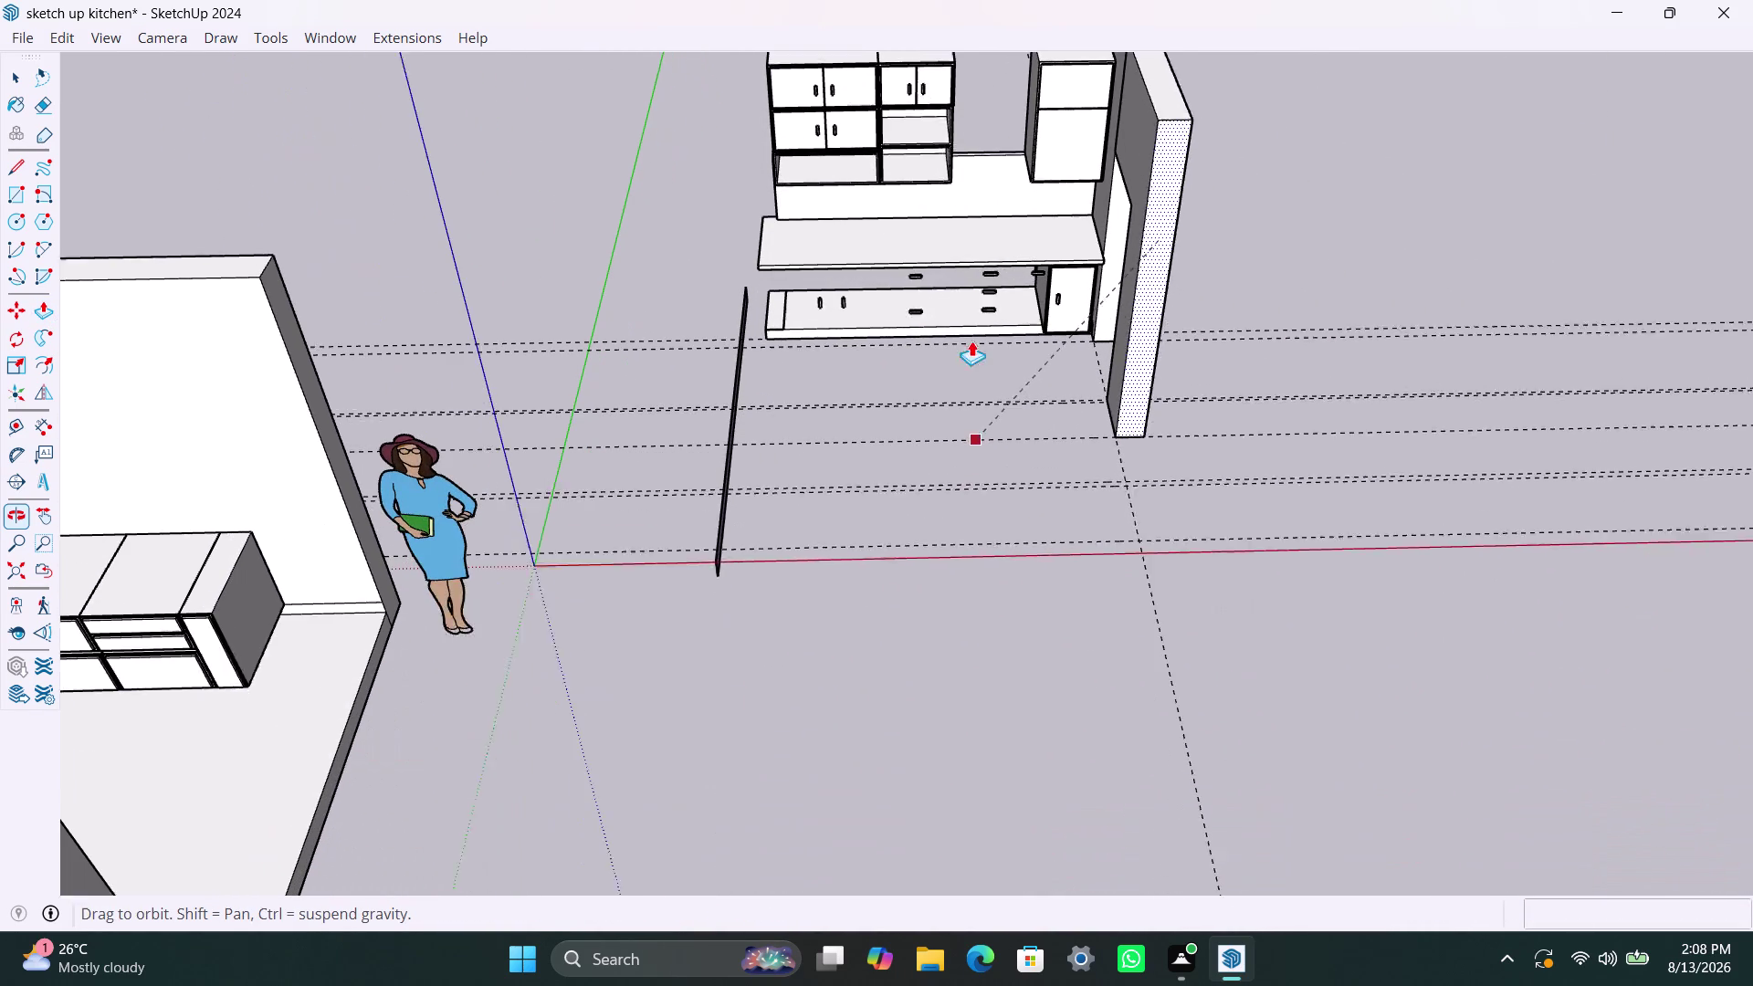
scroll(up, 3)
scroll(up, 3)
click(885, 522)
key(space)
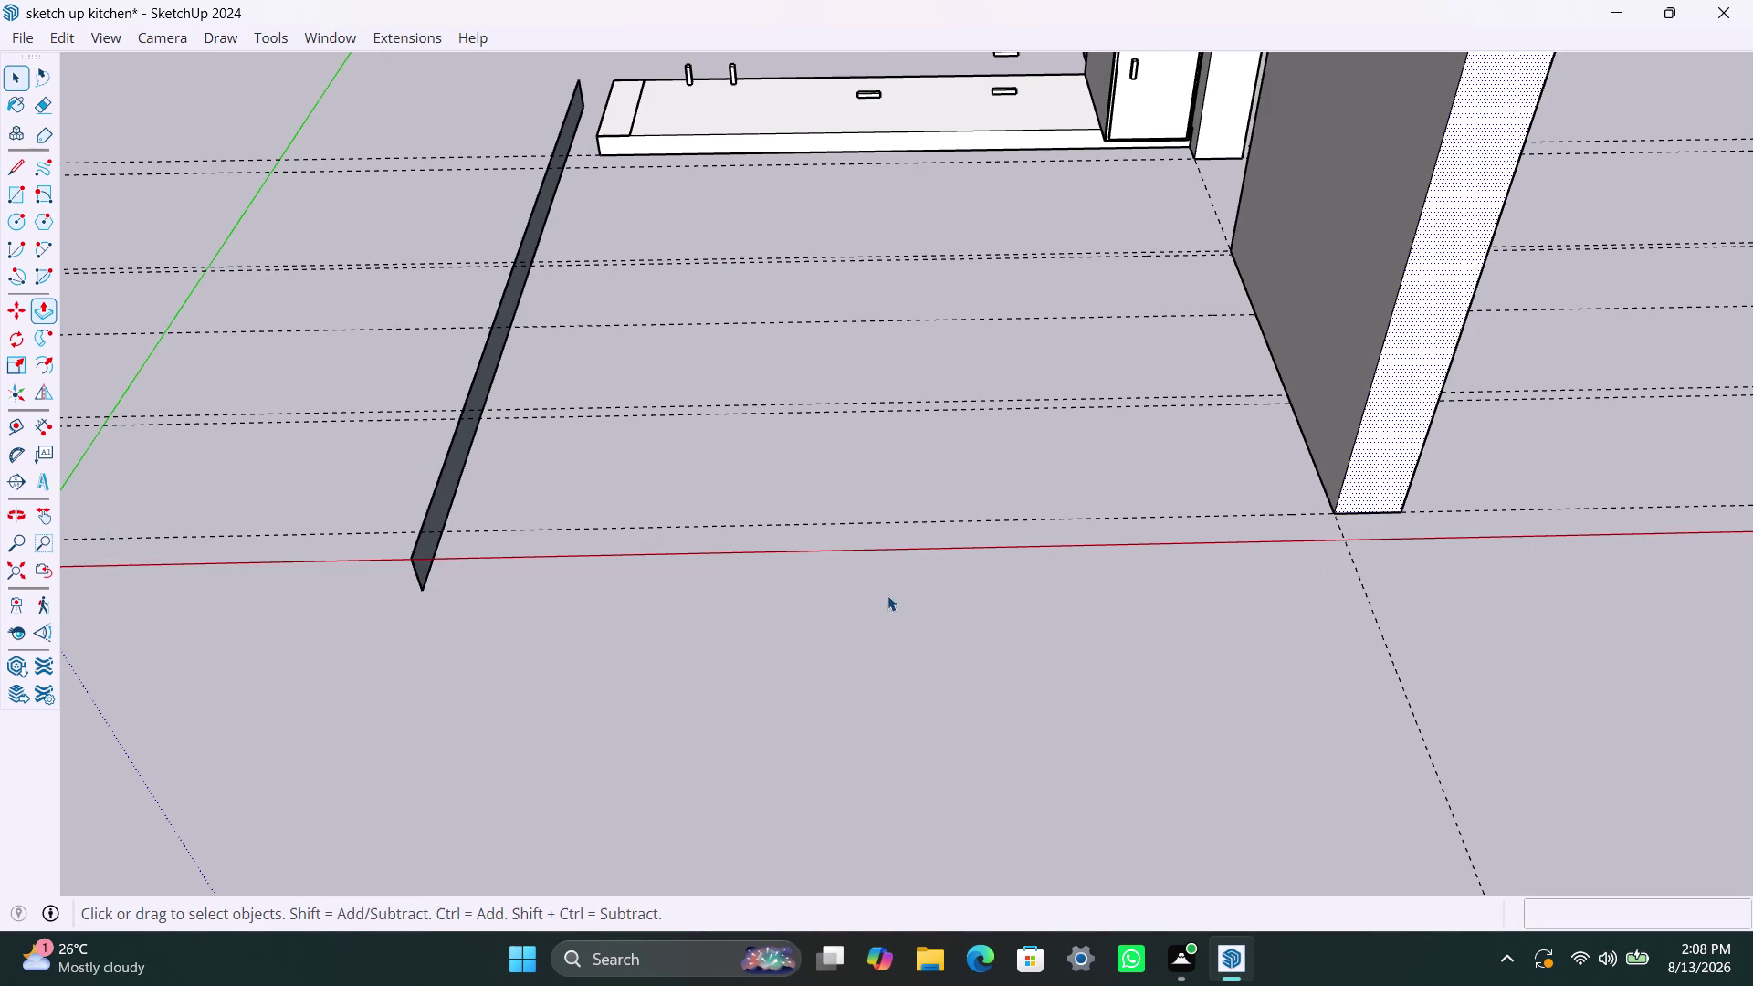
click(887, 595)
scroll(down, 3)
scroll(down, 3)
scroll(down, 3)
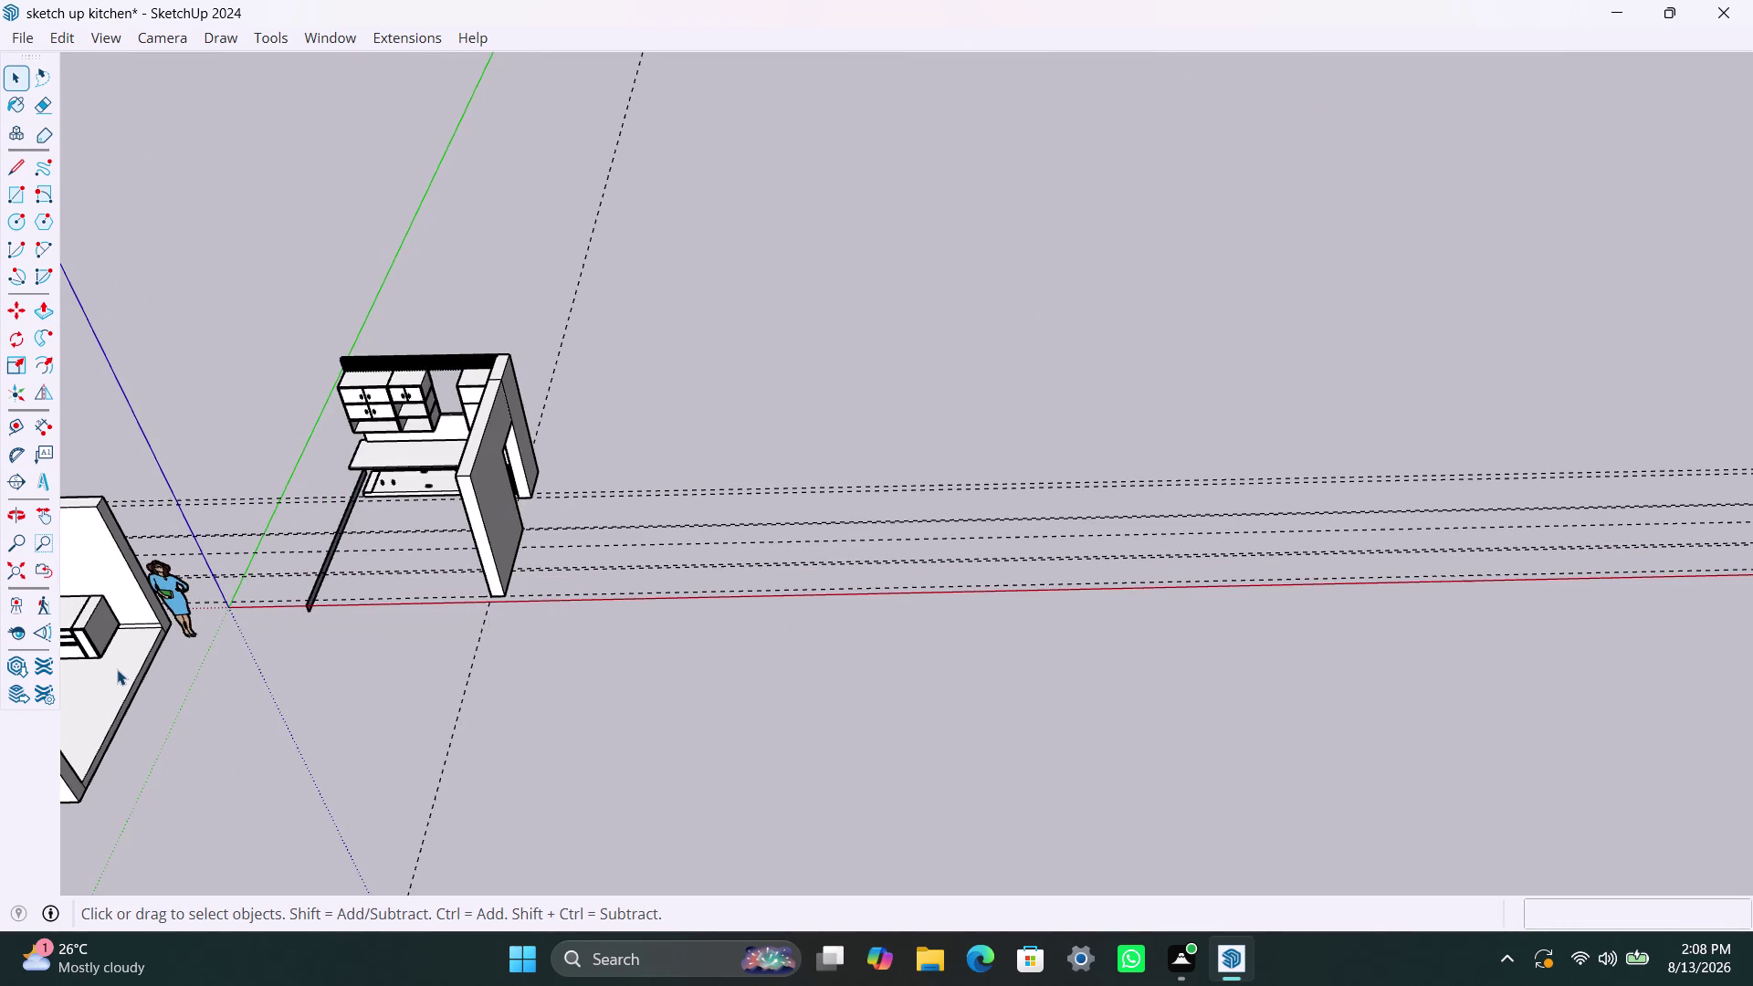
scroll(down, 3)
middle_drag(134, 695, 660, 584)
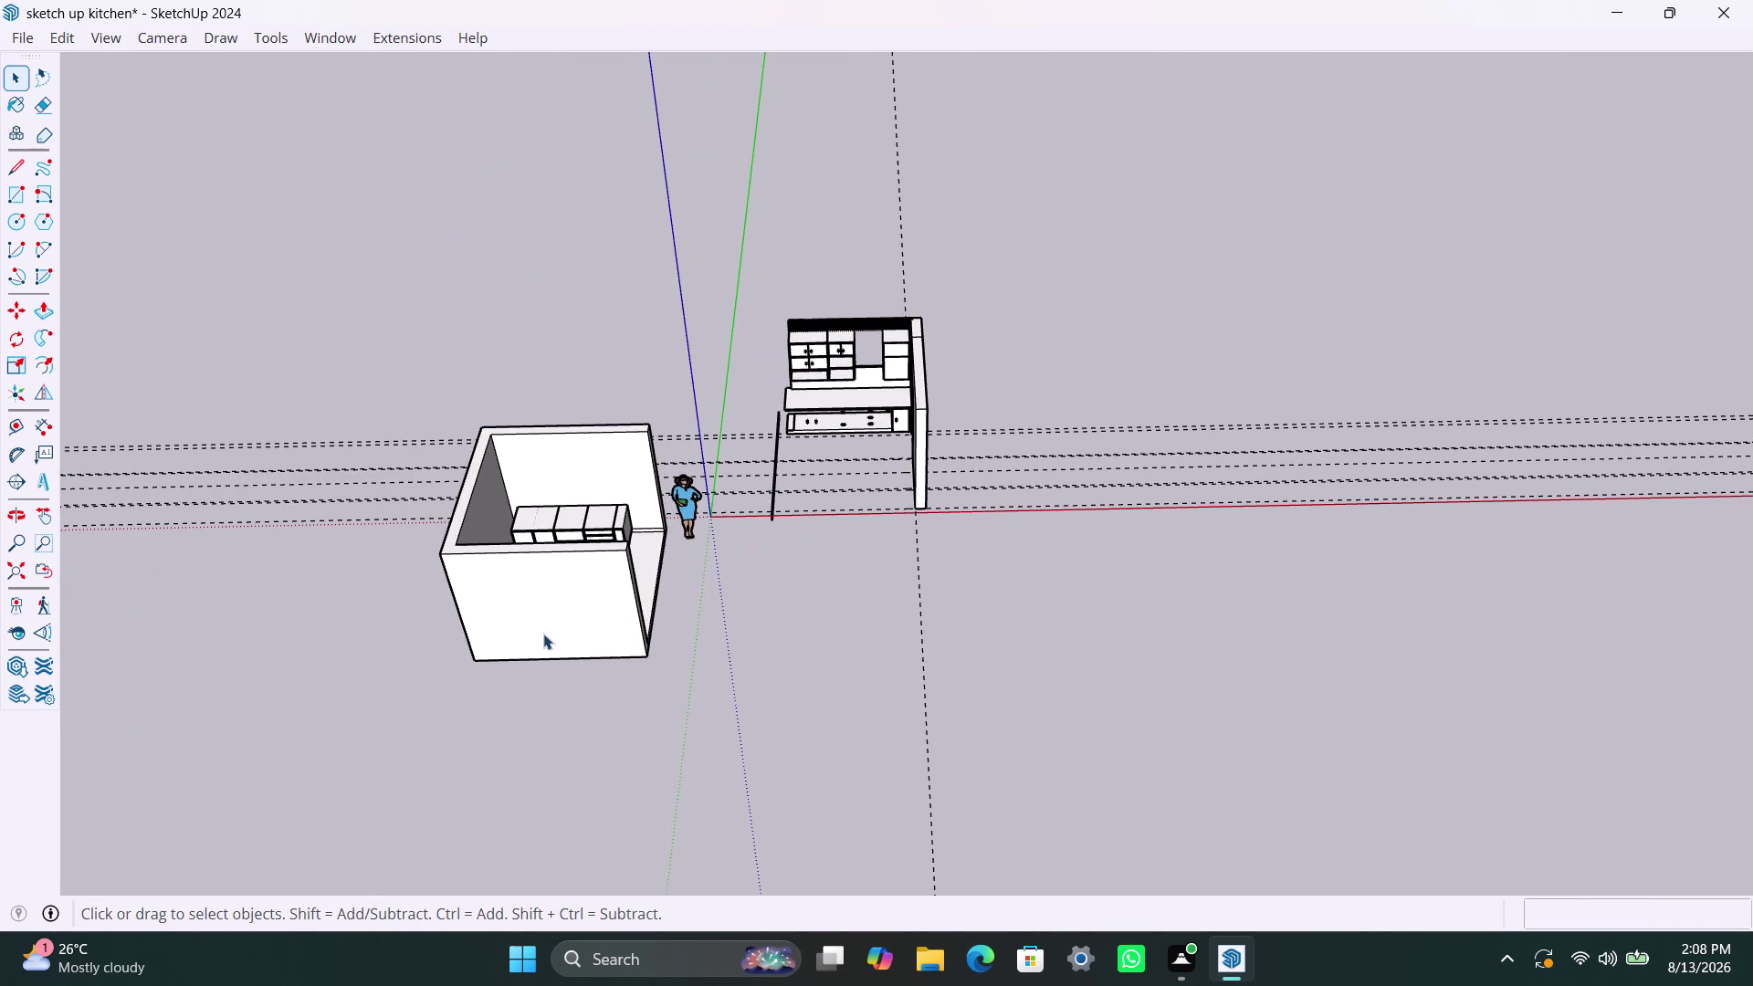
Move the room shell group roughly over the kitchen units.
click(543, 557)
key(m)
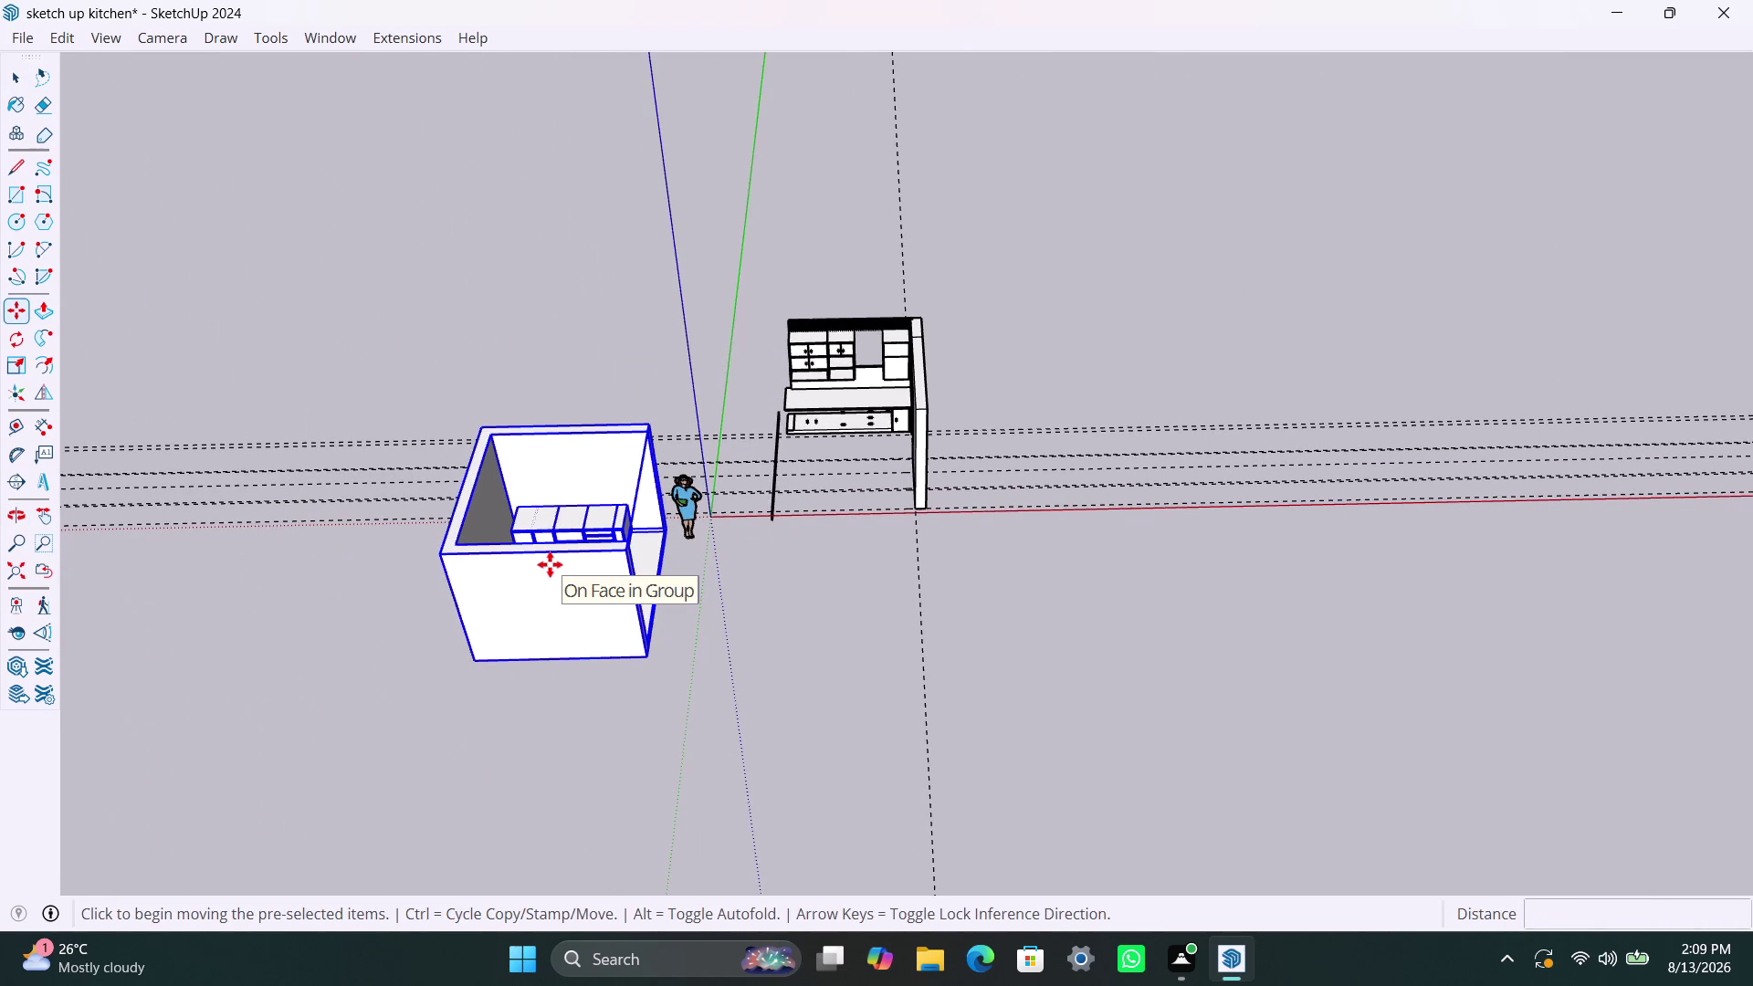
click(550, 564)
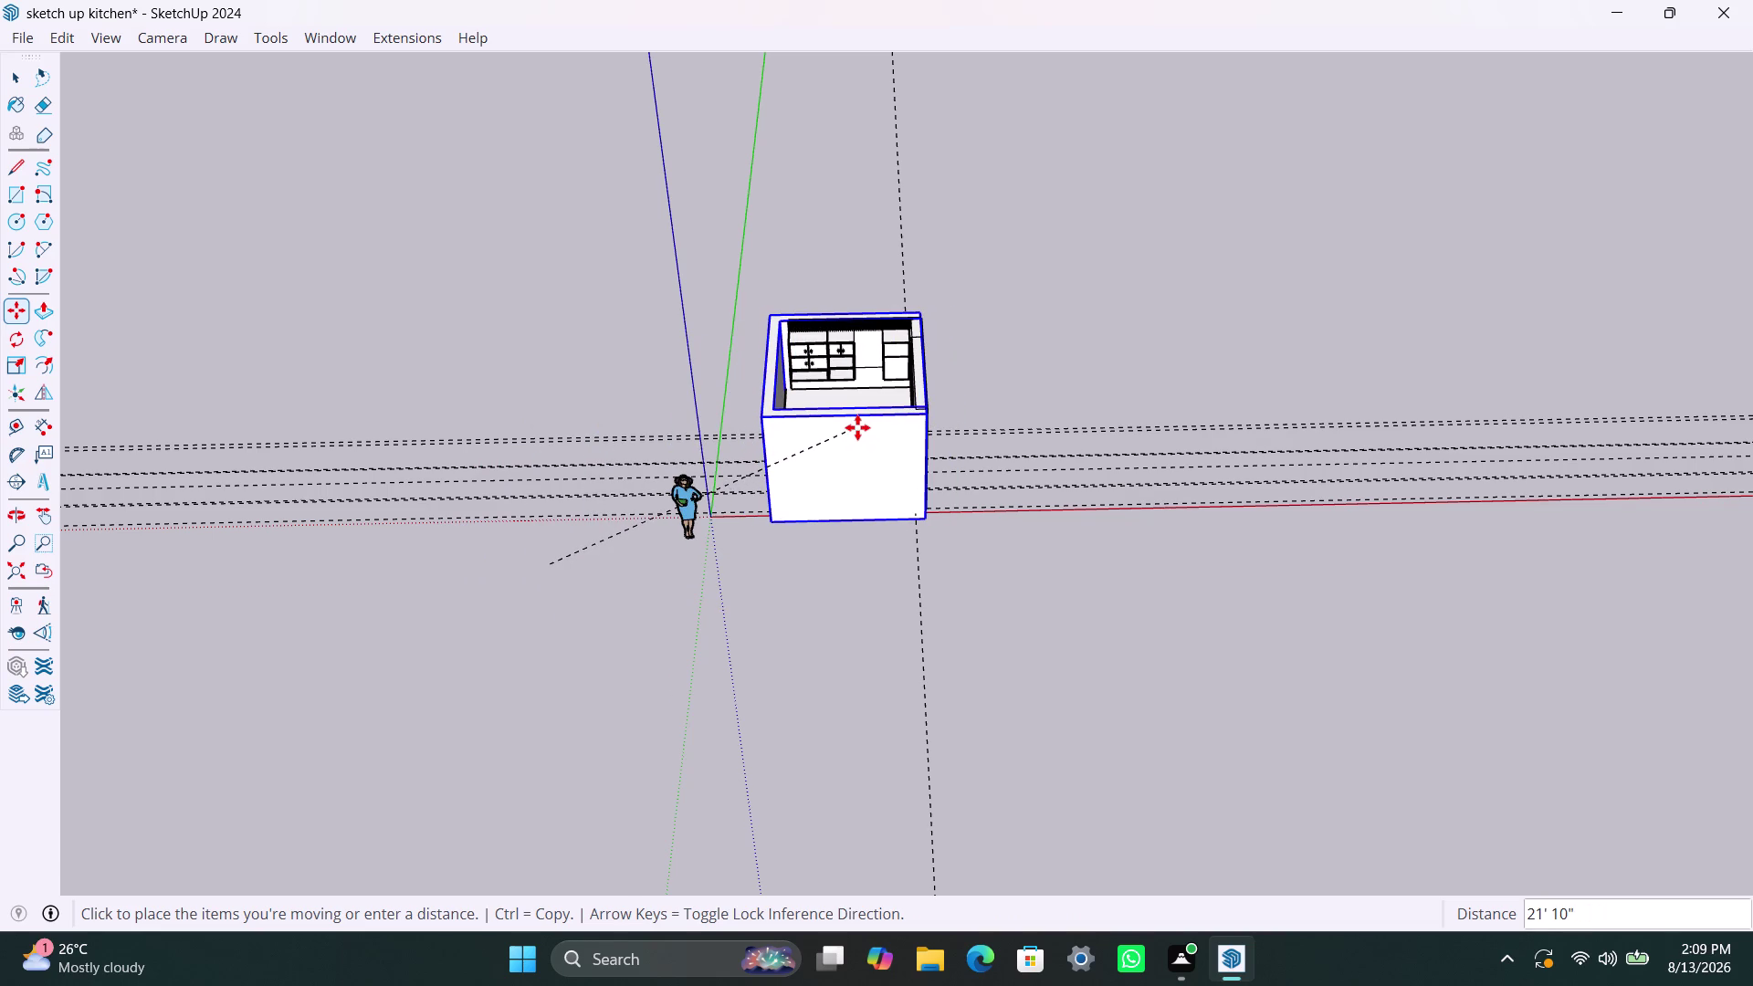
click(858, 427)
Snap the shell's bottom front corner onto the matching kitchen corner.
scroll(down, 3)
middle_drag(989, 581, 341, 518)
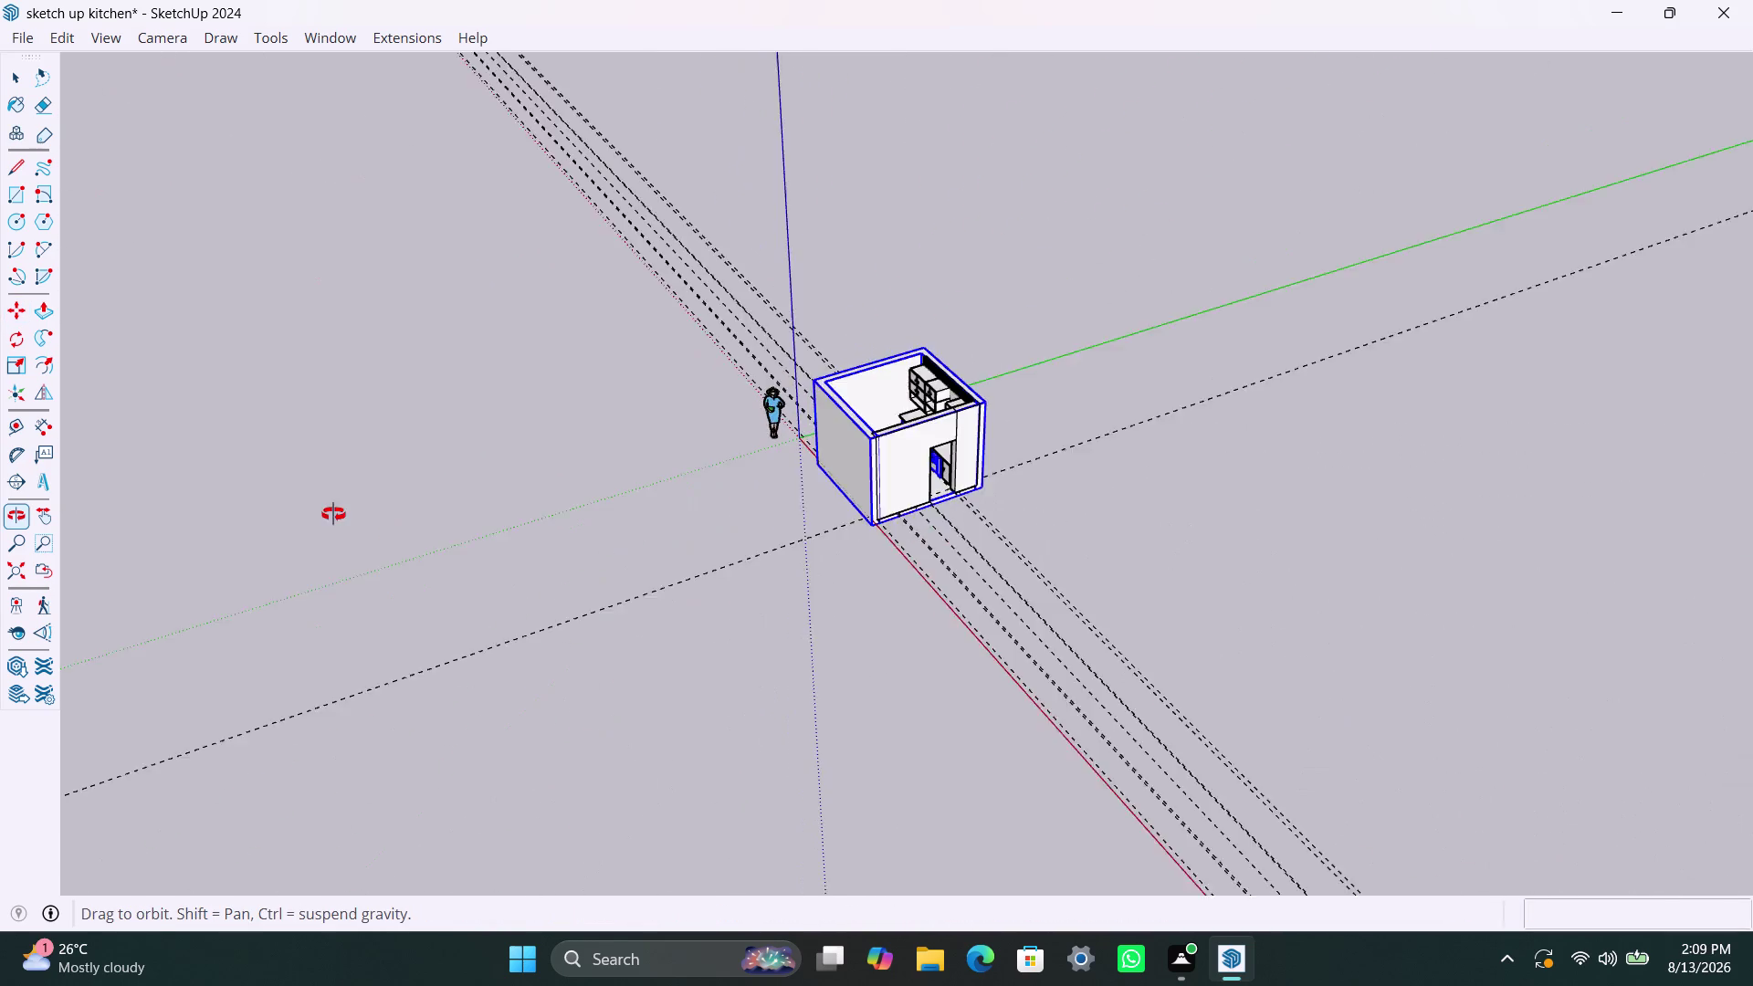
middle_drag(340, 518, 328, 513)
scroll(up, 3)
middle_drag(869, 535, 535, 538)
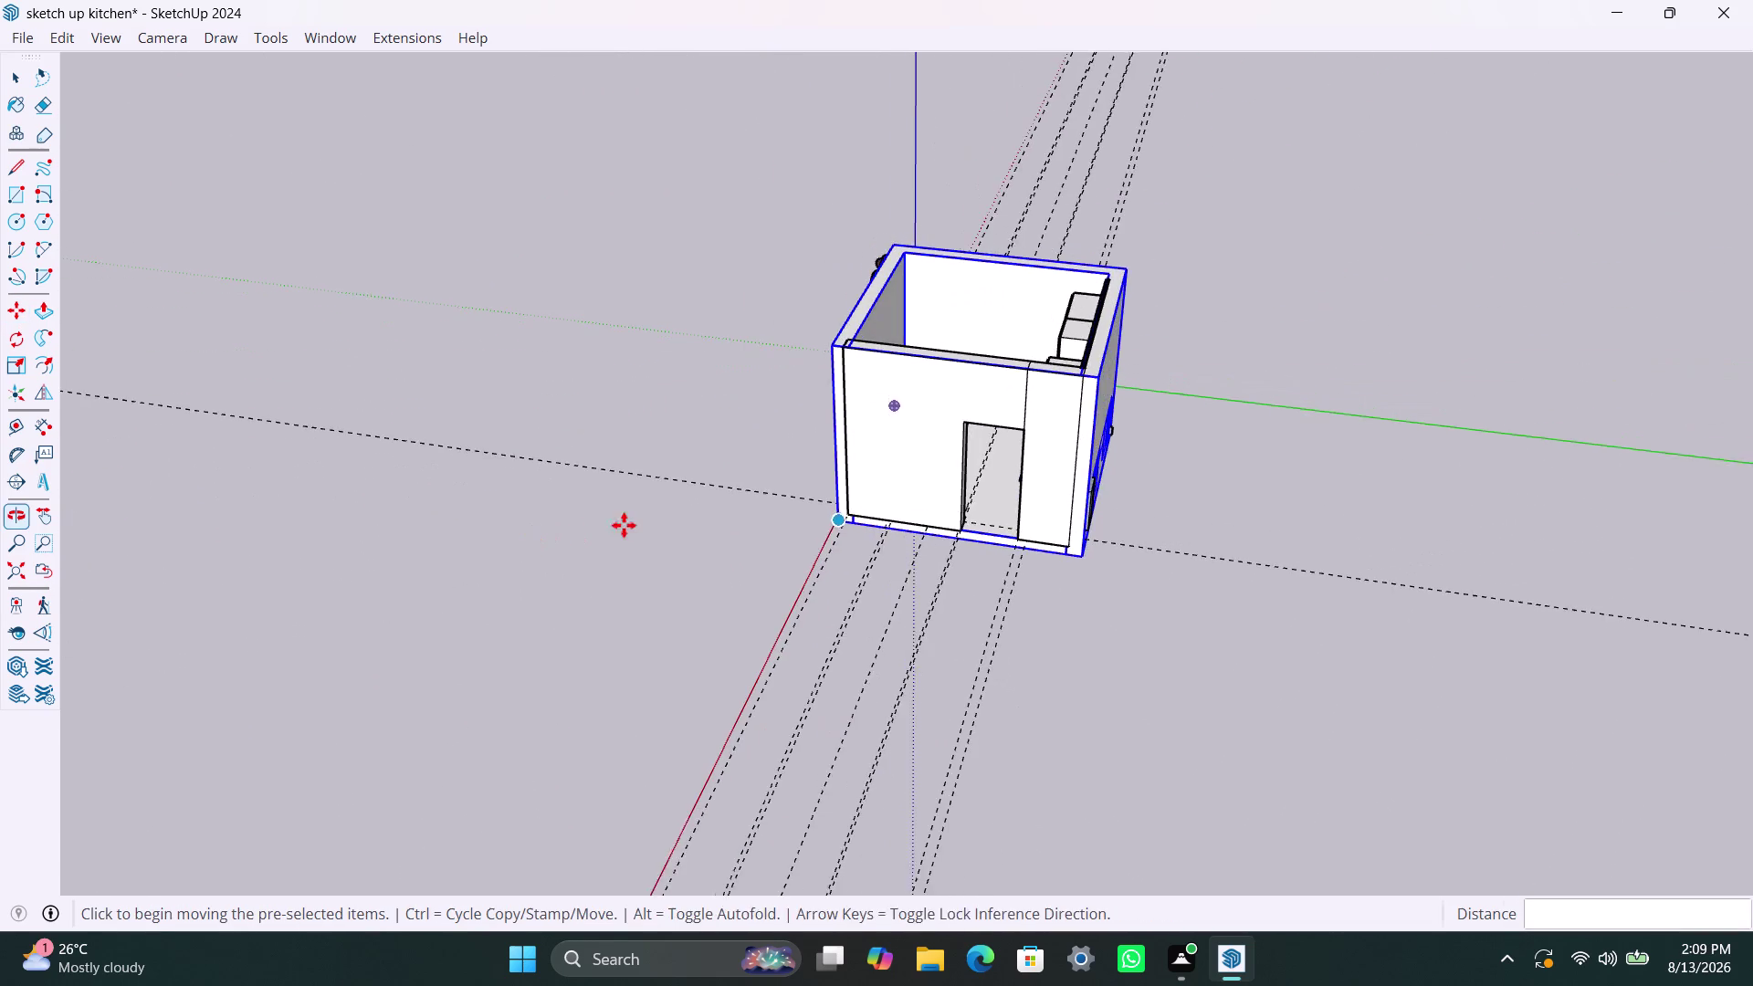
scroll(up, 3)
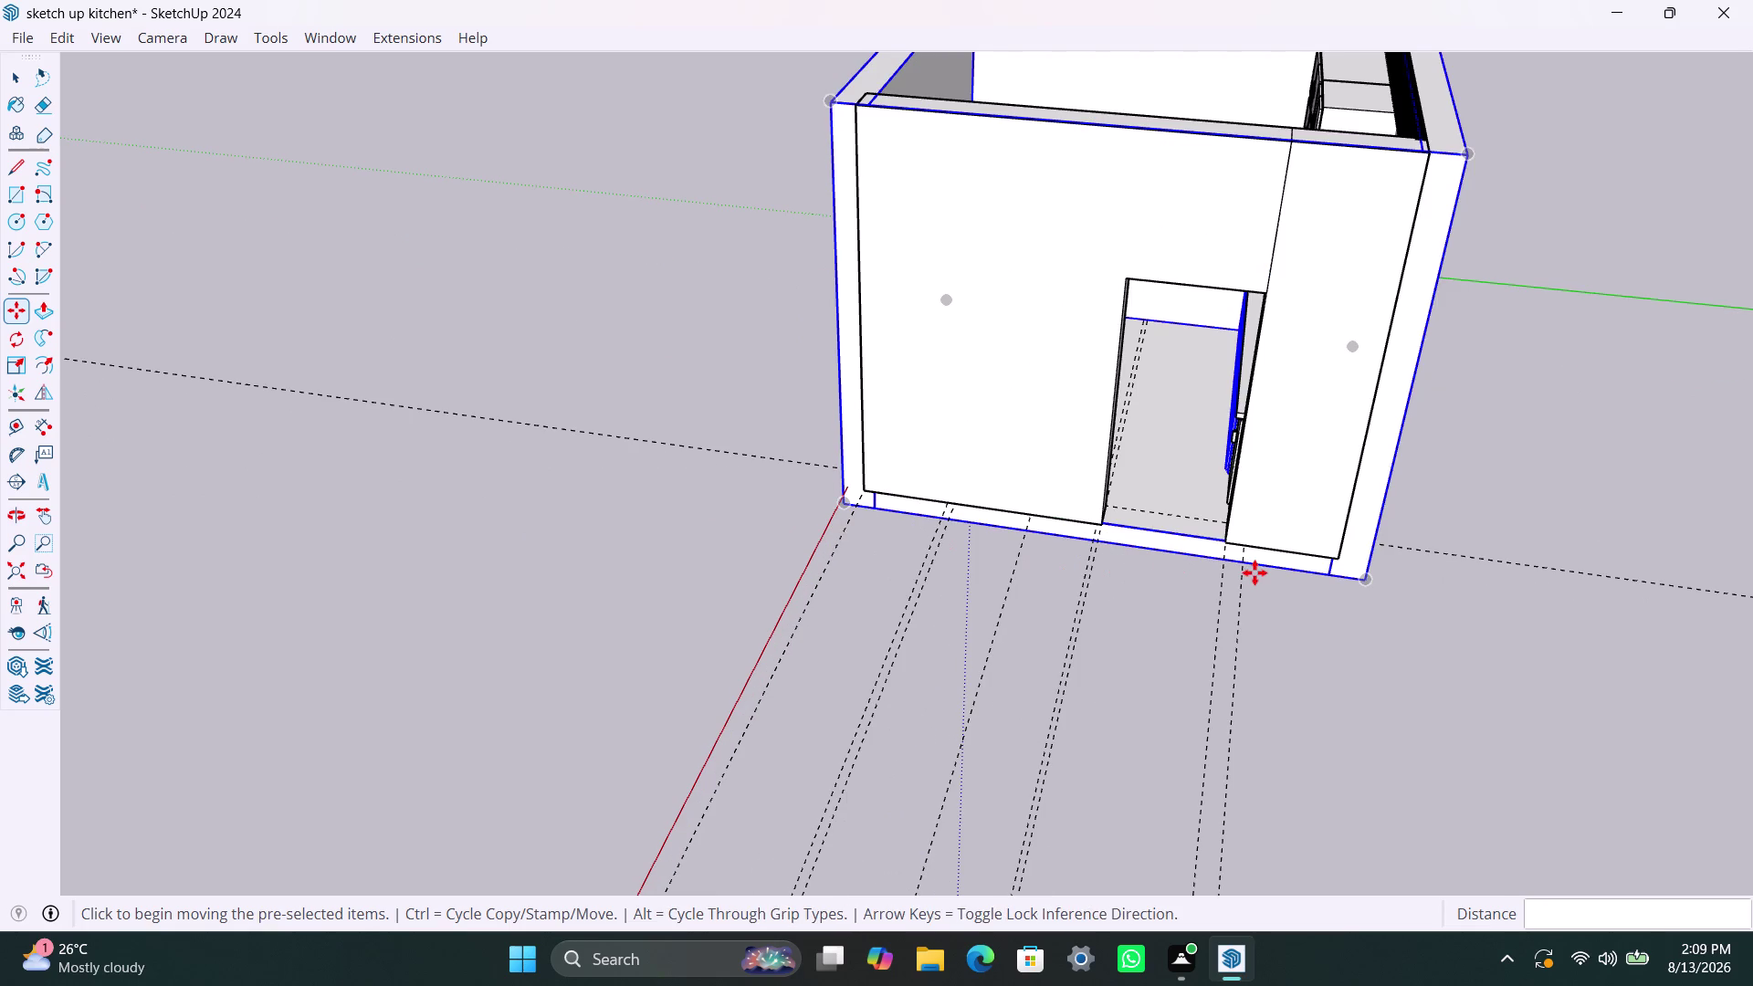
middle_drag(1255, 572, 1073, 548)
scroll(up, 3)
scroll(up, 3)
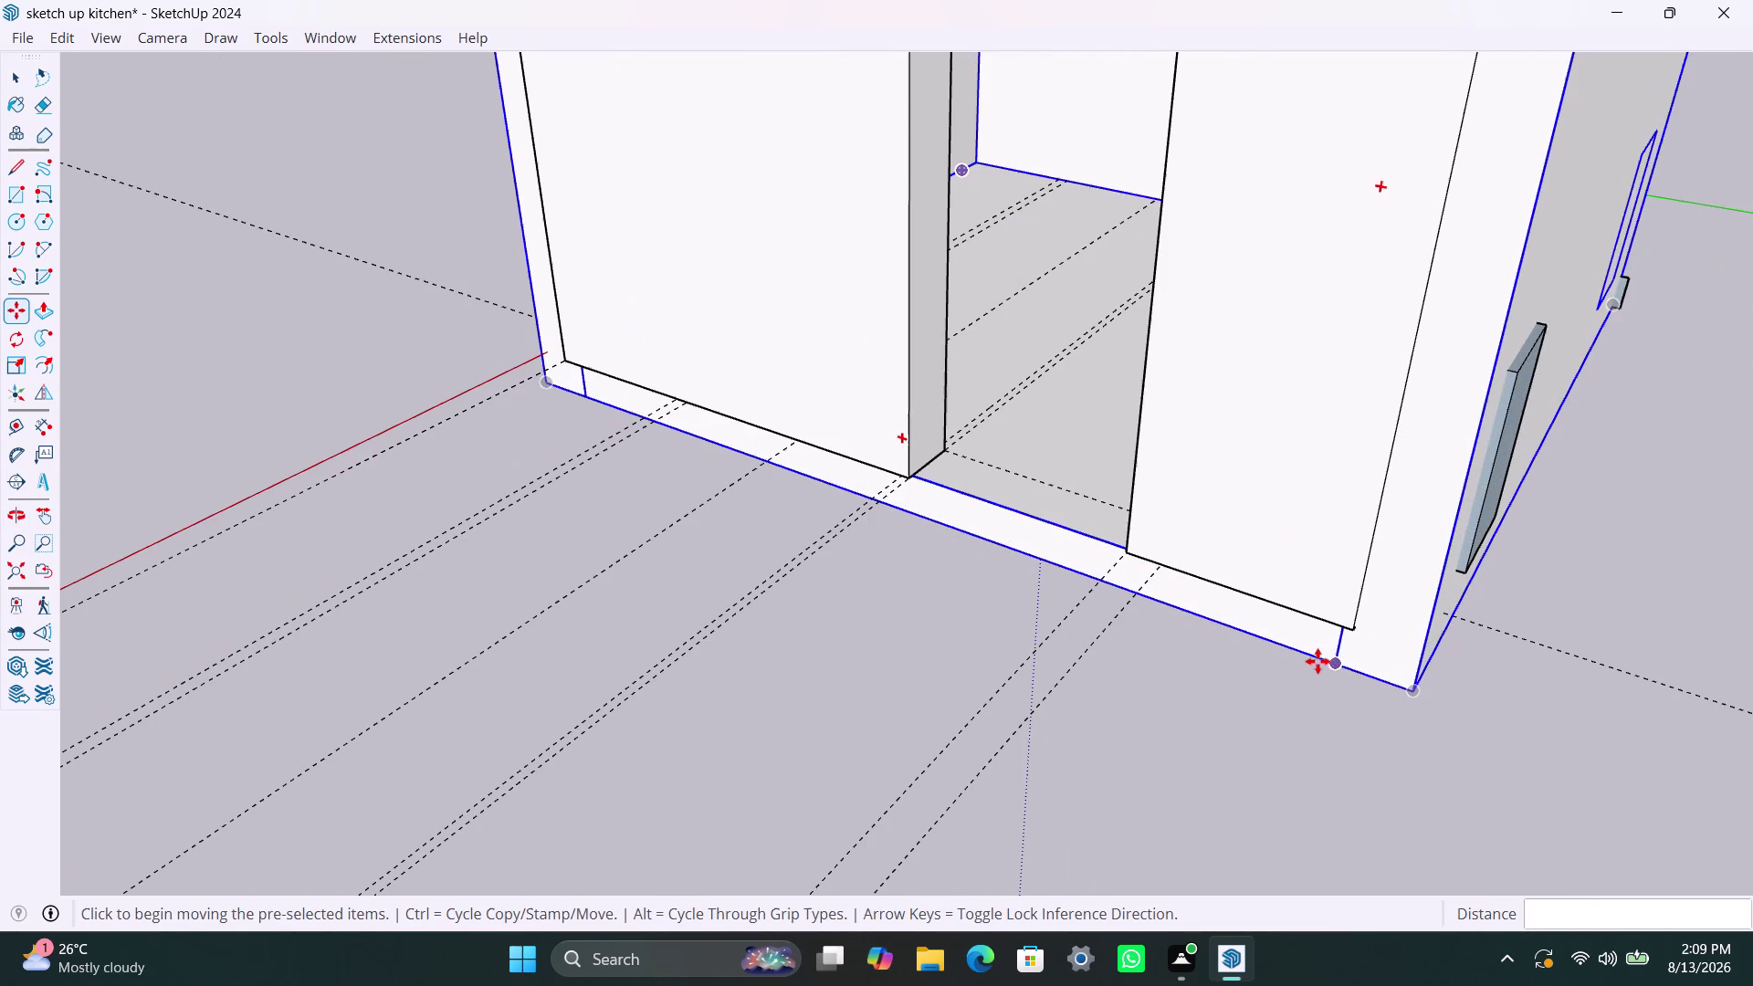
click(1409, 683)
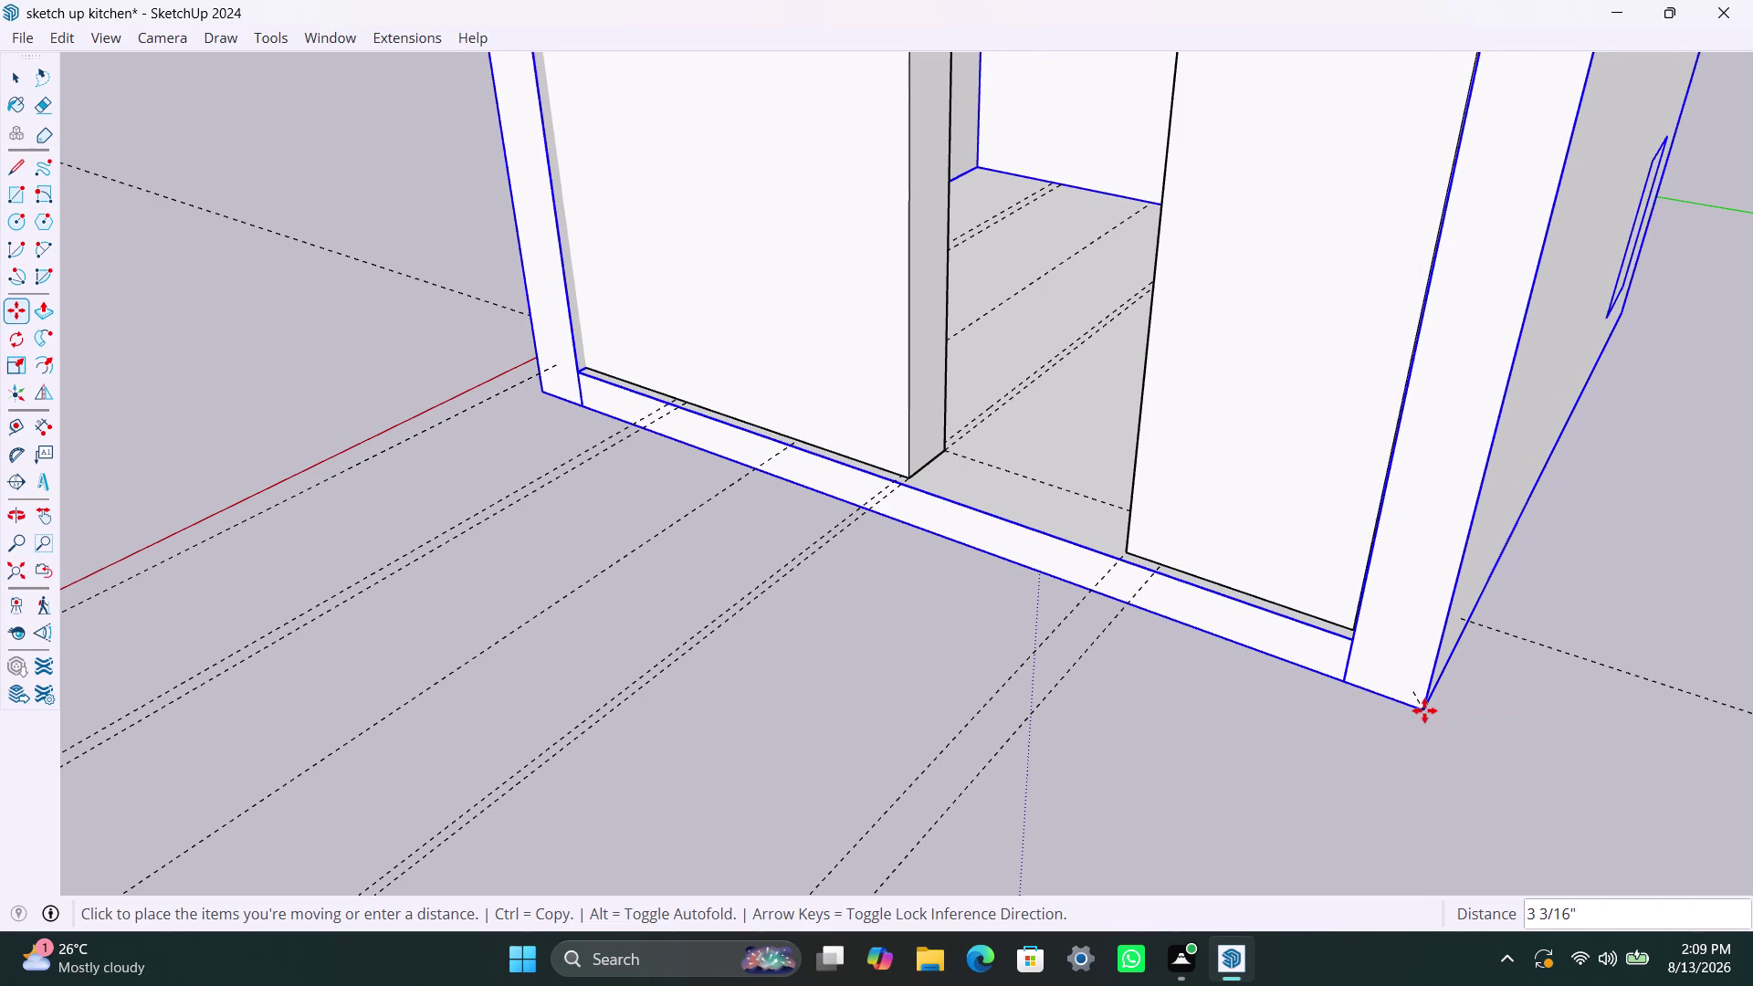
click(1425, 710)
scroll(up, 3)
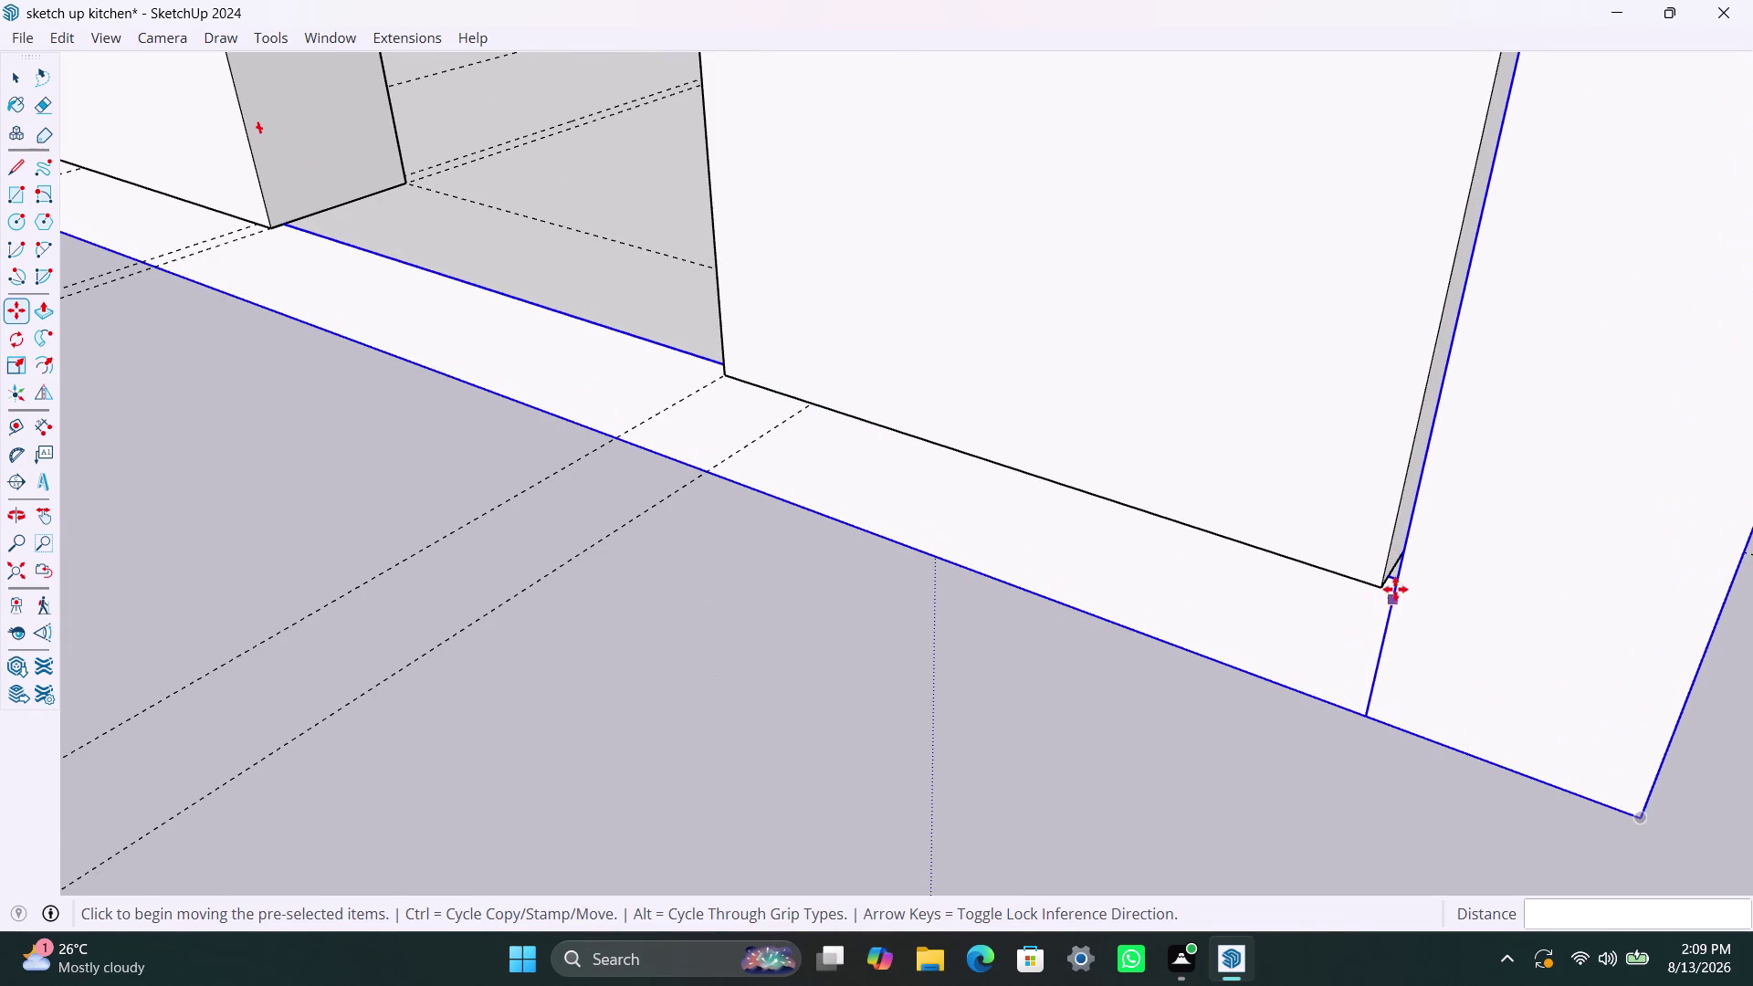
click(1395, 588)
click(1375, 584)
scroll(down, 3)
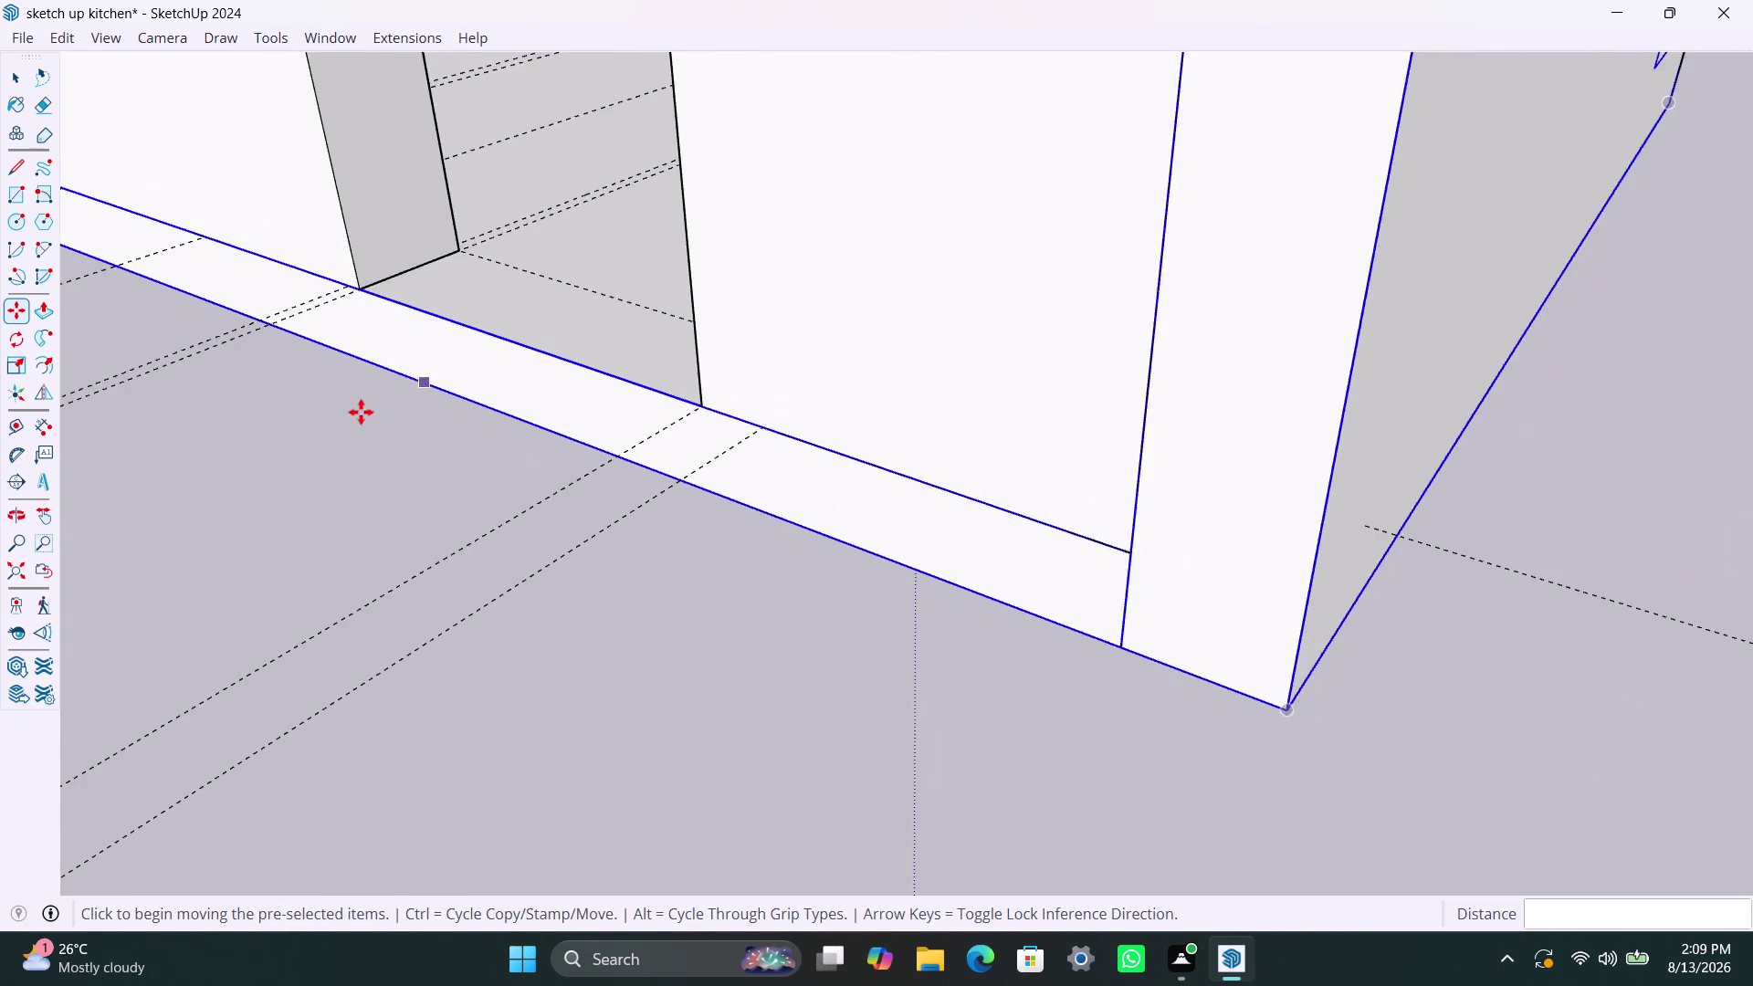
scroll(down, 3)
Orbit around the shell to confirm it encloses the kitchen units, then return to selection.
middle_drag(245, 459, 493, 482)
scroll(down, 3)
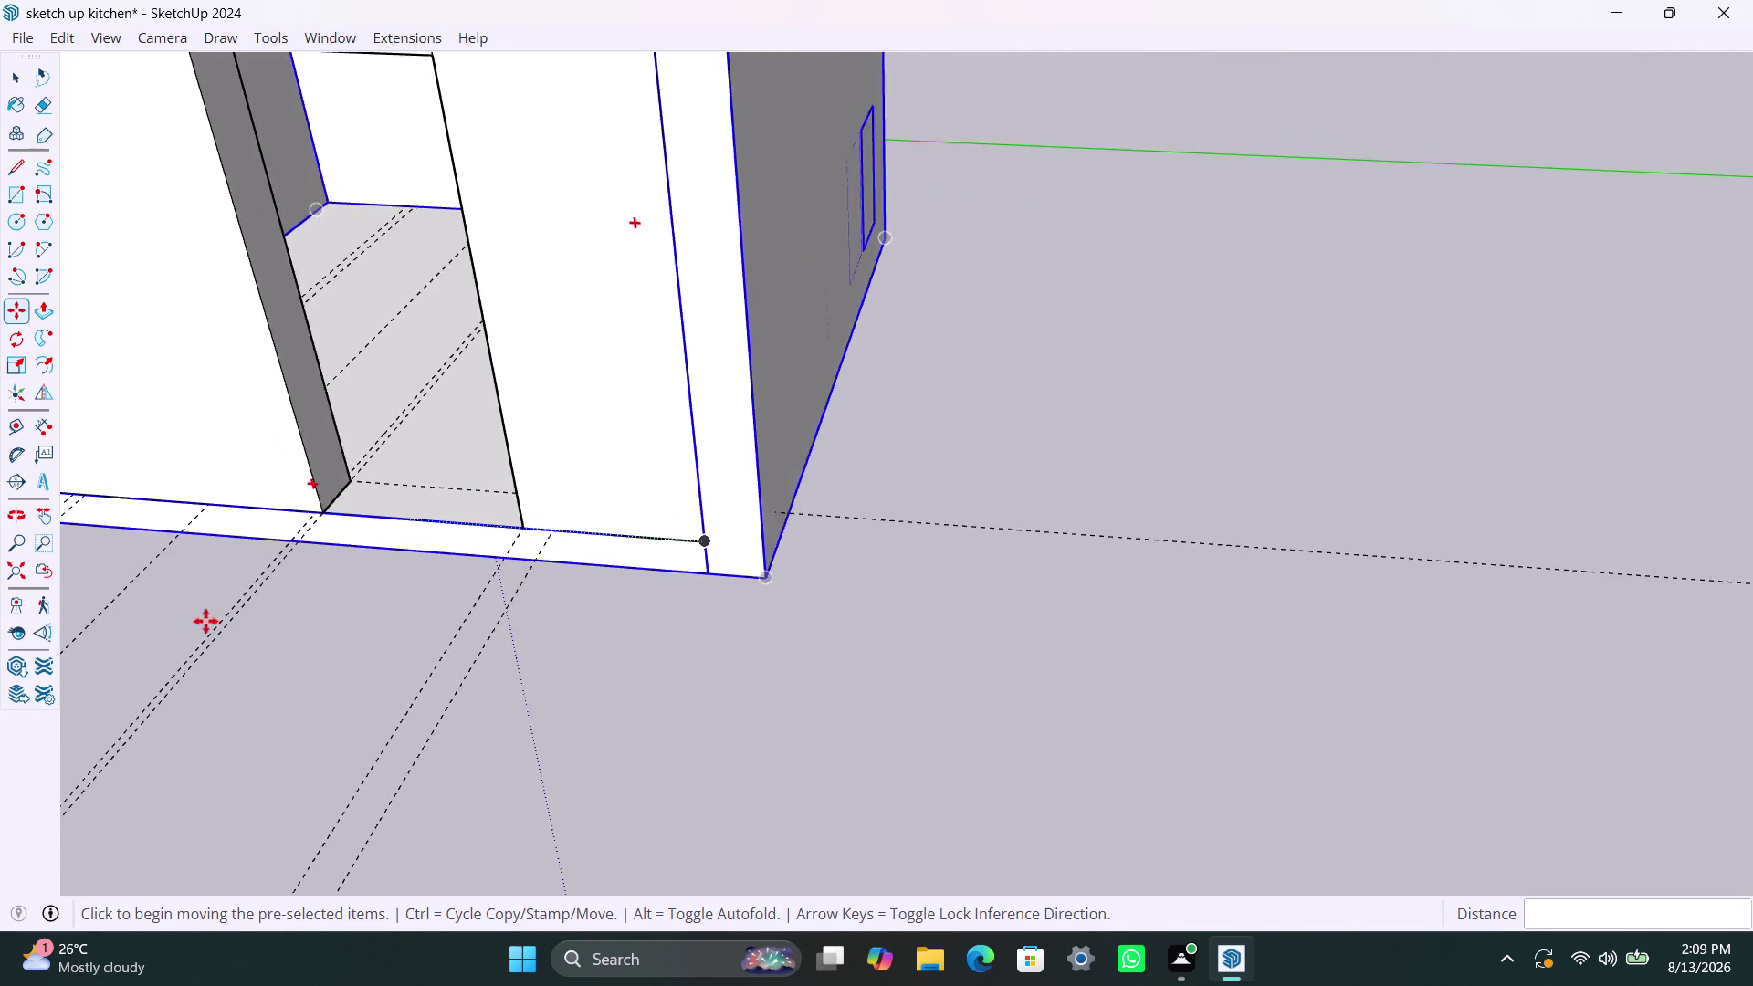
scroll(down, 3)
scroll(down, 3)
middle_drag(191, 638, 192, 639)
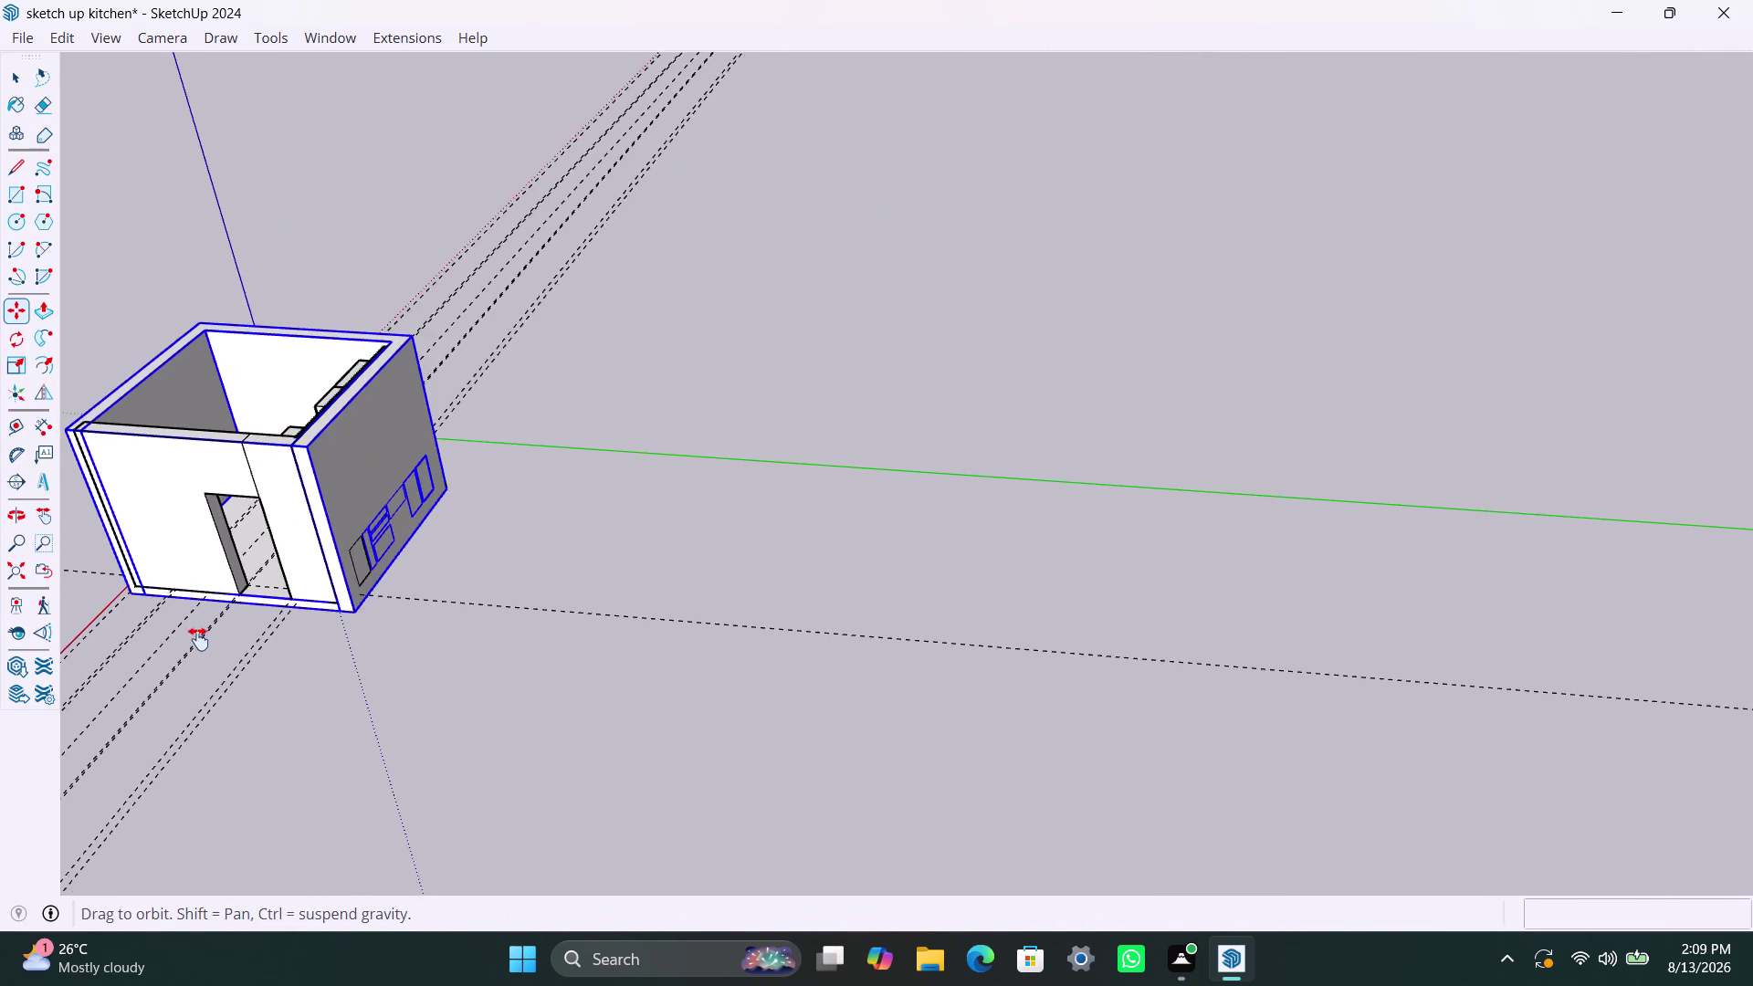
middle_drag(193, 639, 792, 663)
scroll(up, 3)
middle_drag(601, 600, 619, 613)
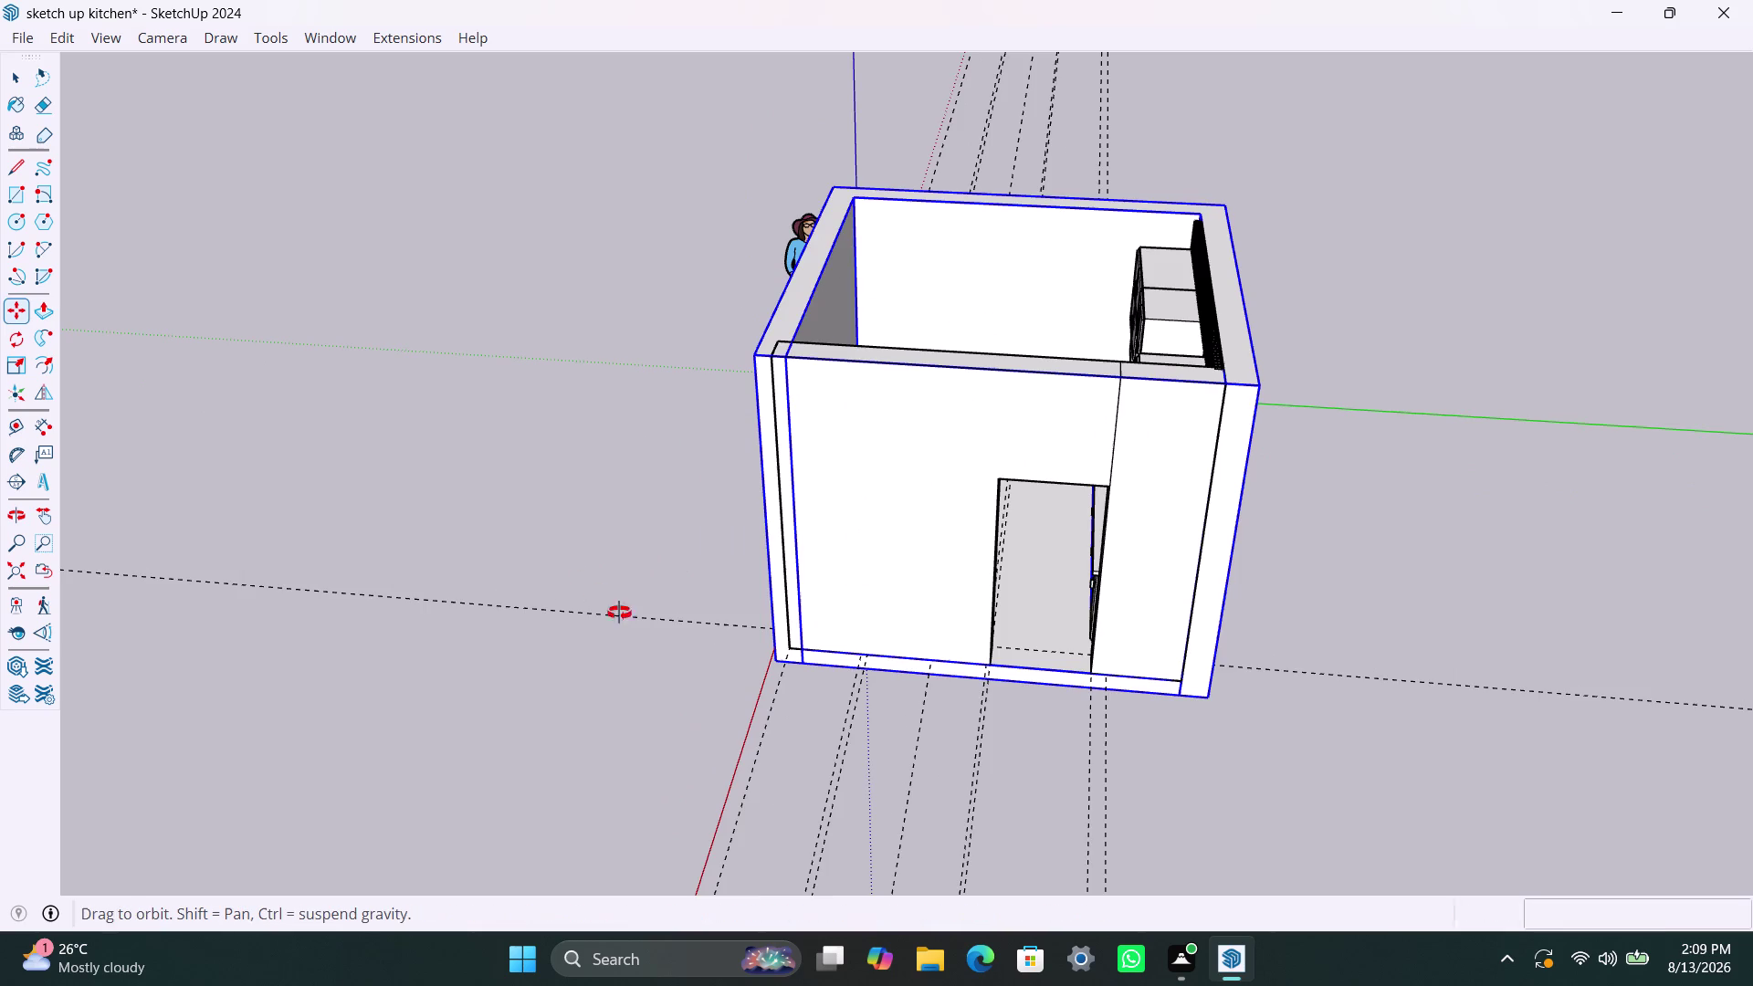
middle_drag(619, 612, 951, 682)
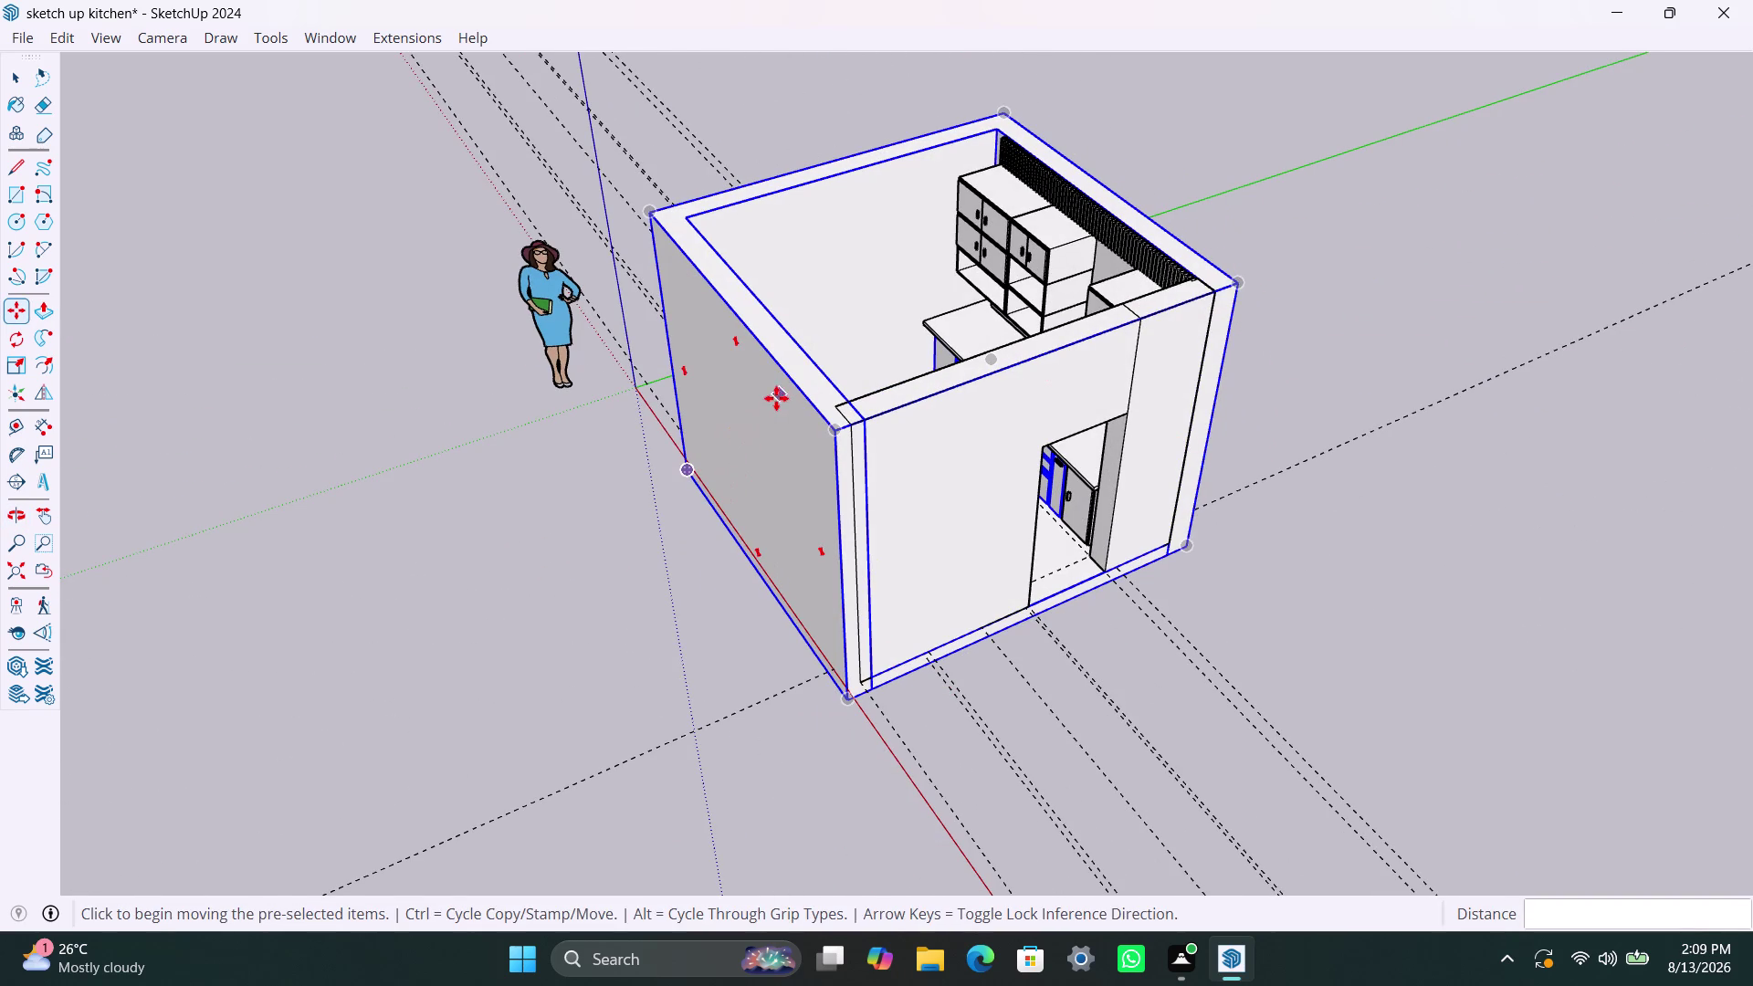
key(space)
key(space)
key(space)
Enter the room shell group and select its left wall's outer face.
click(765, 400)
triple_click(766, 400)
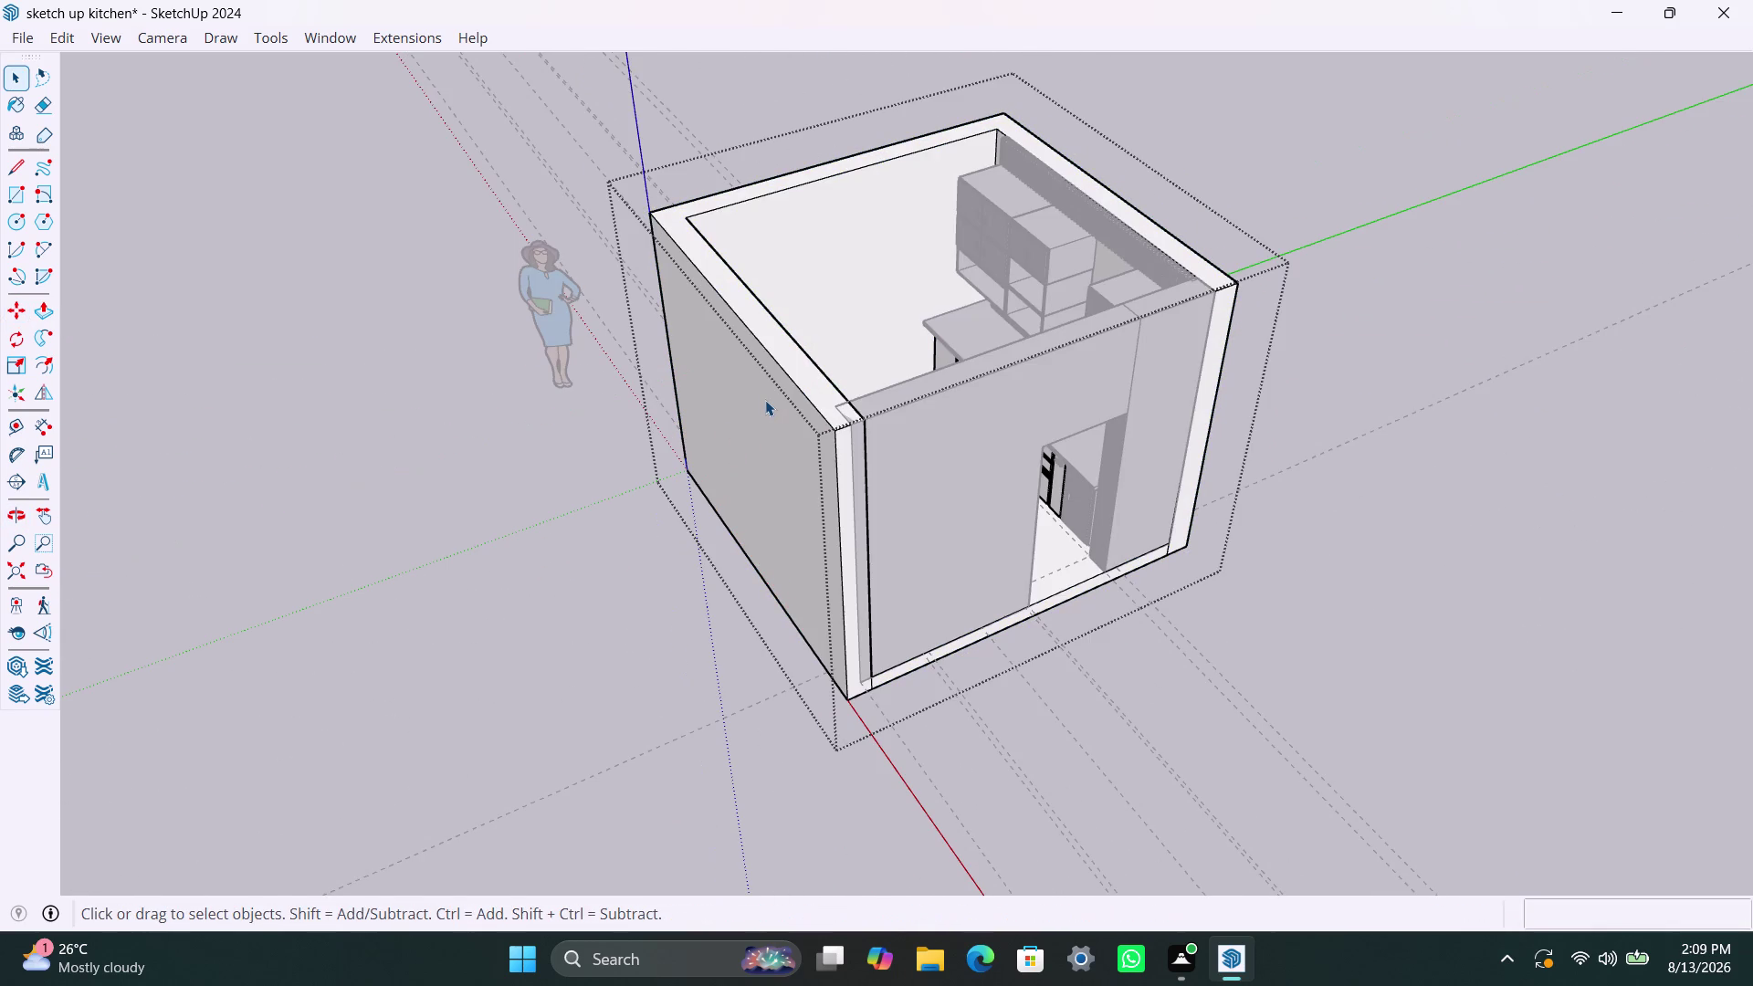
click(761, 404)
double_click(752, 412)
click(760, 423)
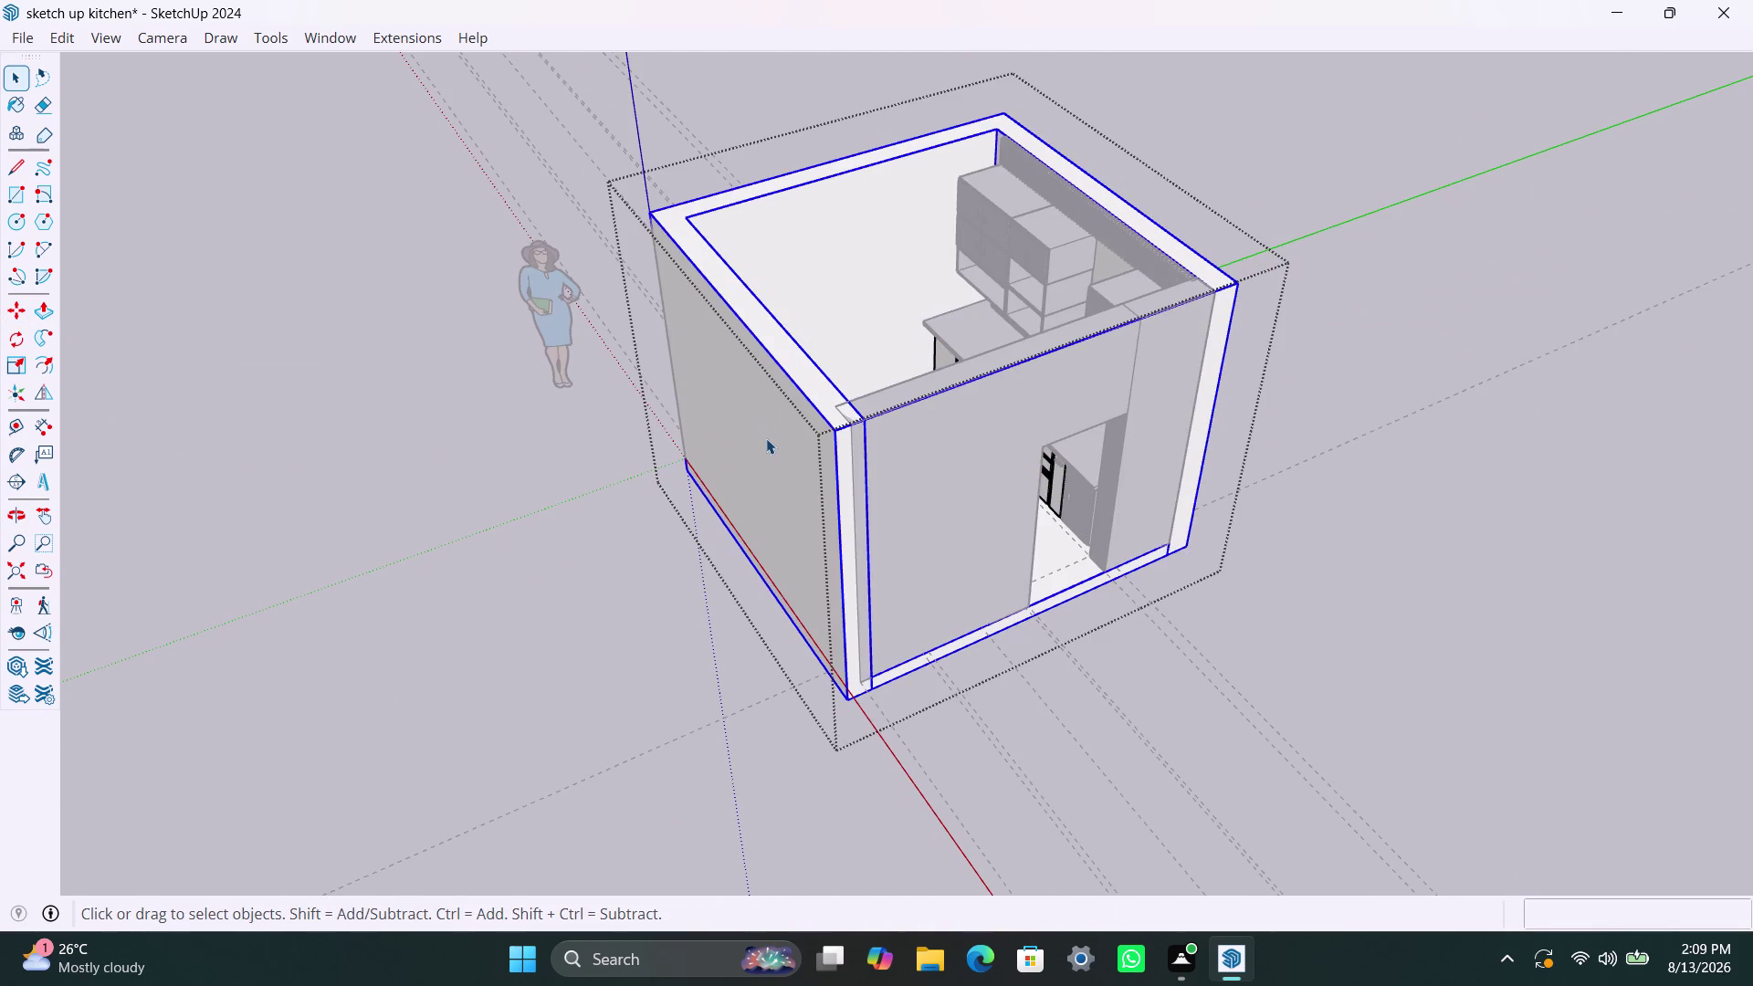
scroll(up, 3)
click(766, 446)
click(768, 442)
double_click(784, 423)
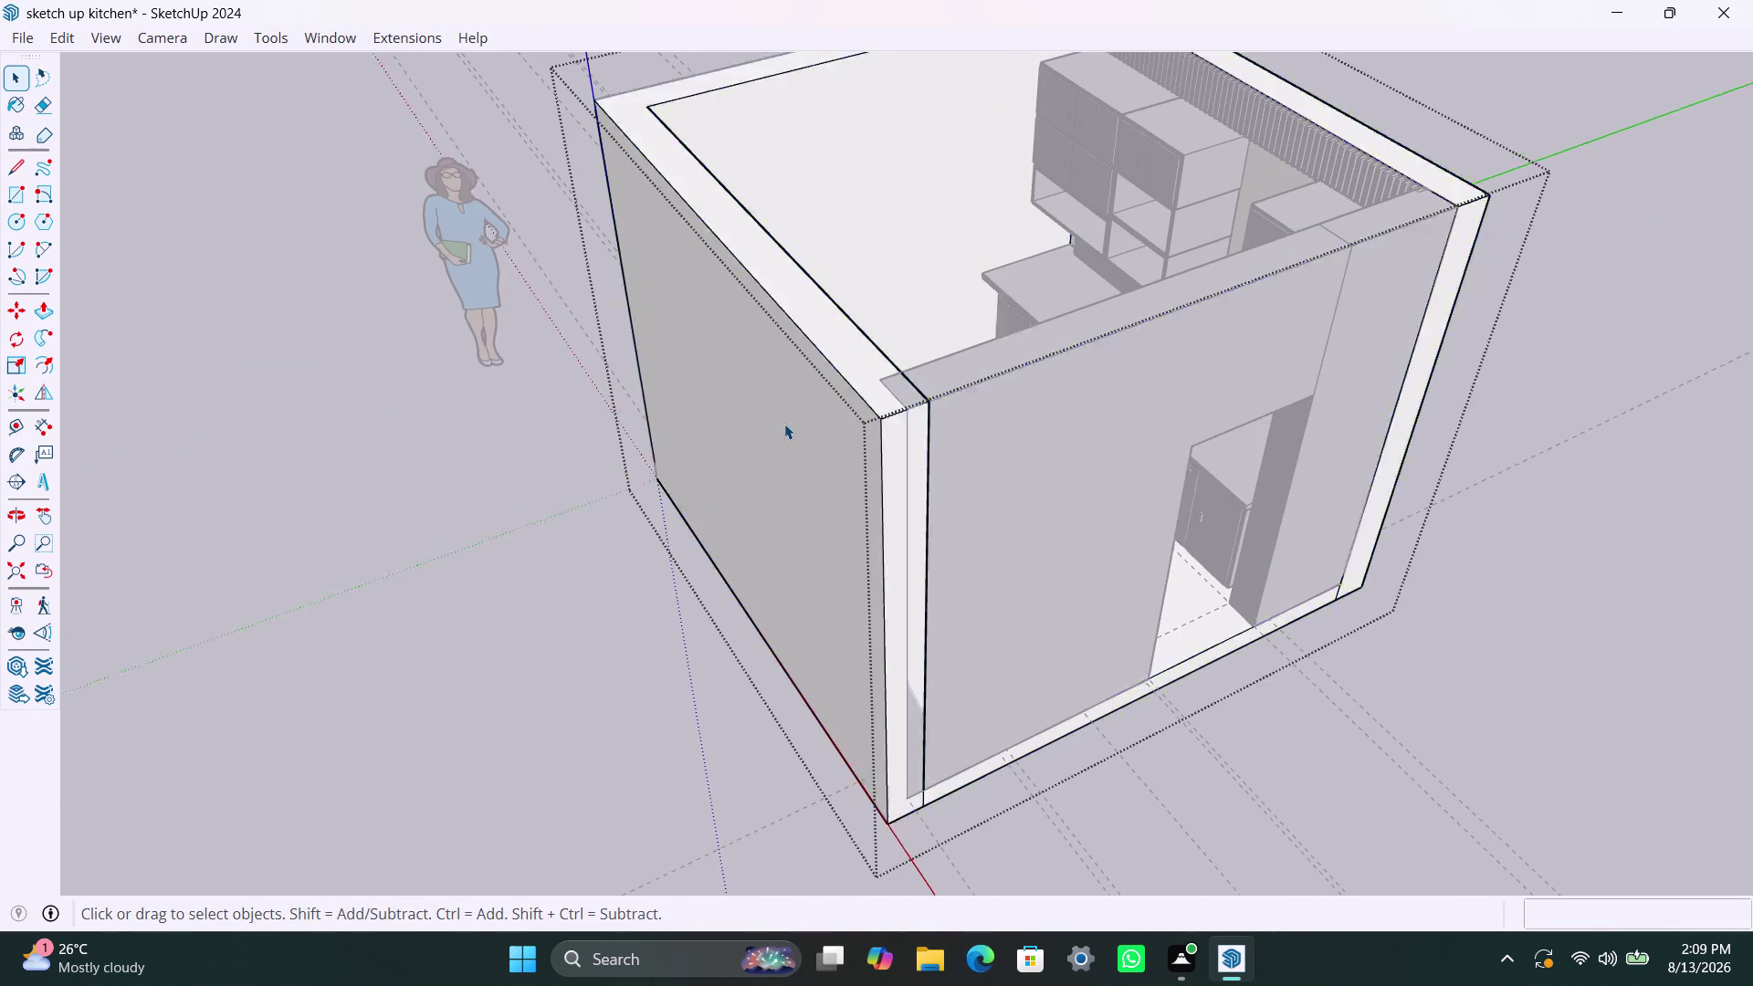
click(795, 410)
Push the left wall's outer face out by 70mm.
key(p)
click(795, 410)
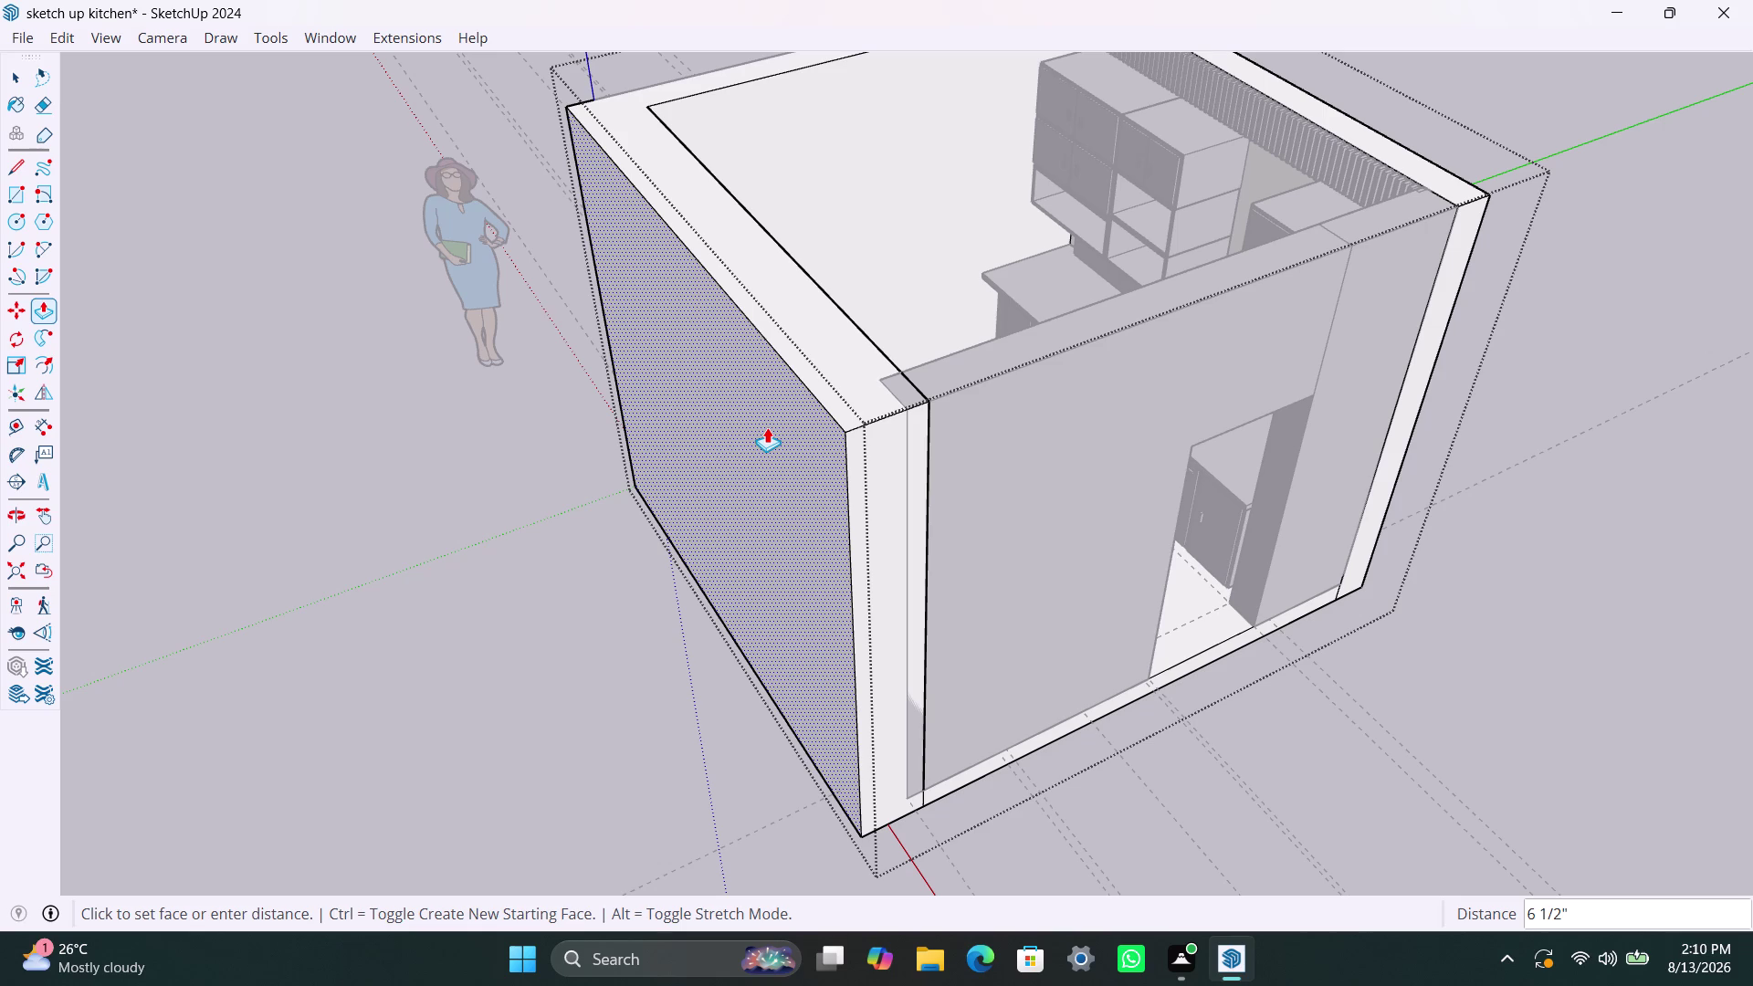
text(70mm)
key(Return)
key(space)
Push the left wall's inner face so it sits flush with the front doorway wall.
scroll(down, 3)
middle_drag(1045, 514, 721, 554)
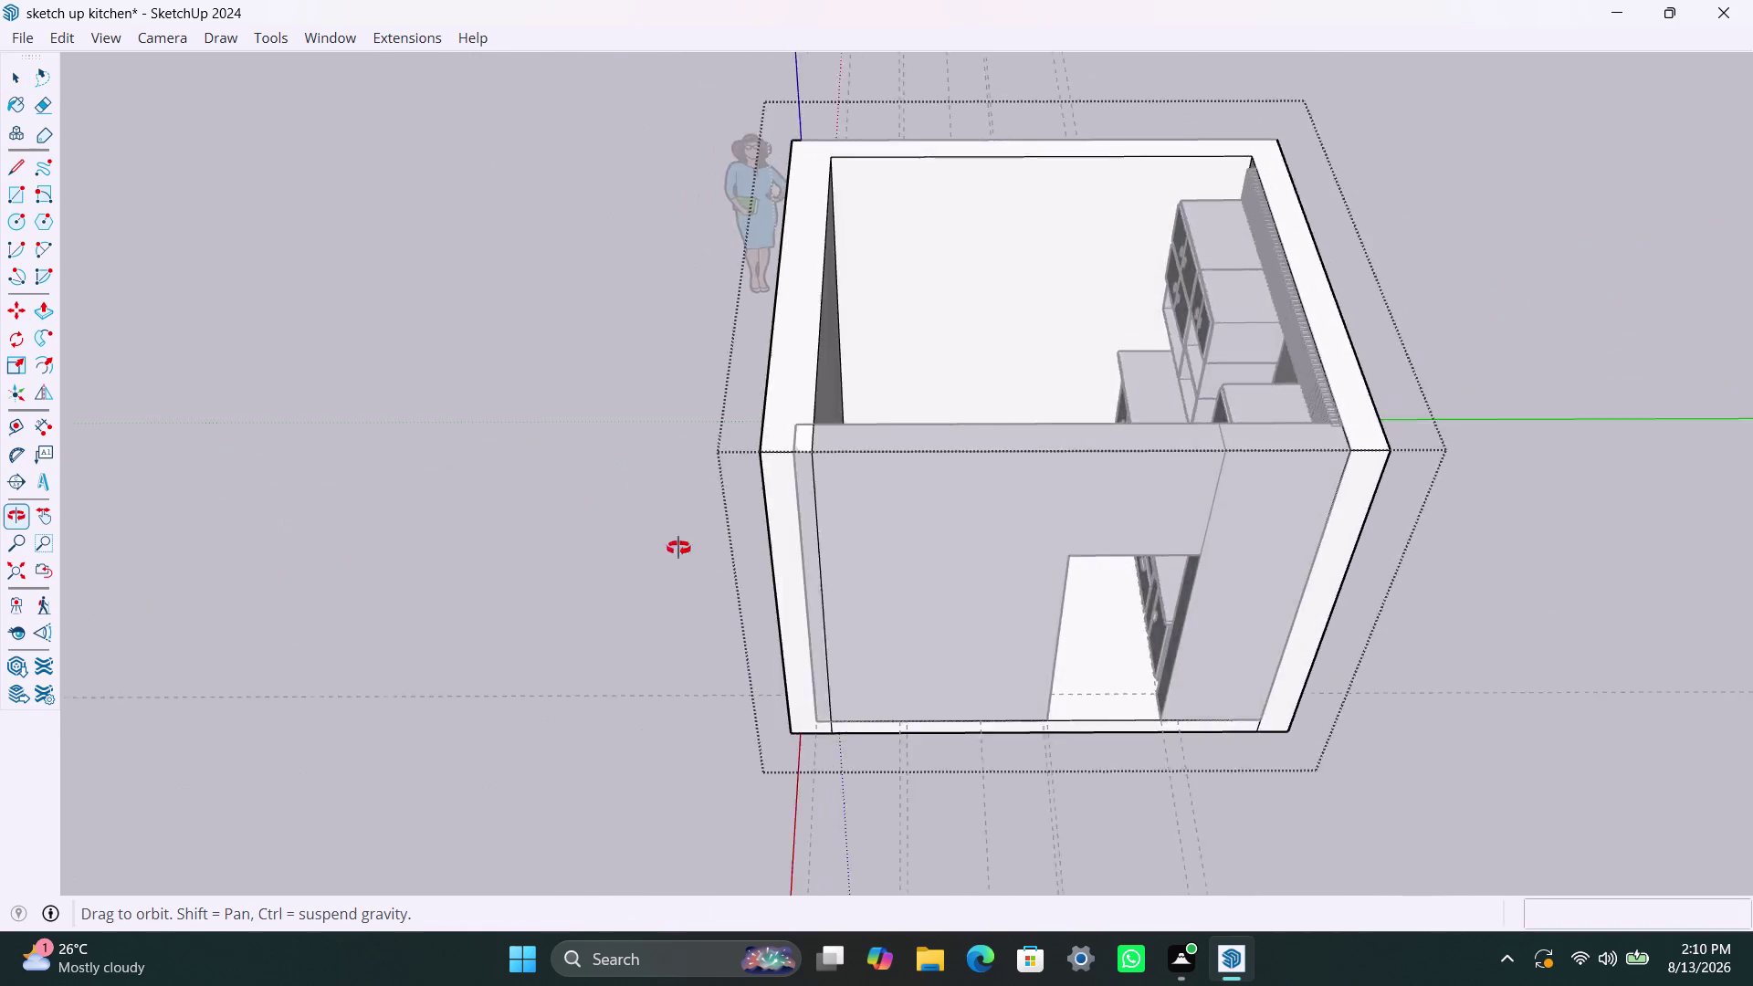
middle_drag(721, 554, 543, 557)
scroll(up, 3)
click(796, 350)
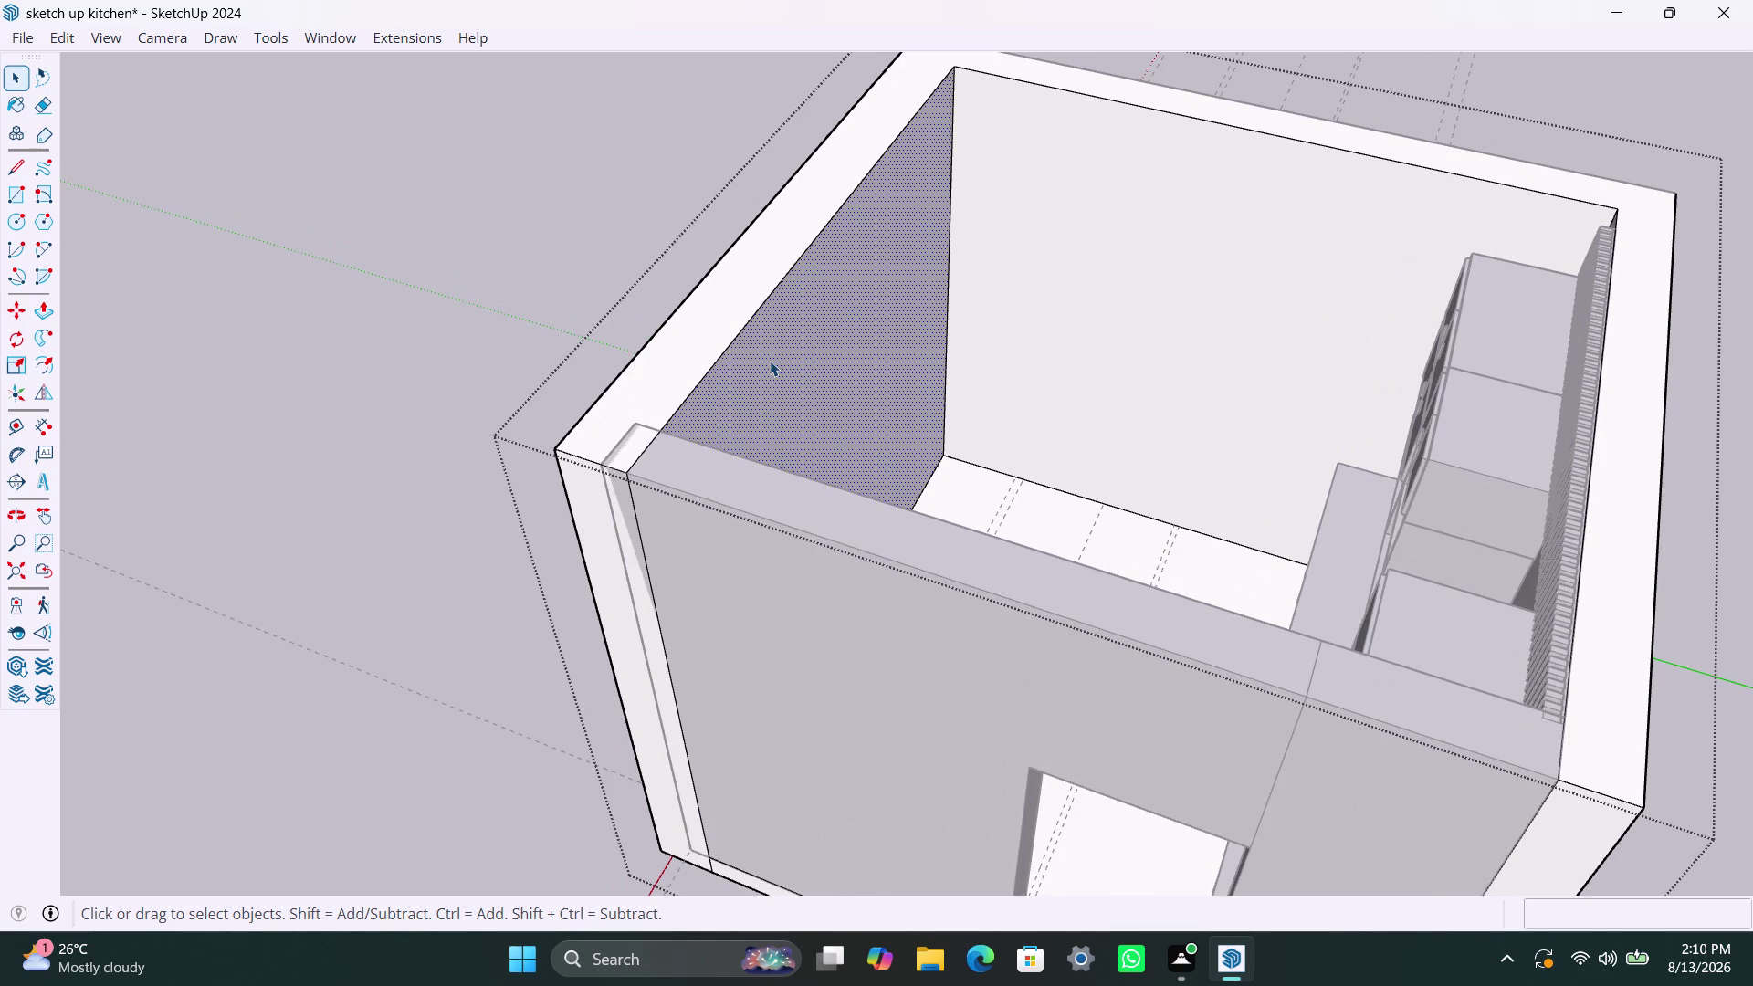
key(p)
click(769, 360)
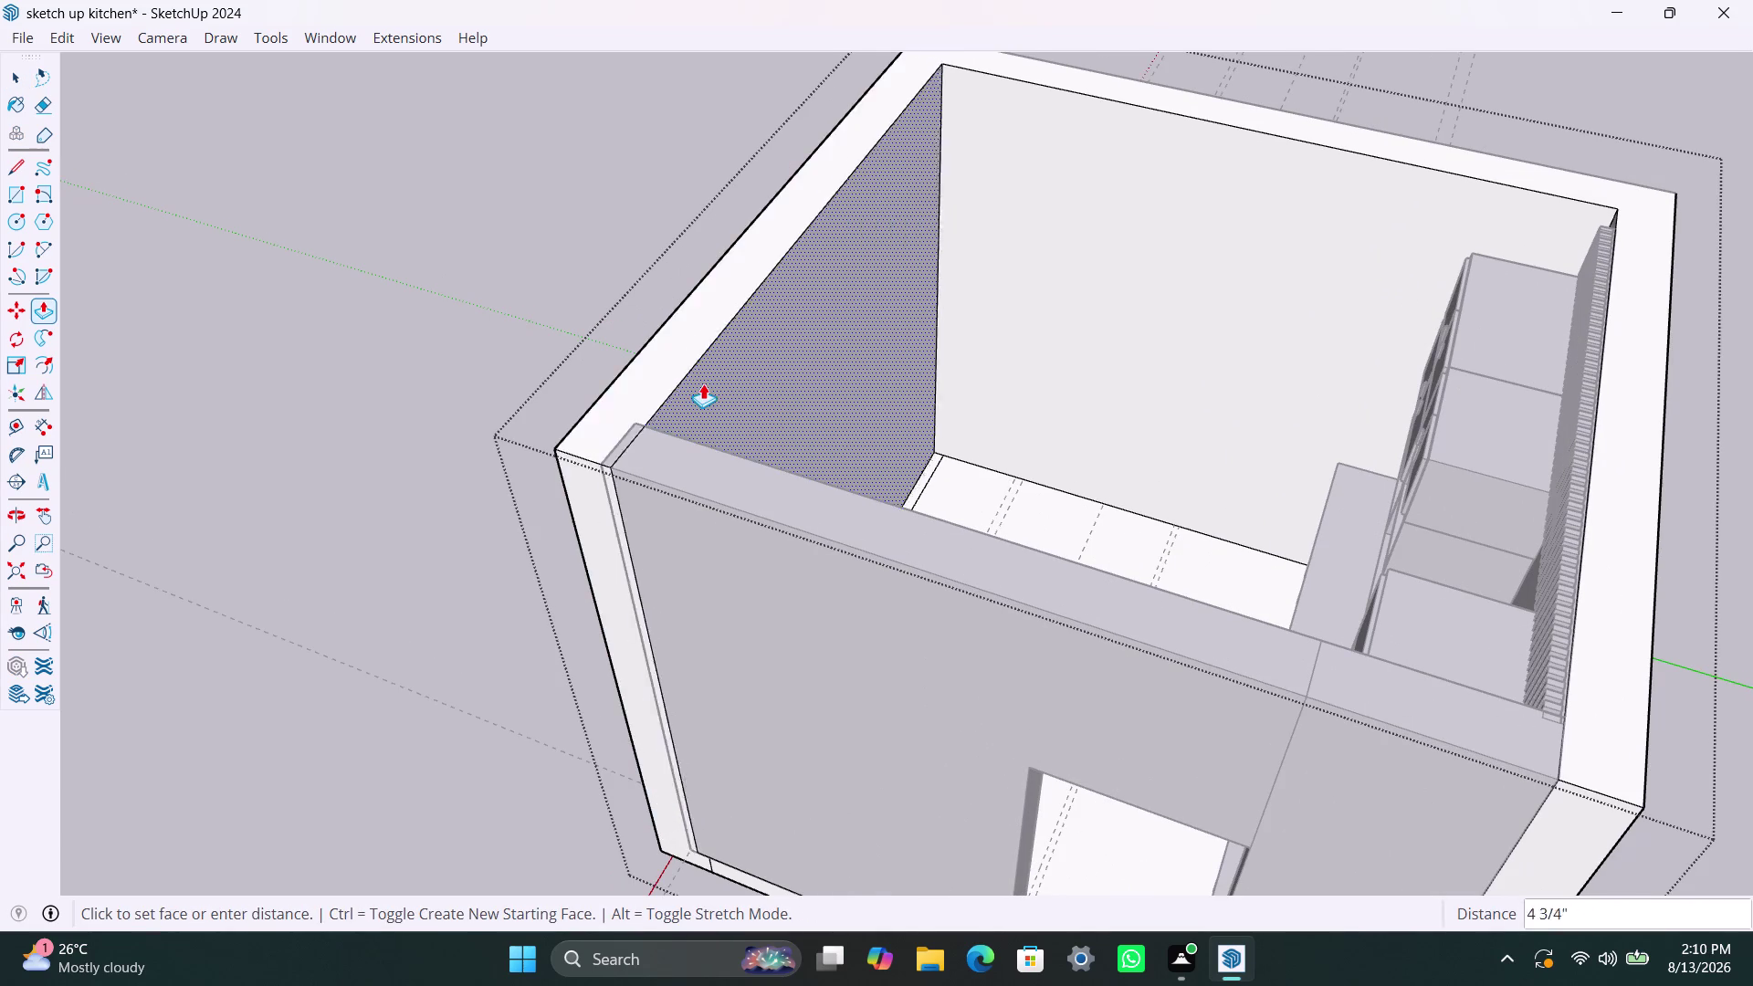
click(635, 426)
key(space)
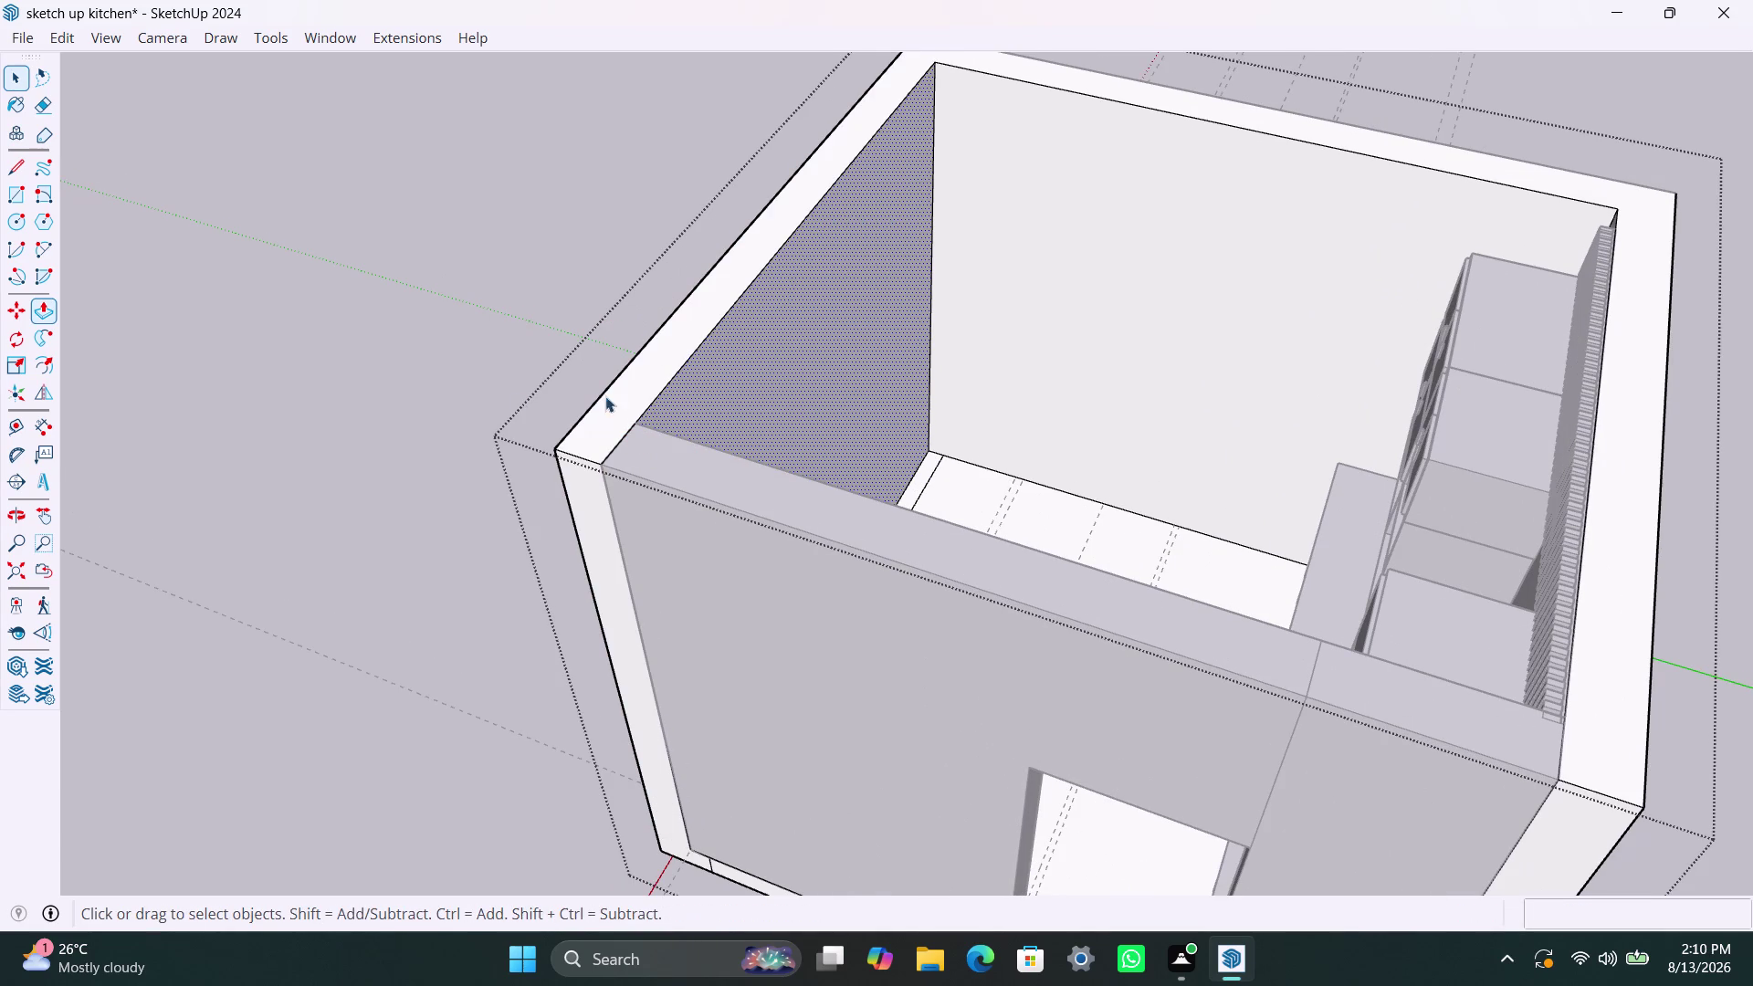
click(395, 347)
scroll(down, 3)
scroll(down, 3)
middle_drag(319, 549, 541, 741)
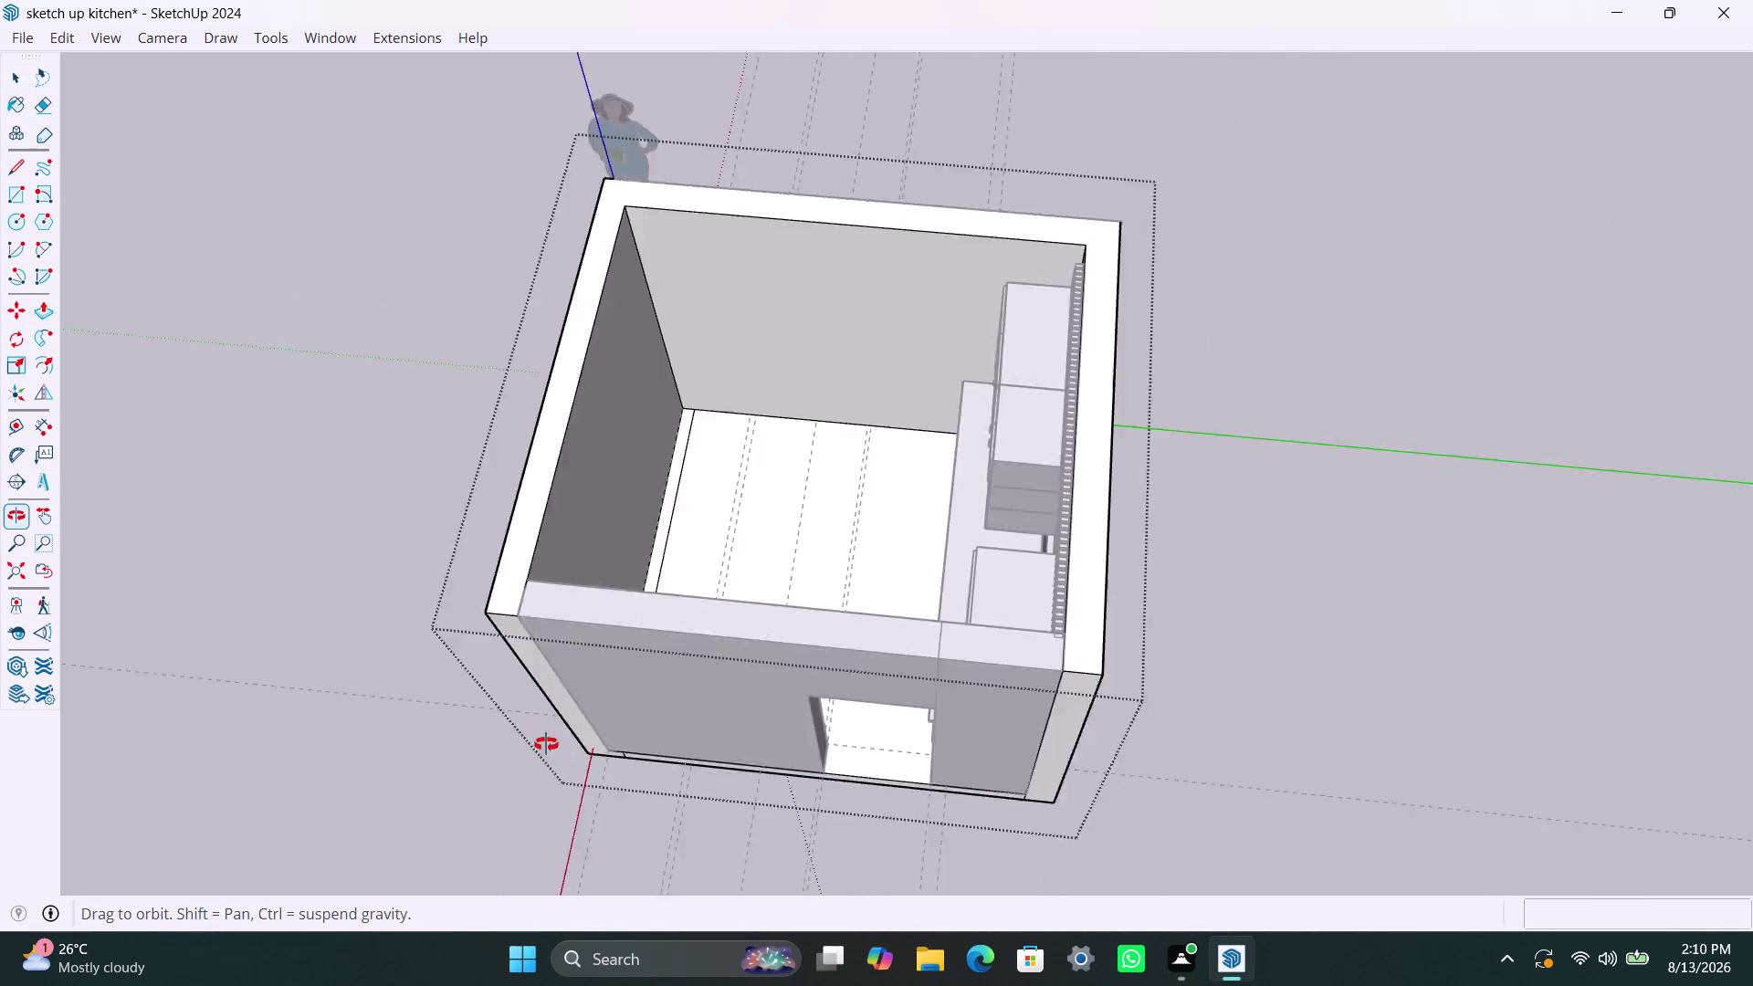
middle_drag(542, 741, 546, 744)
scroll(up, 3)
click(672, 513)
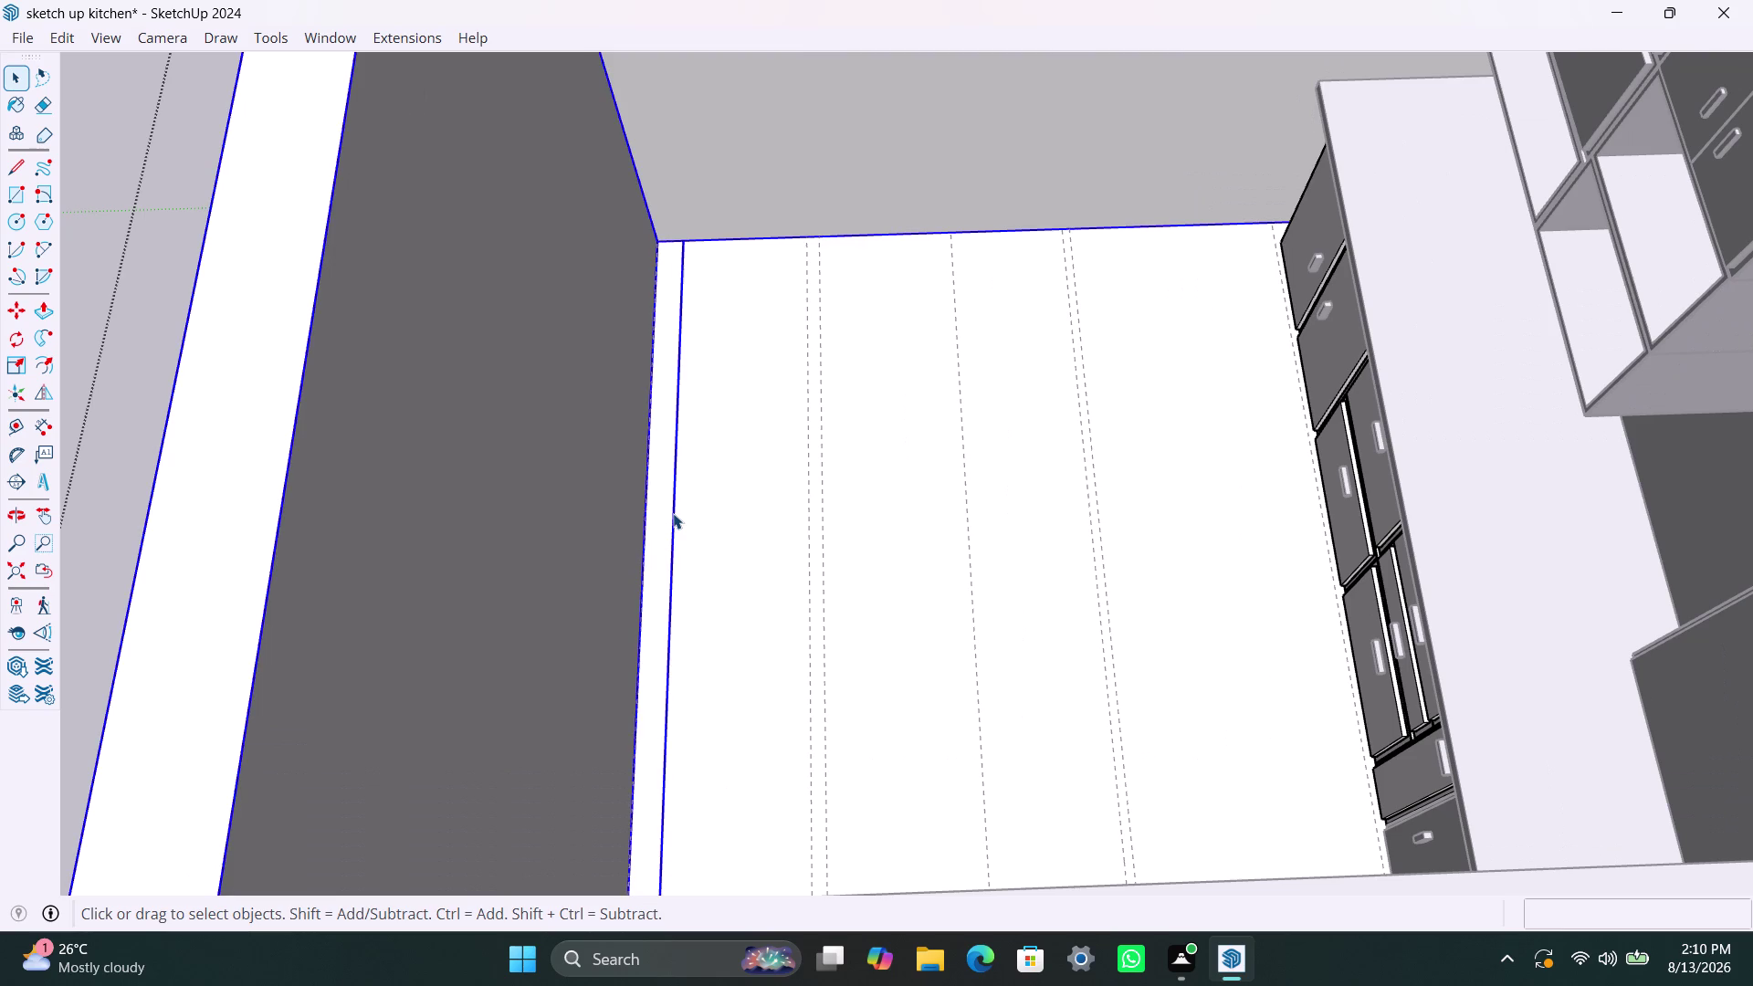
key(Delete)
key(ctrl+z)
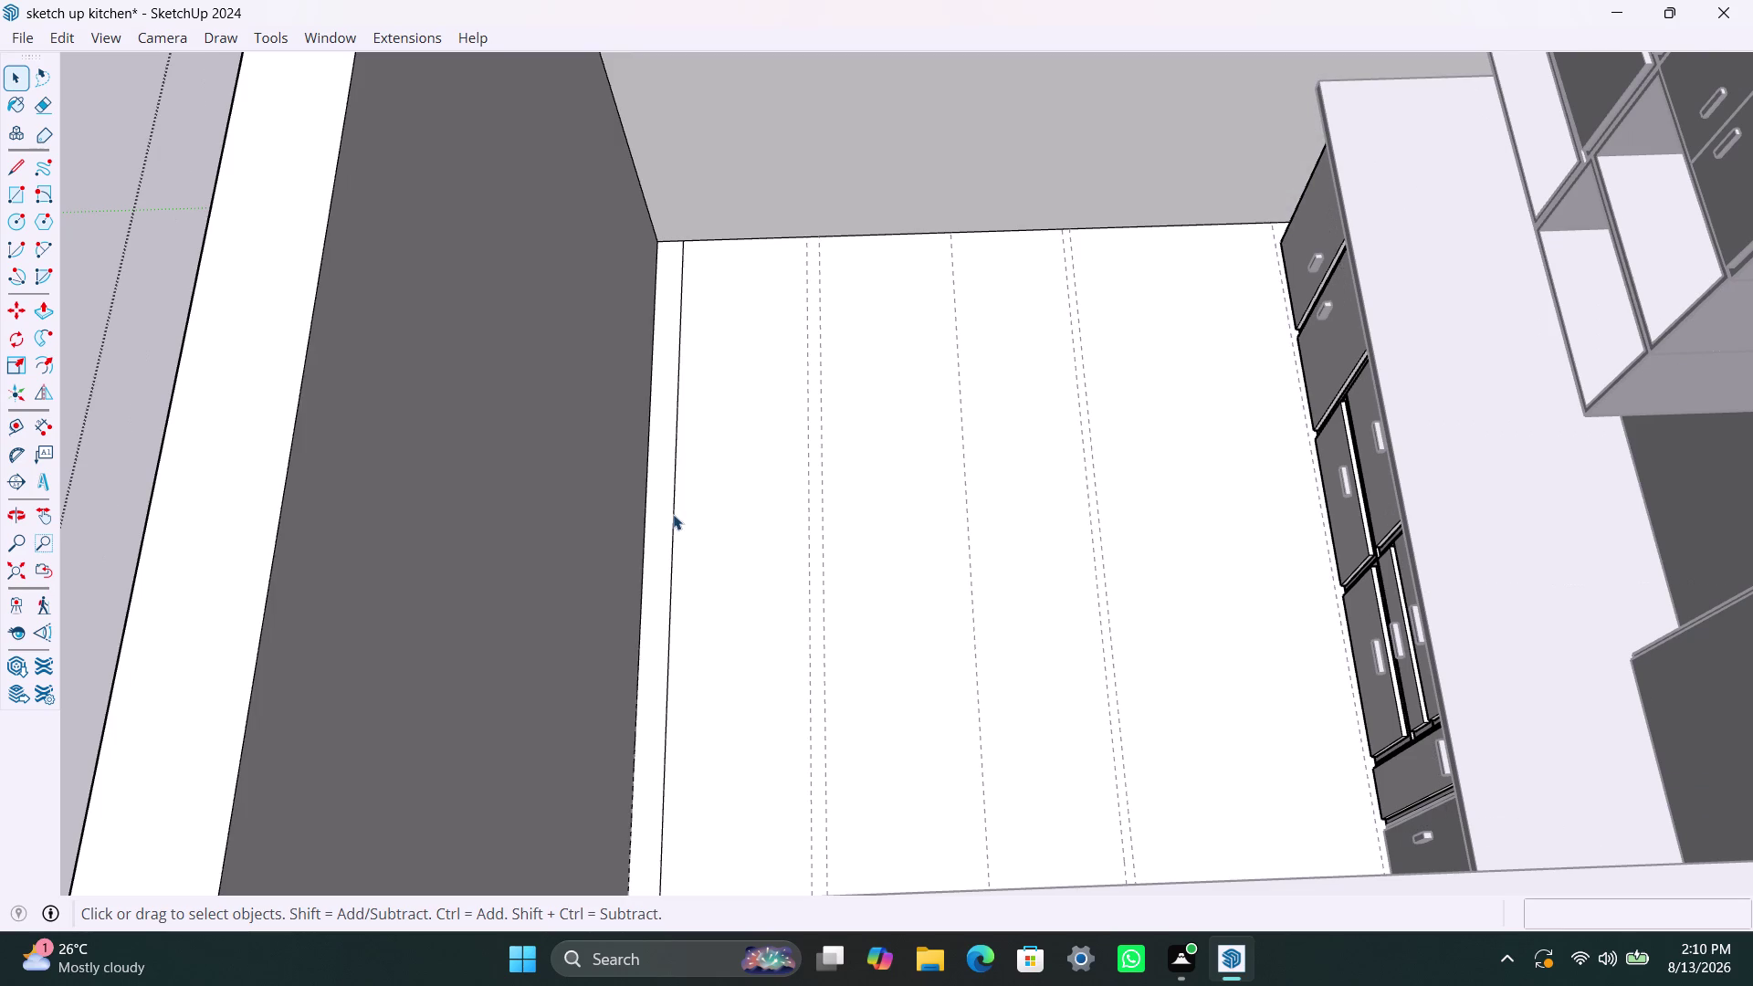
click(673, 514)
double_click(673, 514)
click(673, 514)
triple_click(672, 514)
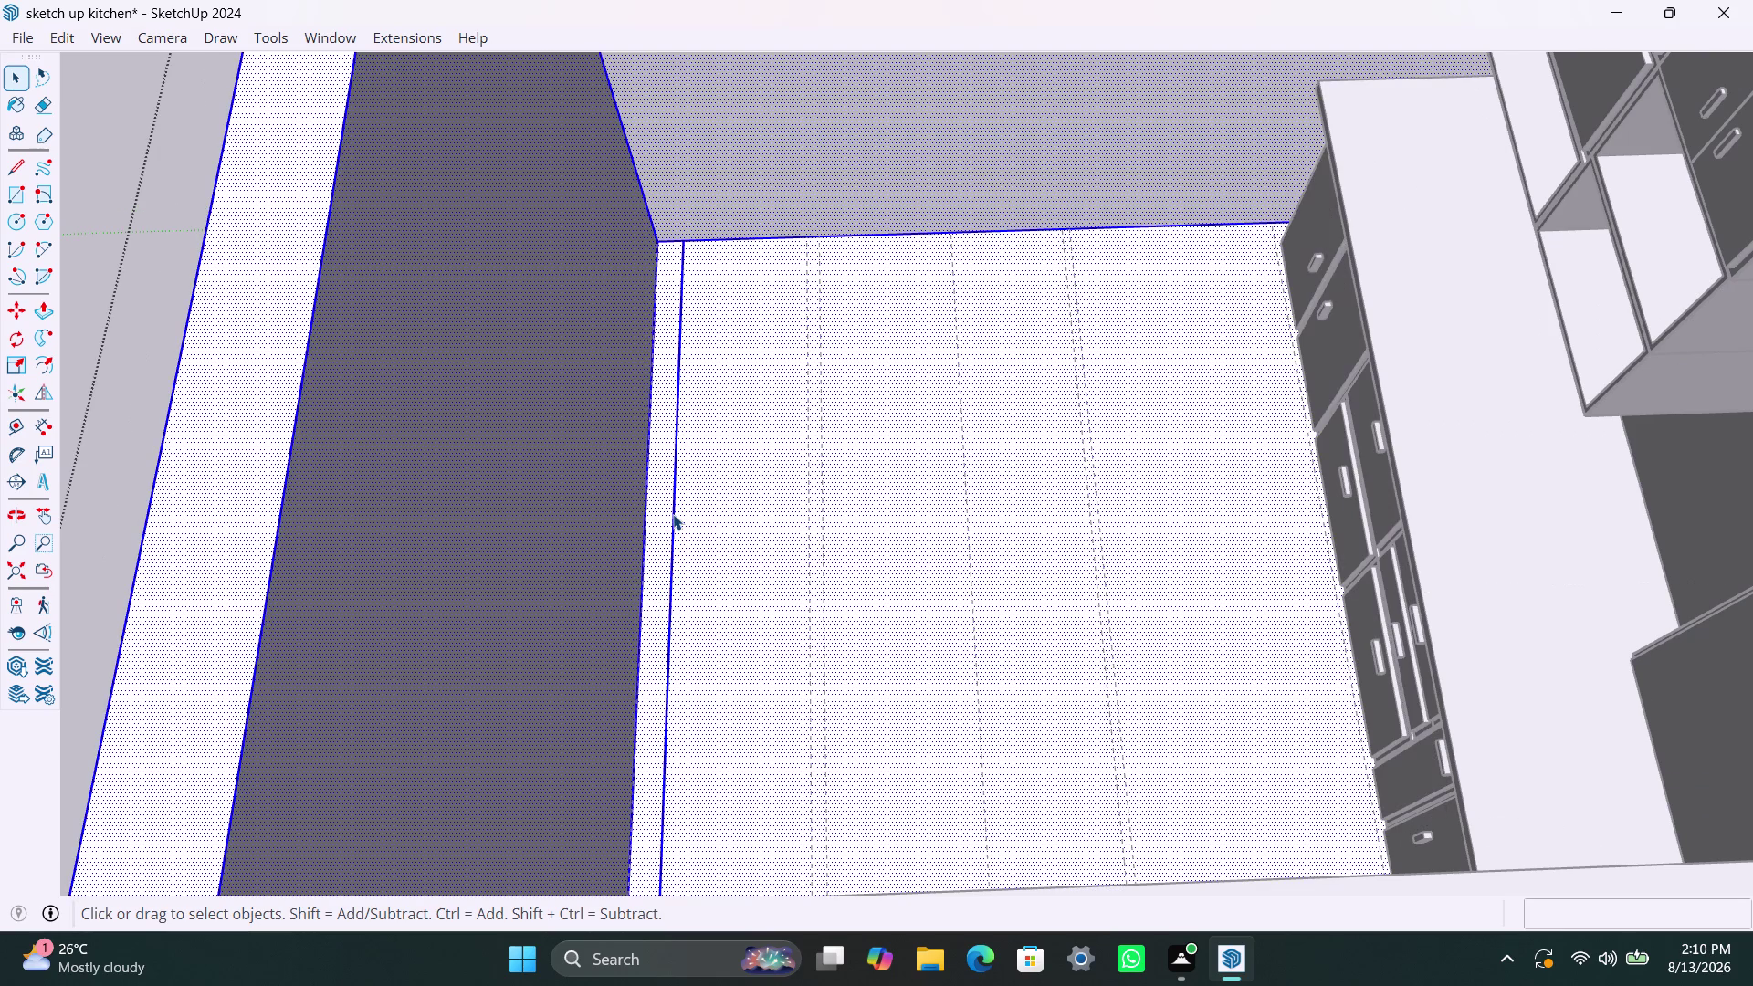
click(678, 513)
click(710, 506)
click(674, 525)
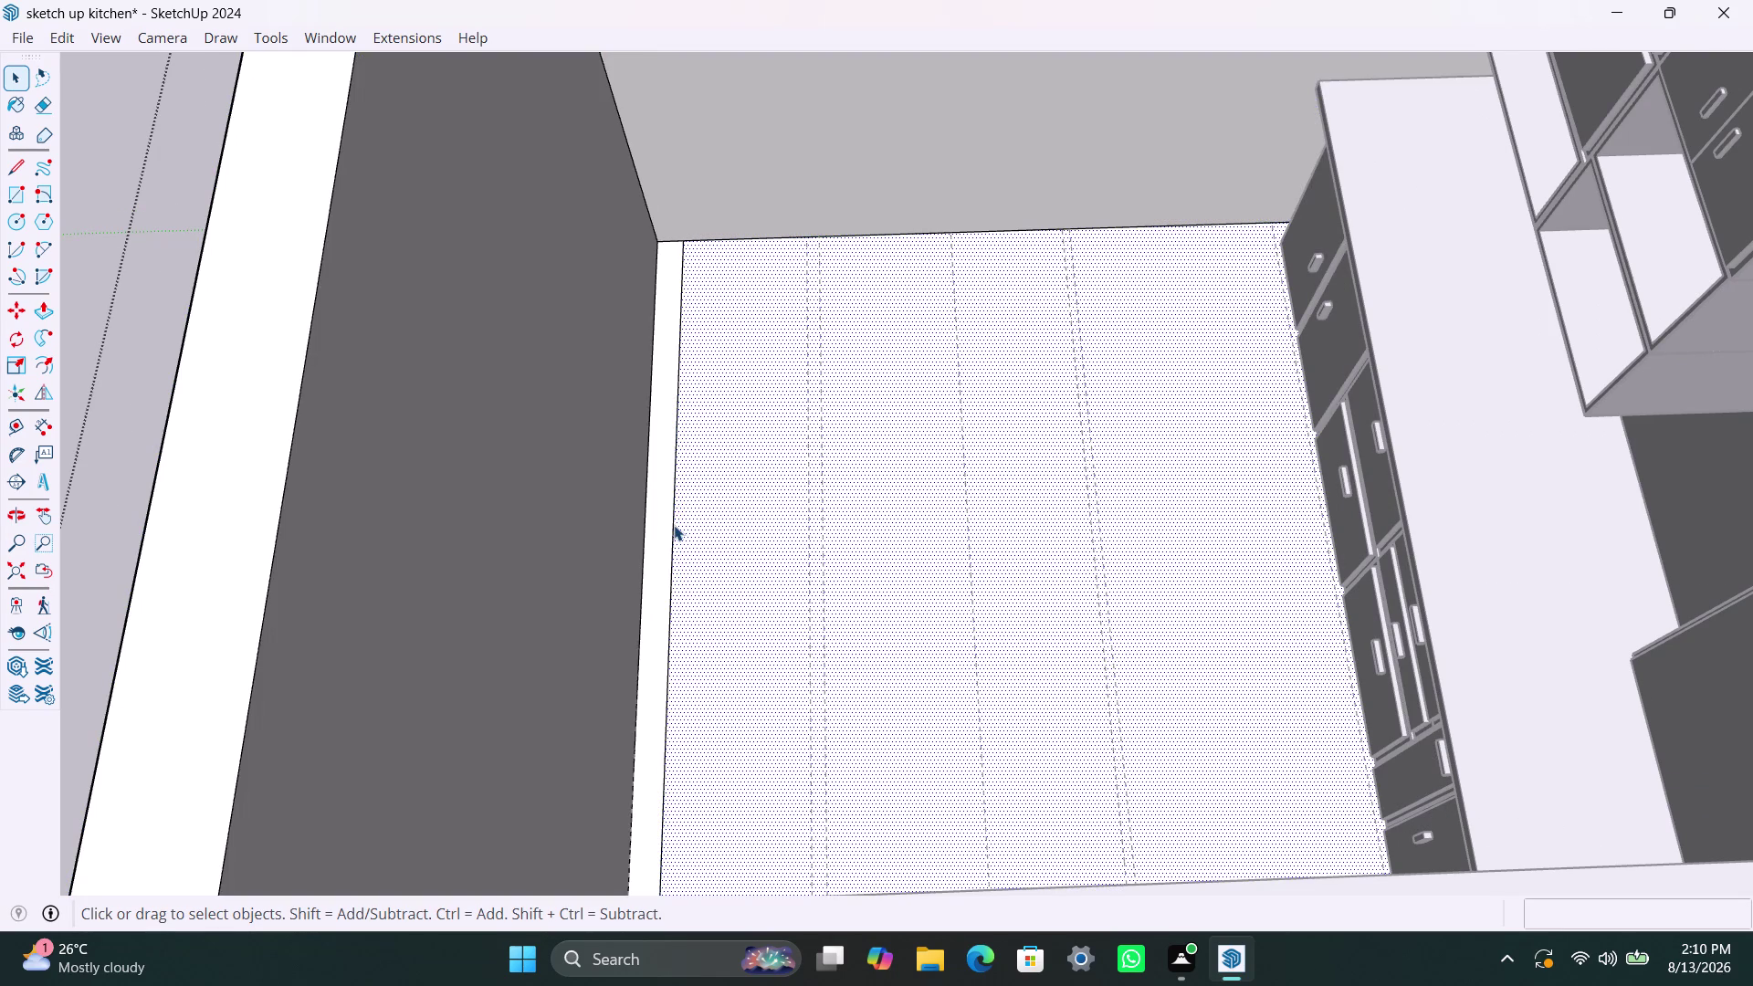
key(Delete)
scroll(down, 3)
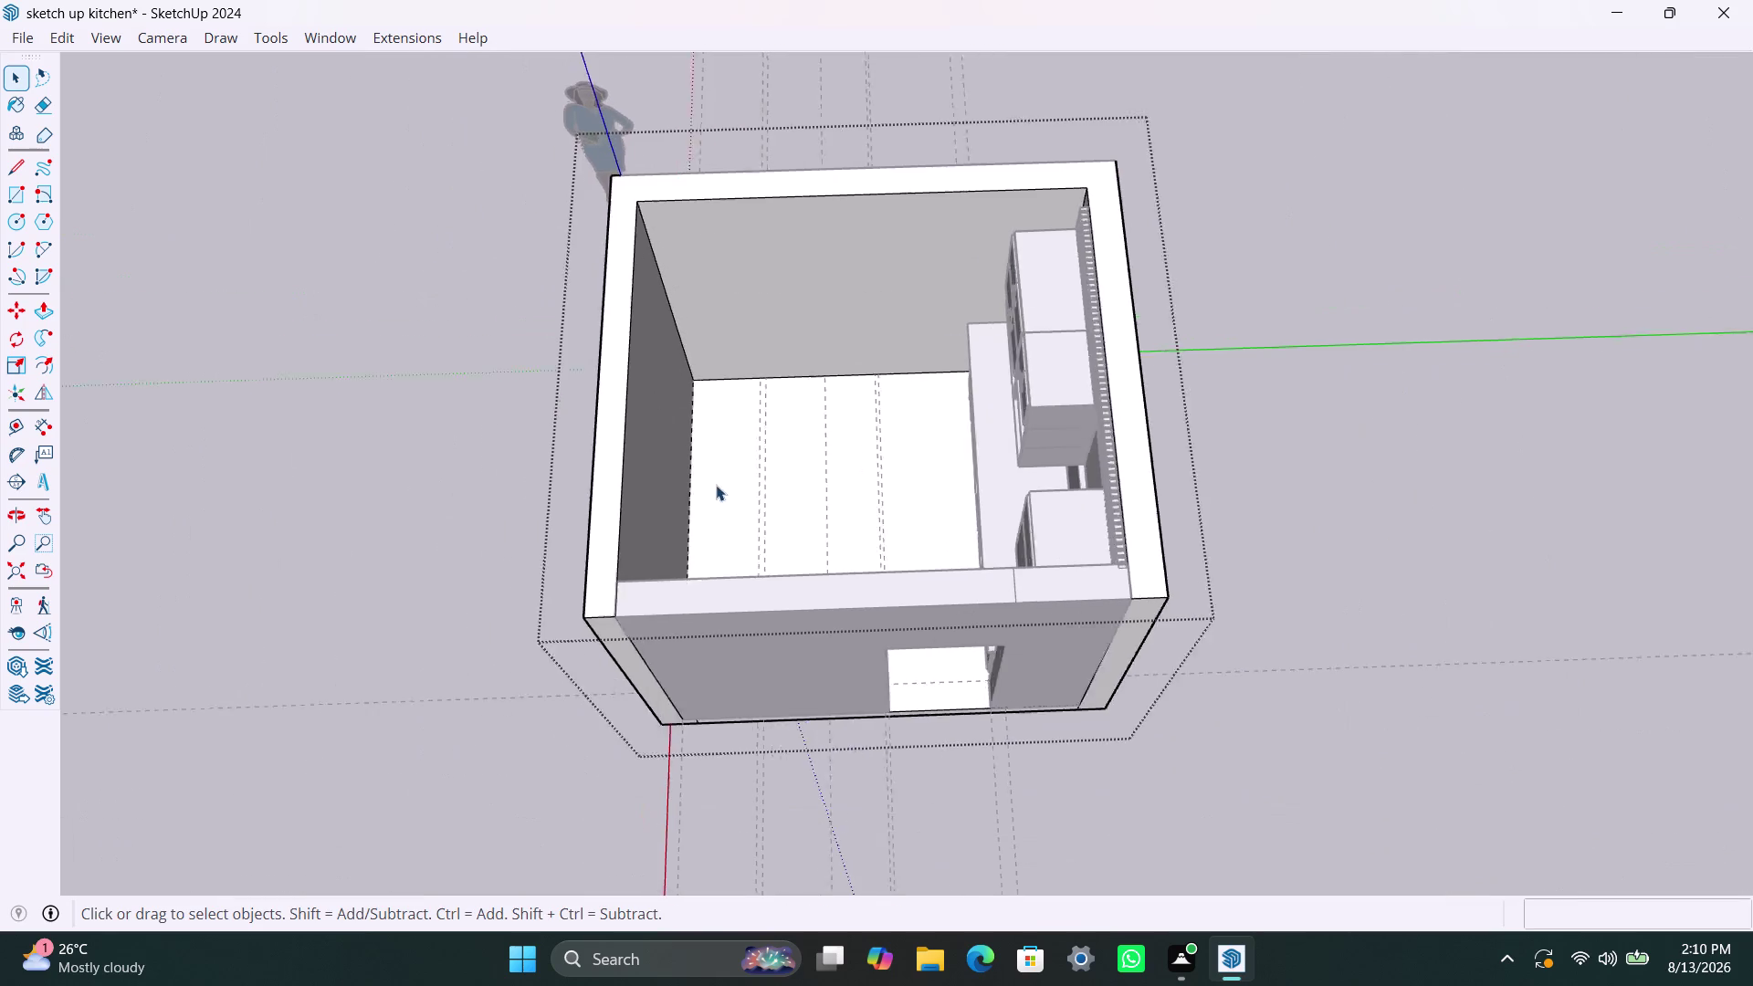
middle_drag(677, 526, 837, 567)
click(1158, 406)
click(784, 87)
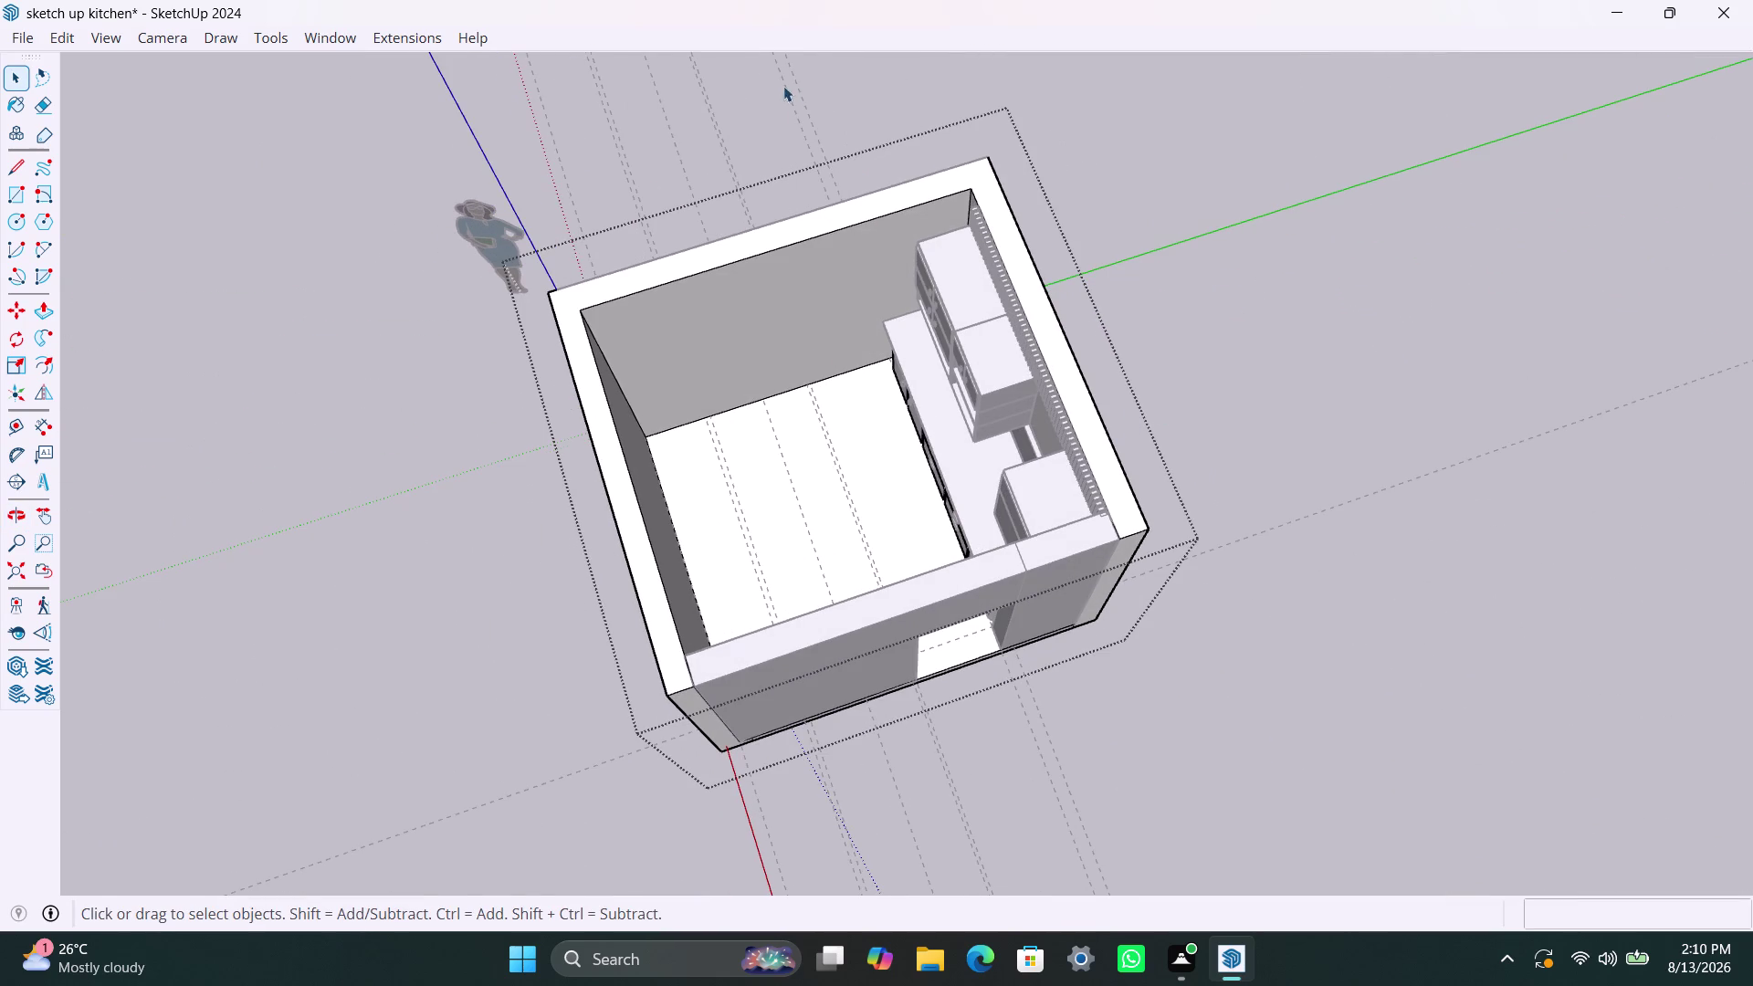
click(720, 135)
scroll(down, 3)
middle_drag(408, 532, 642, 576)
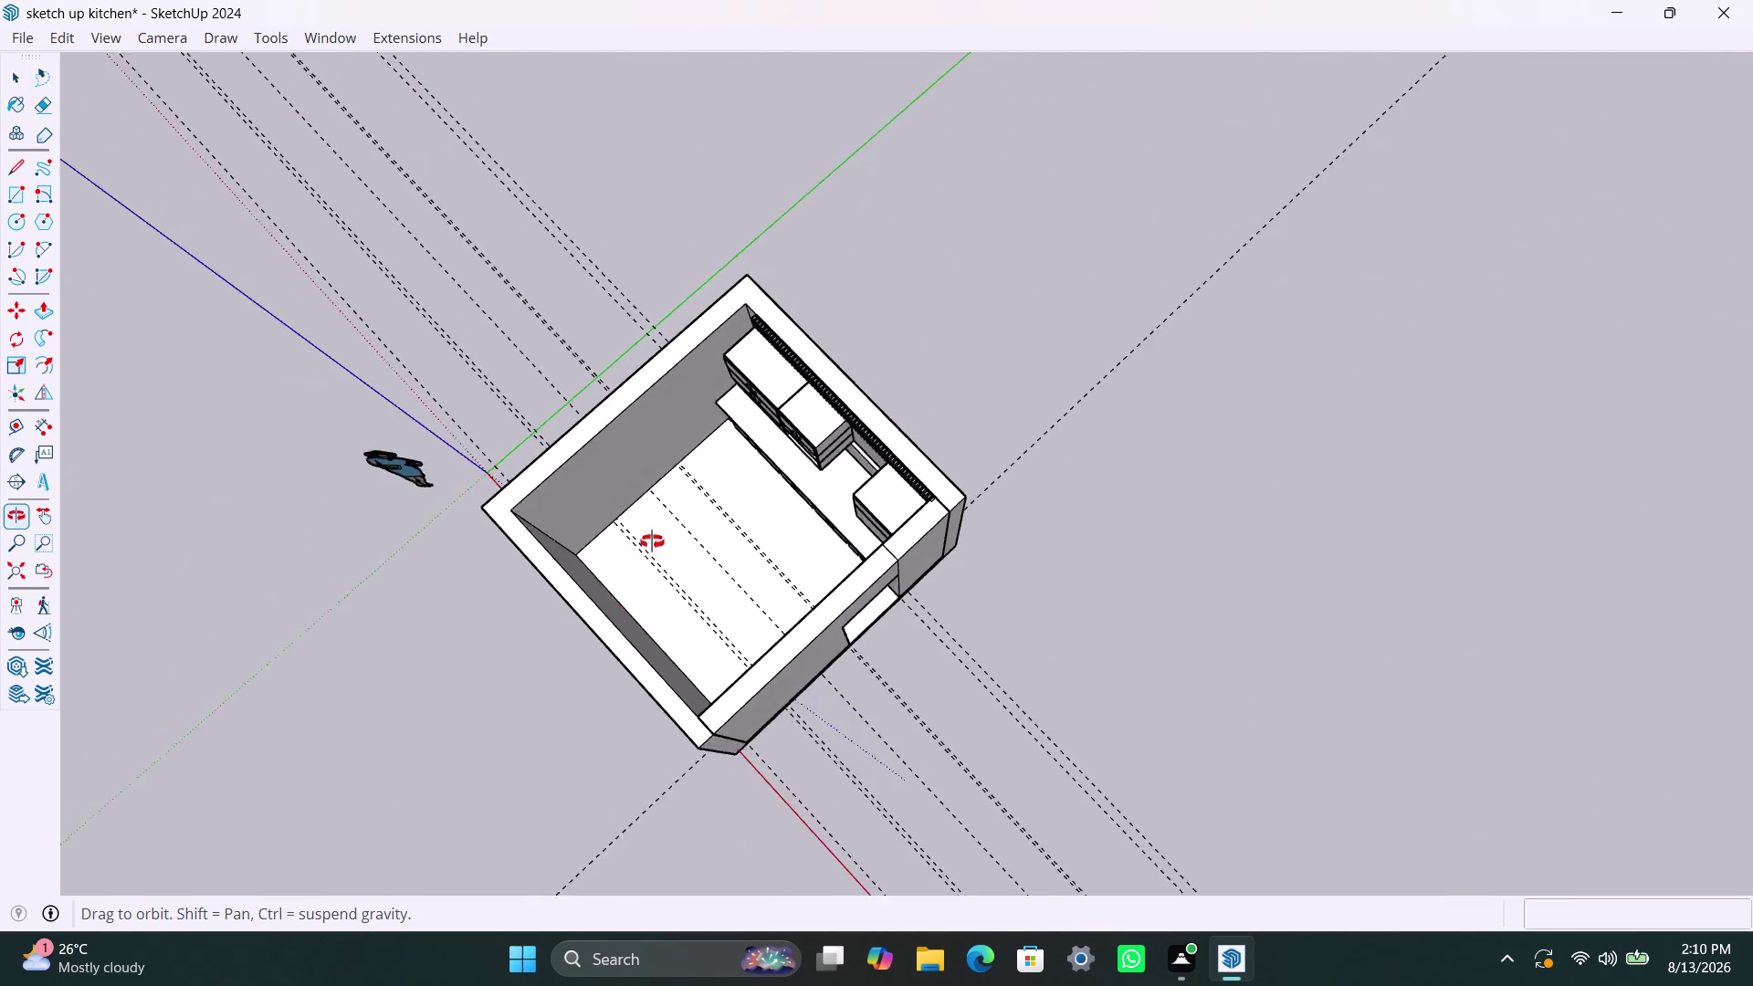
middle_drag(642, 575, 438, 299)
scroll(up, 3)
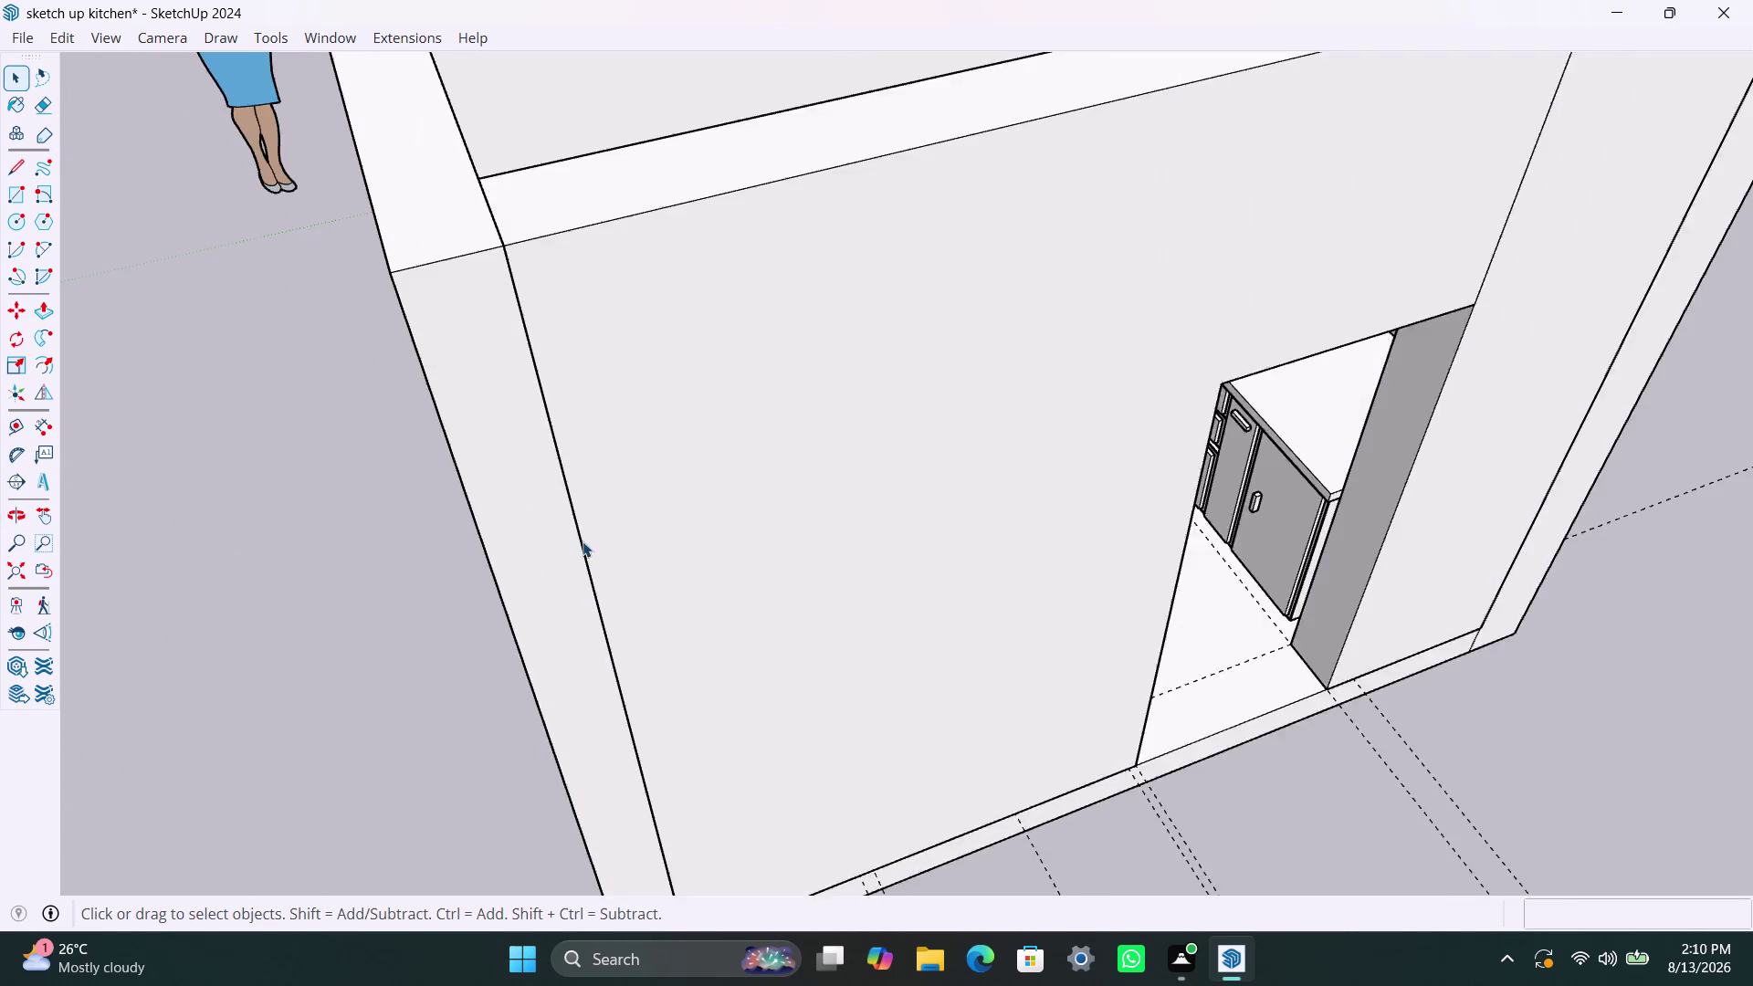
scroll(up, 3)
scroll(down, 3)
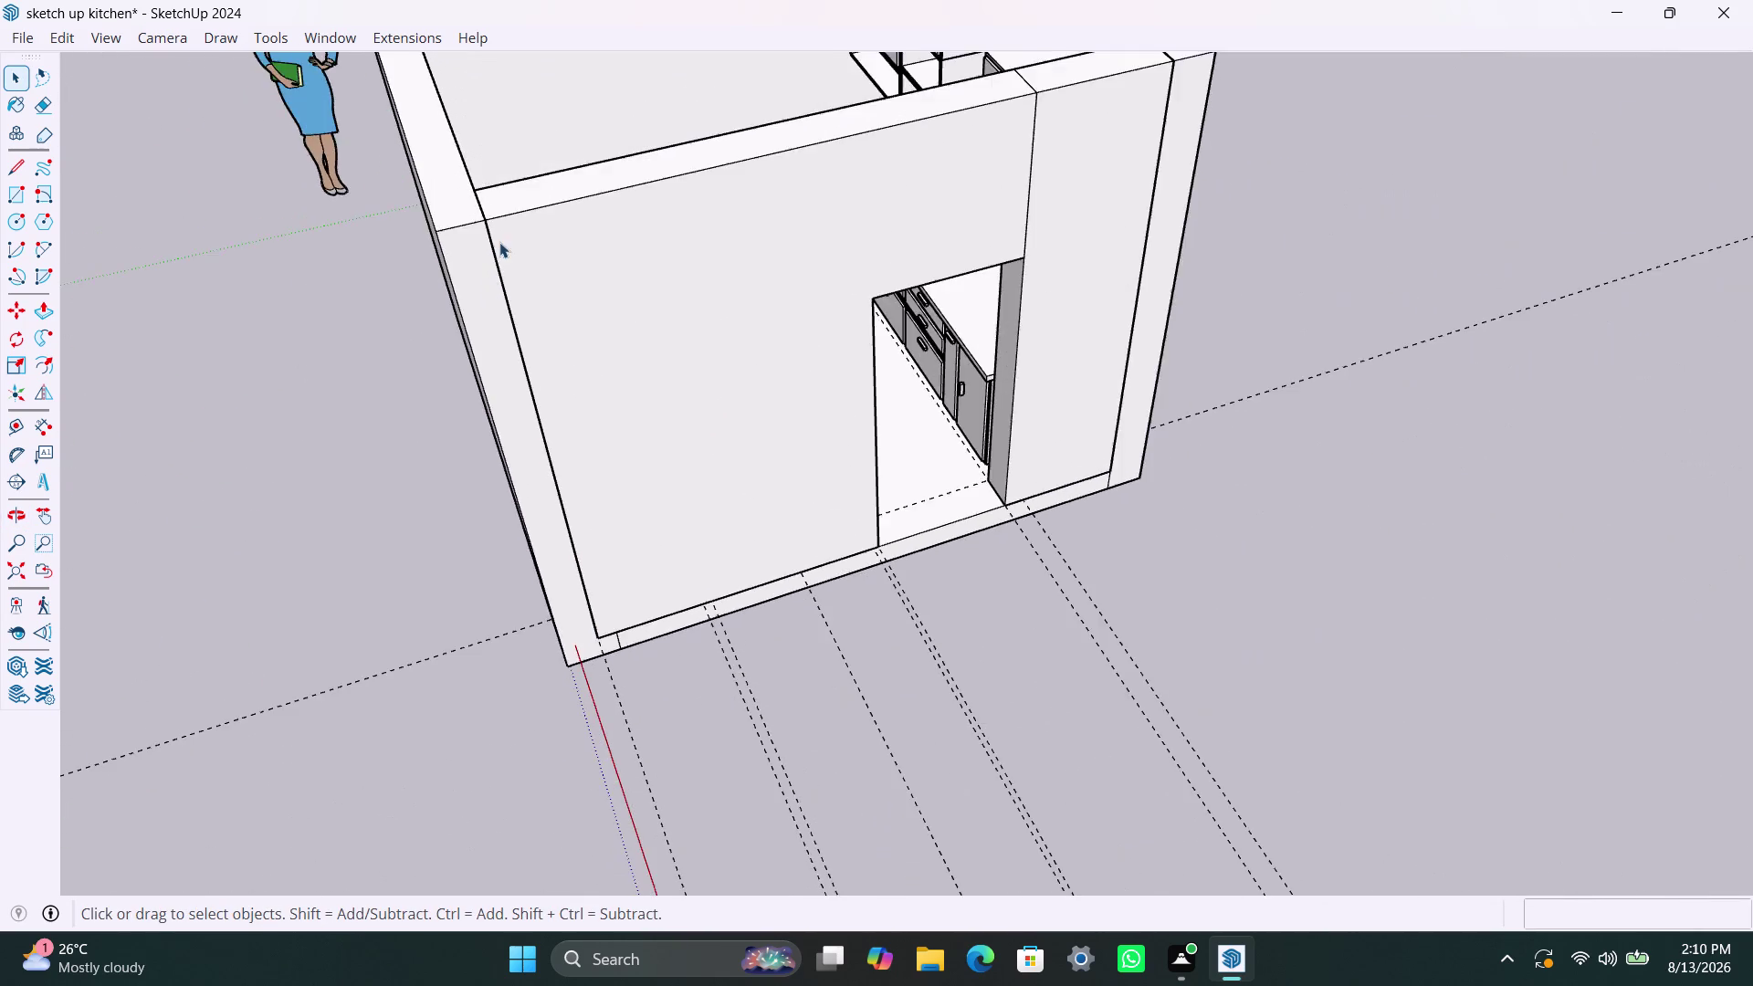
scroll(down, 3)
click(1001, 225)
scroll(down, 3)
middle_drag(439, 389, 837, 507)
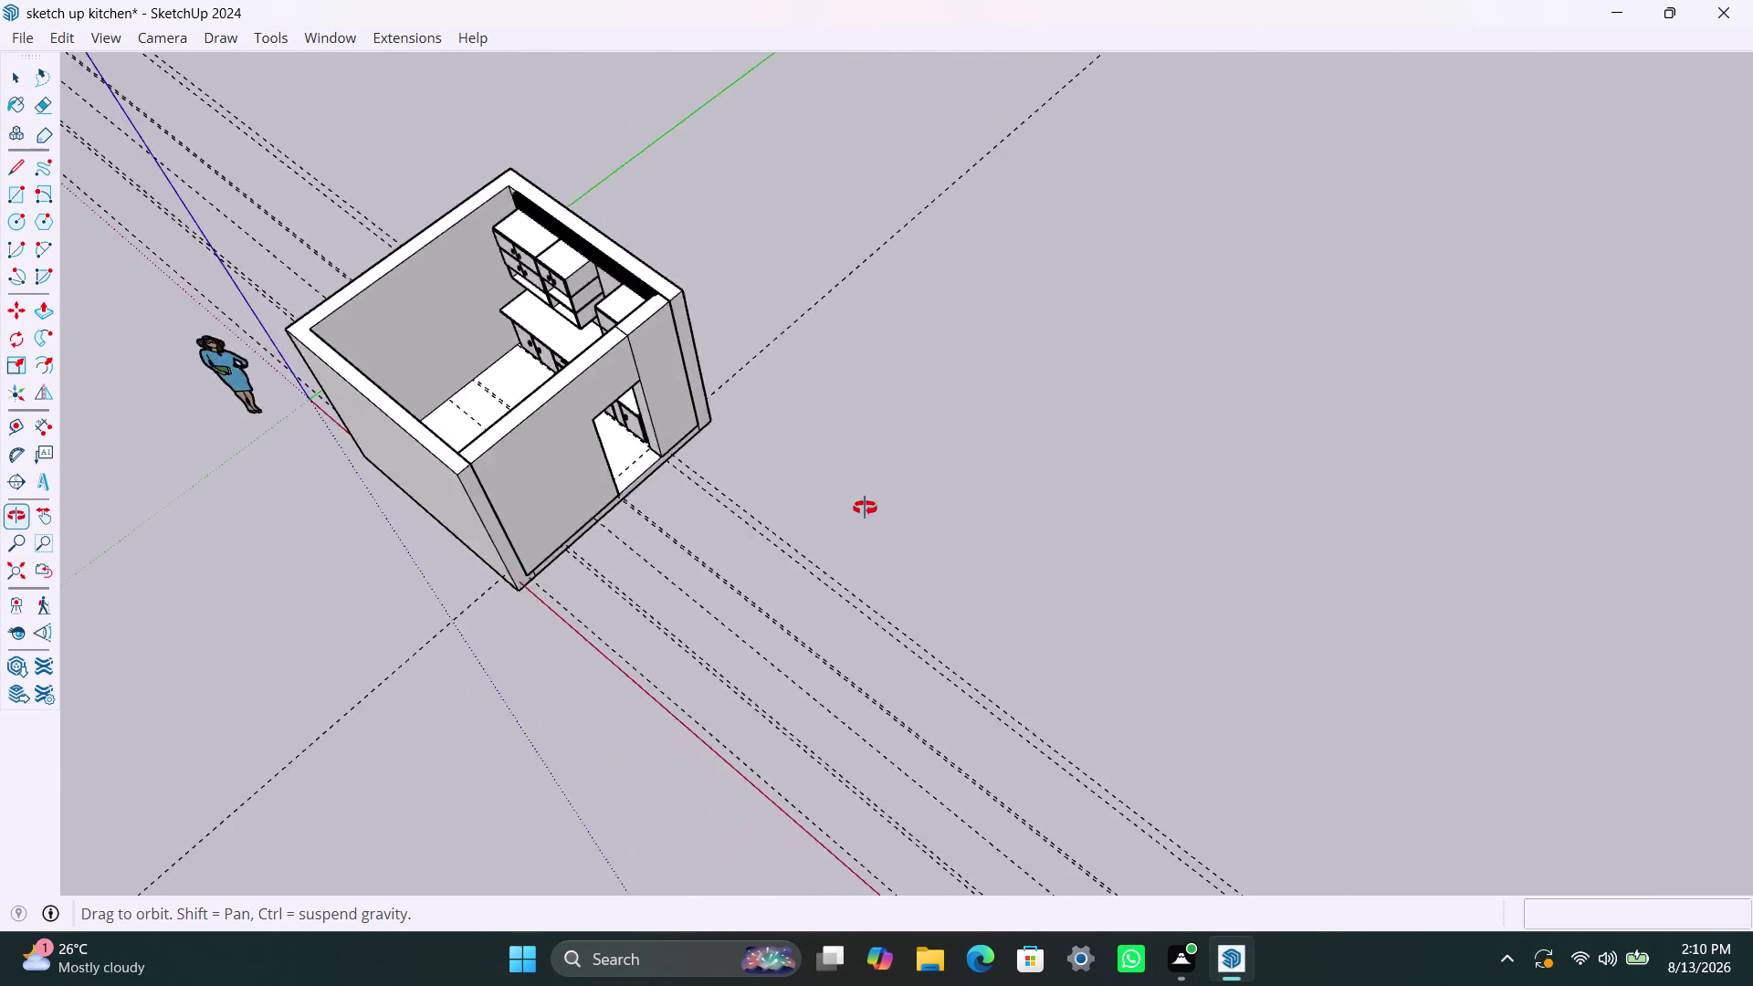
middle_drag(837, 508, 1745, 588)
scroll(up, 3)
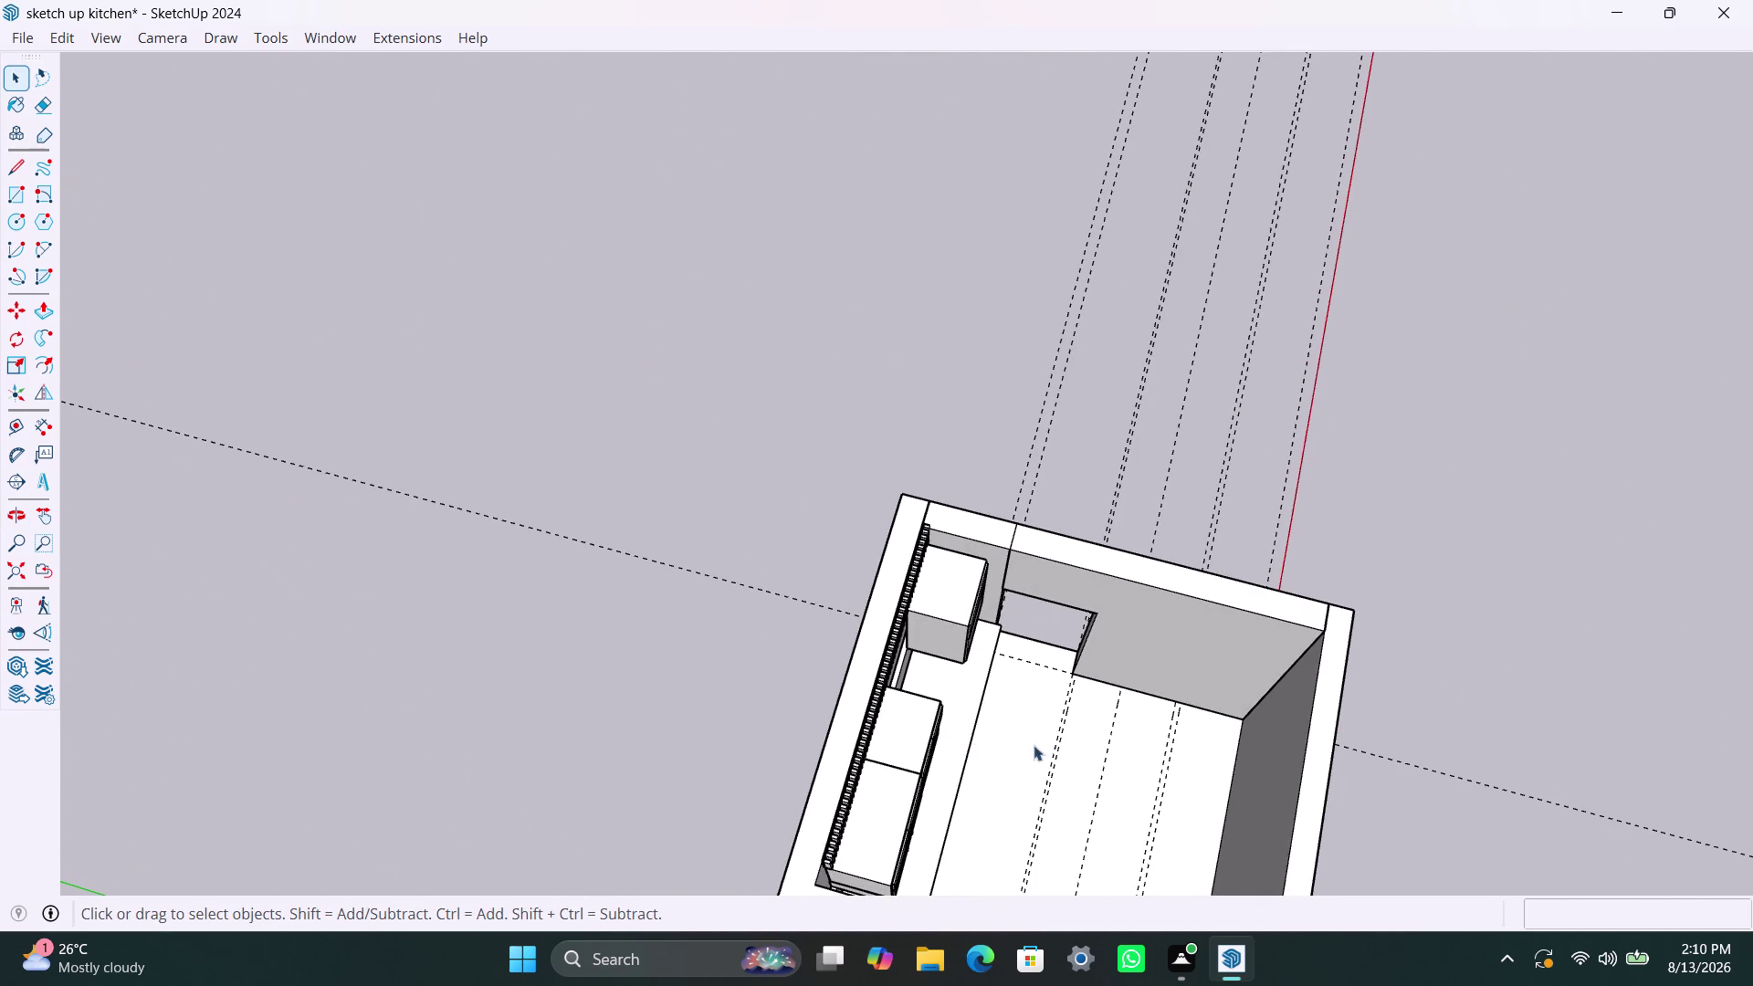
scroll(up, 3)
middle_drag(1121, 684, 1206, 386)
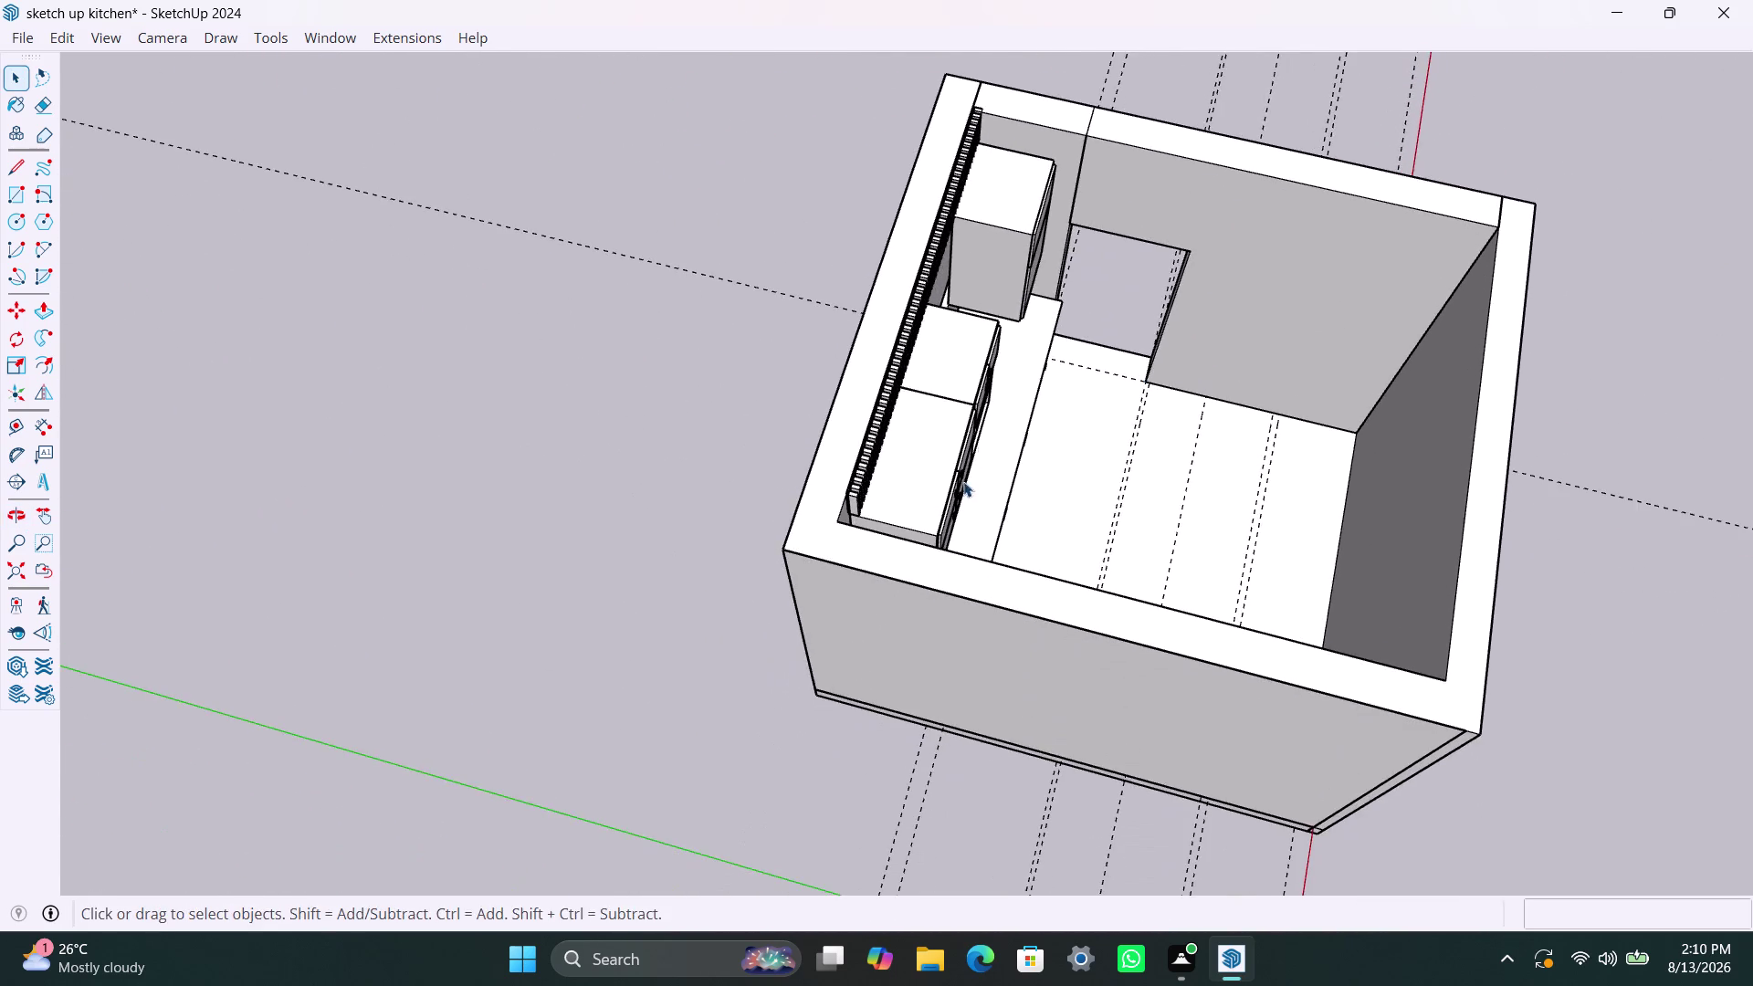
middle_drag(967, 490, 1069, 537)
scroll(up, 3)
middle_drag(1040, 121, 967, 131)
click(1280, 151)
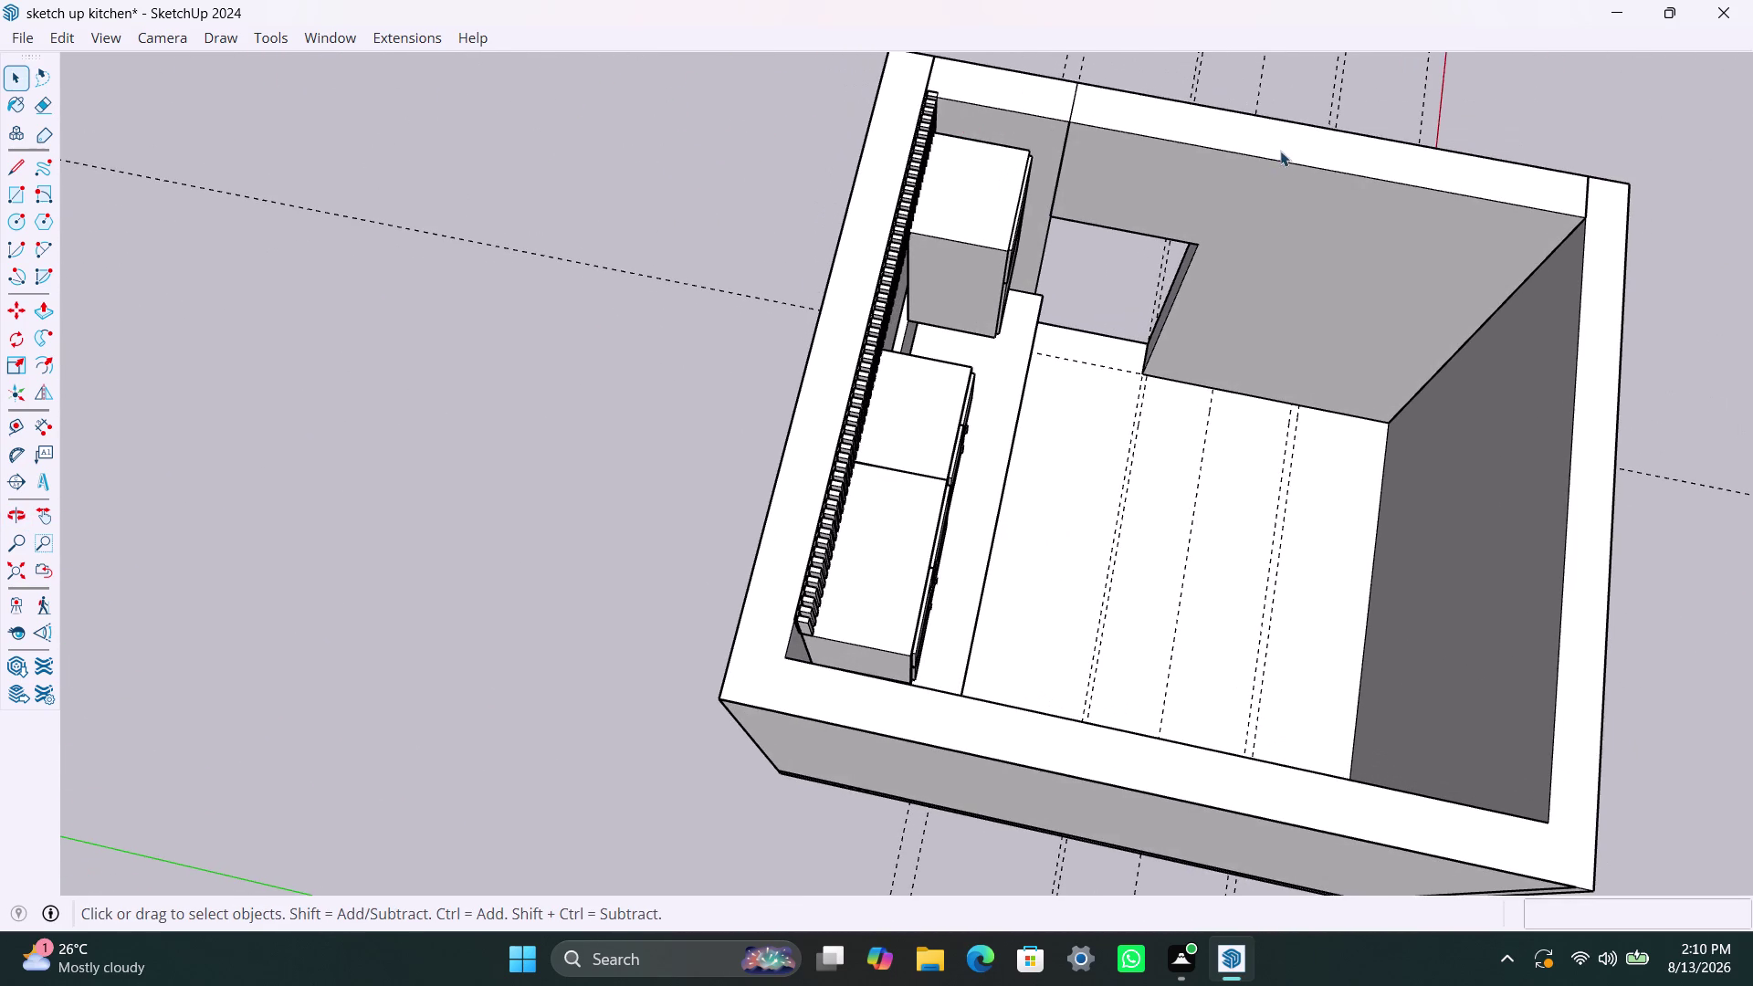
click(1600, 290)
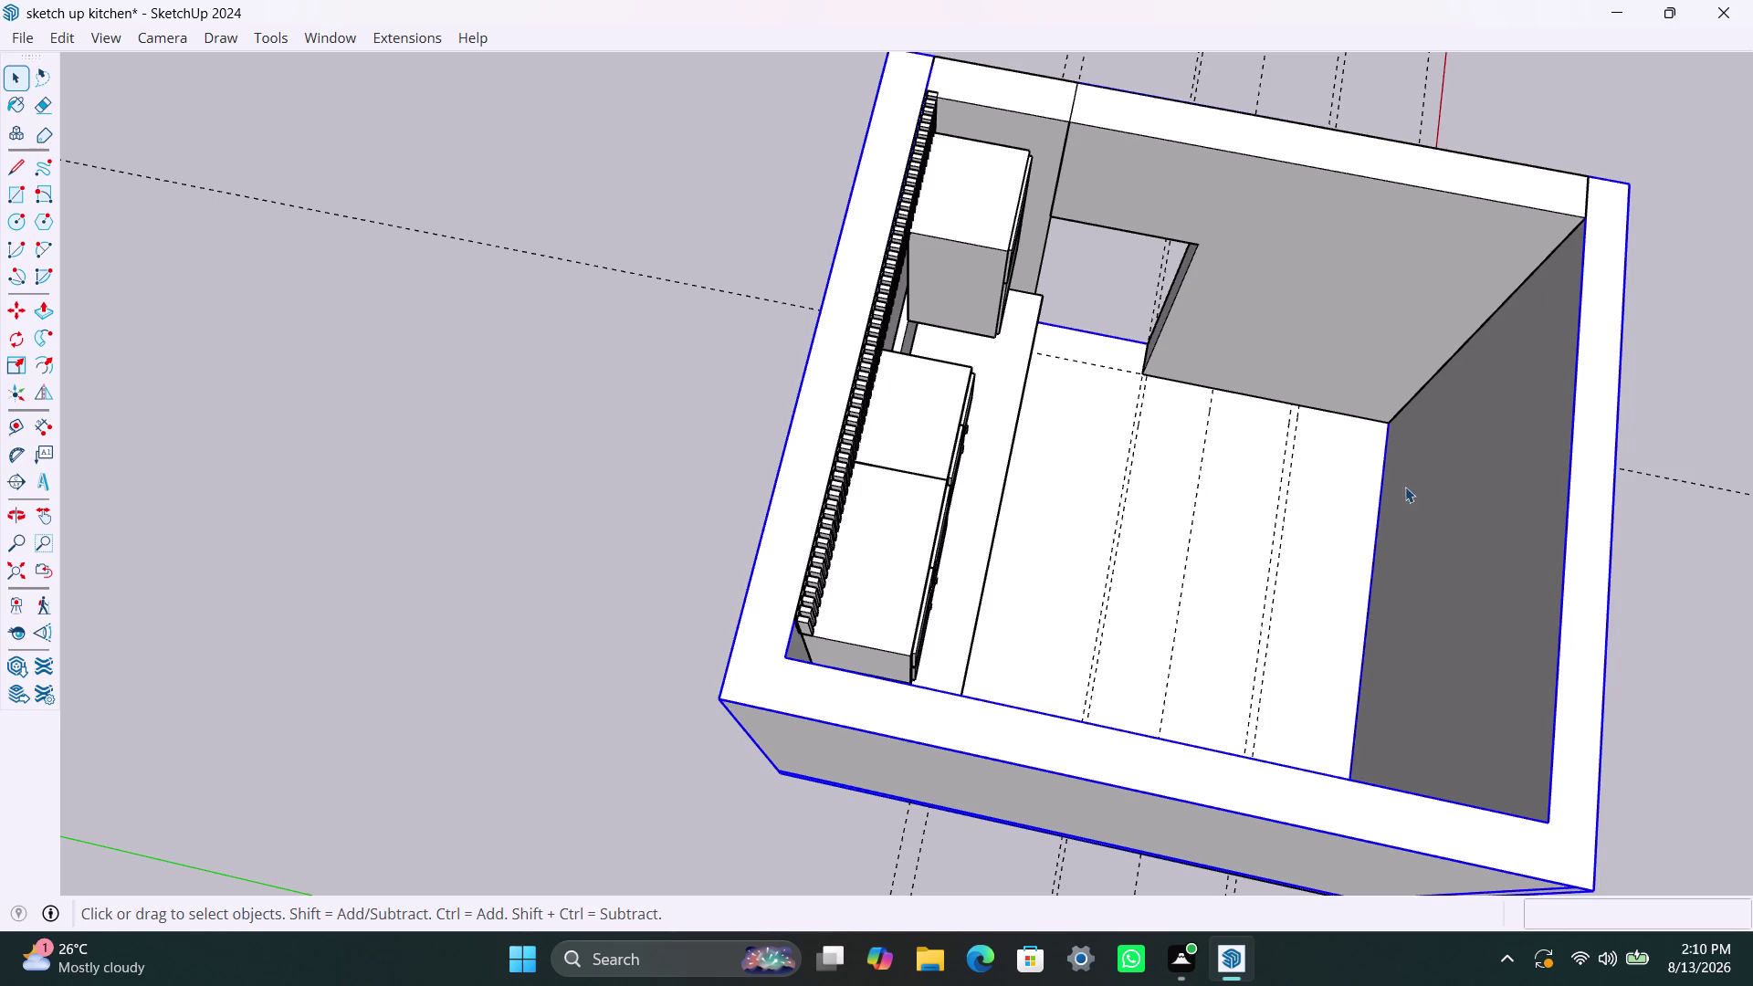
click(1268, 162)
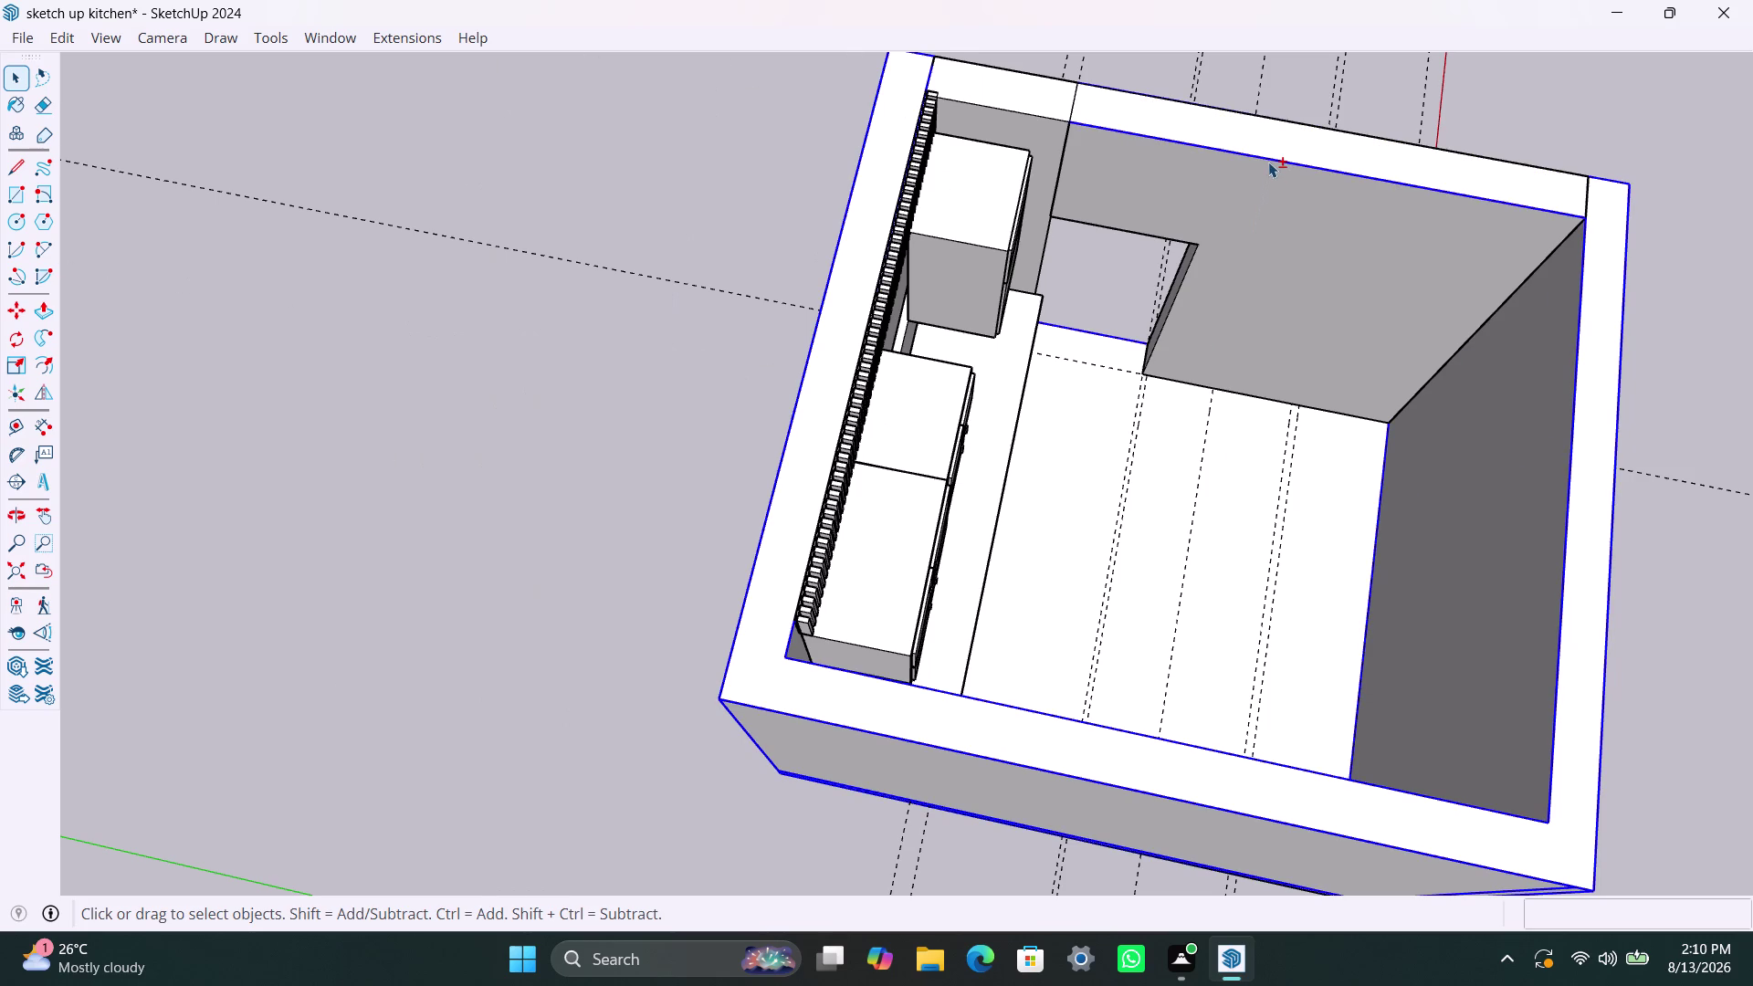
click(762, 352)
scroll(down, 3)
scroll(down, 3)
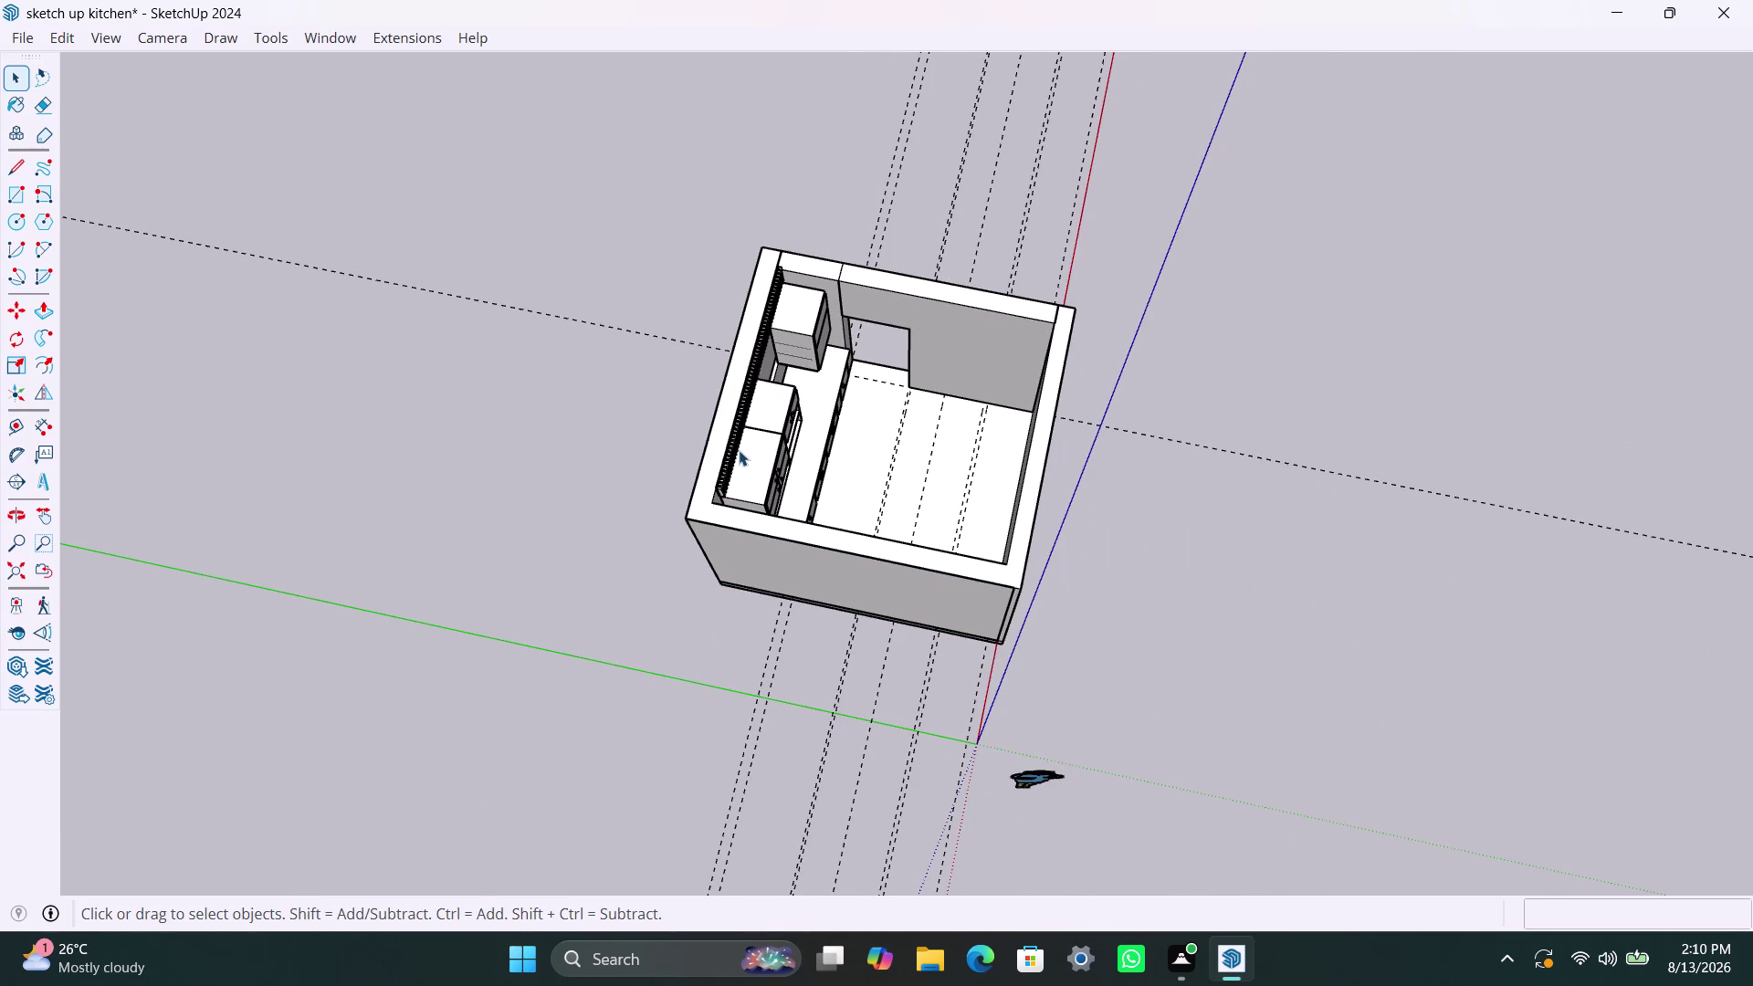
middle_drag(624, 591, 710, 639)
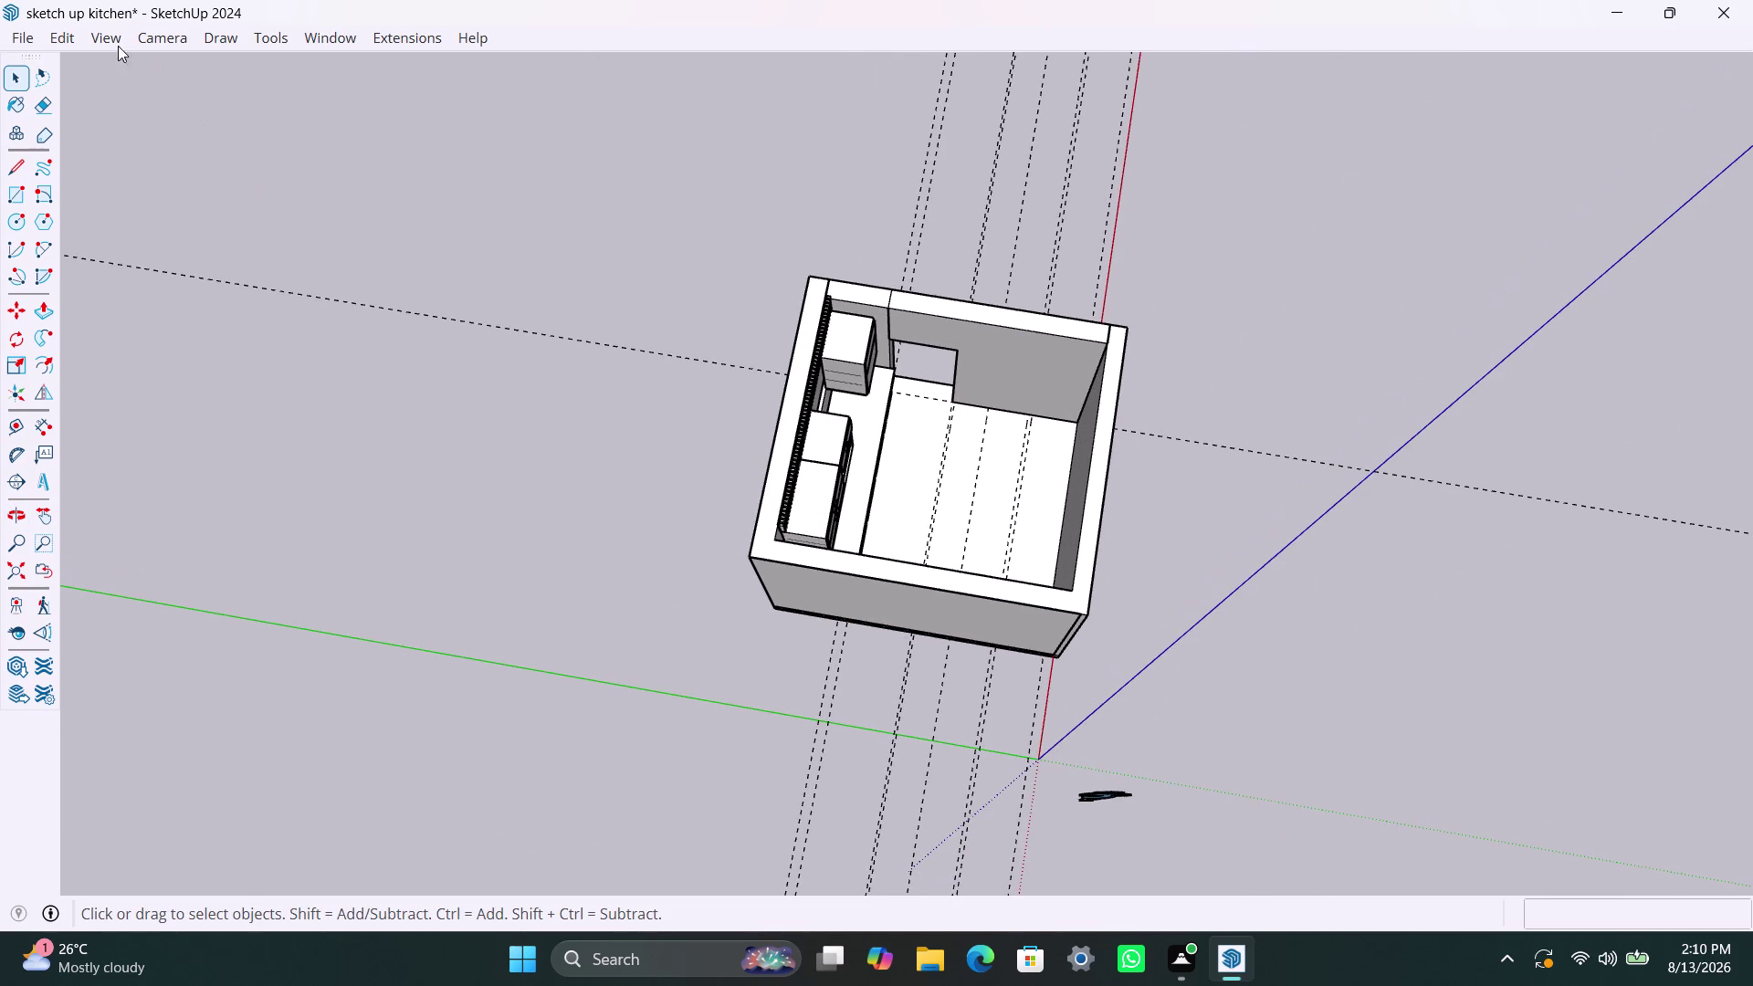
scroll(down, 3)
middle_drag(419, 505, 597, 568)
scroll(up, 3)
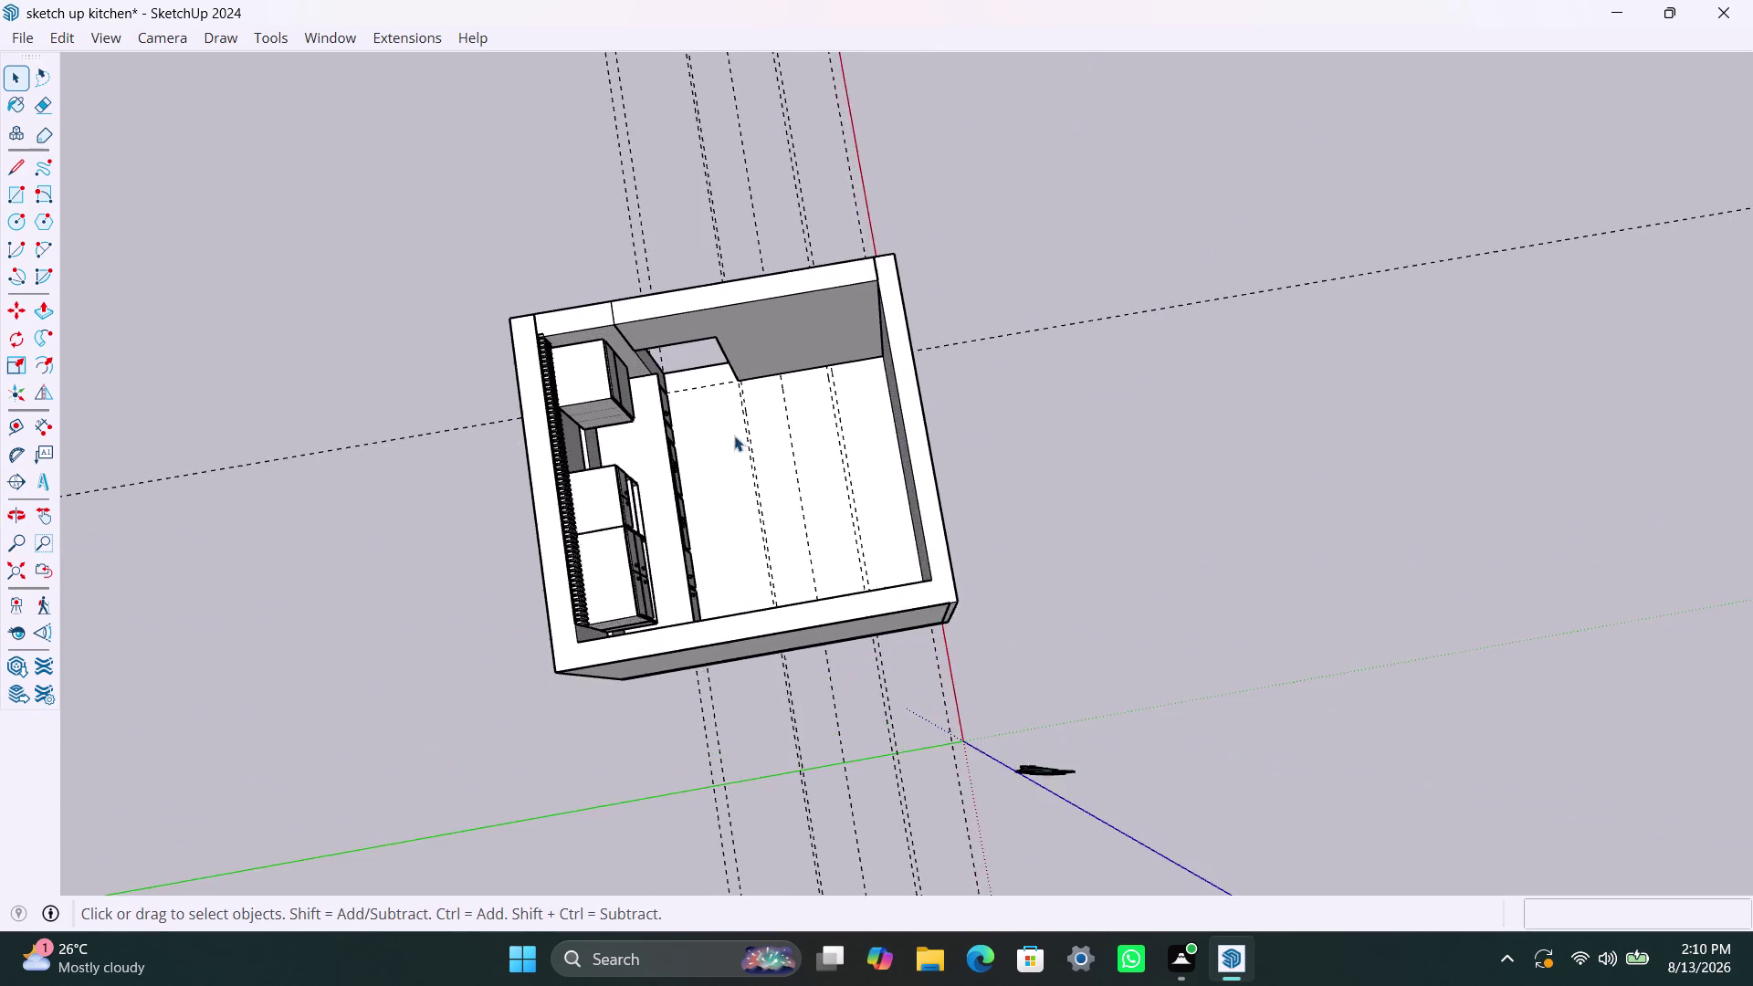
scroll(up, 3)
Move the room shell group off to the side of the cabinets.
click(1040, 507)
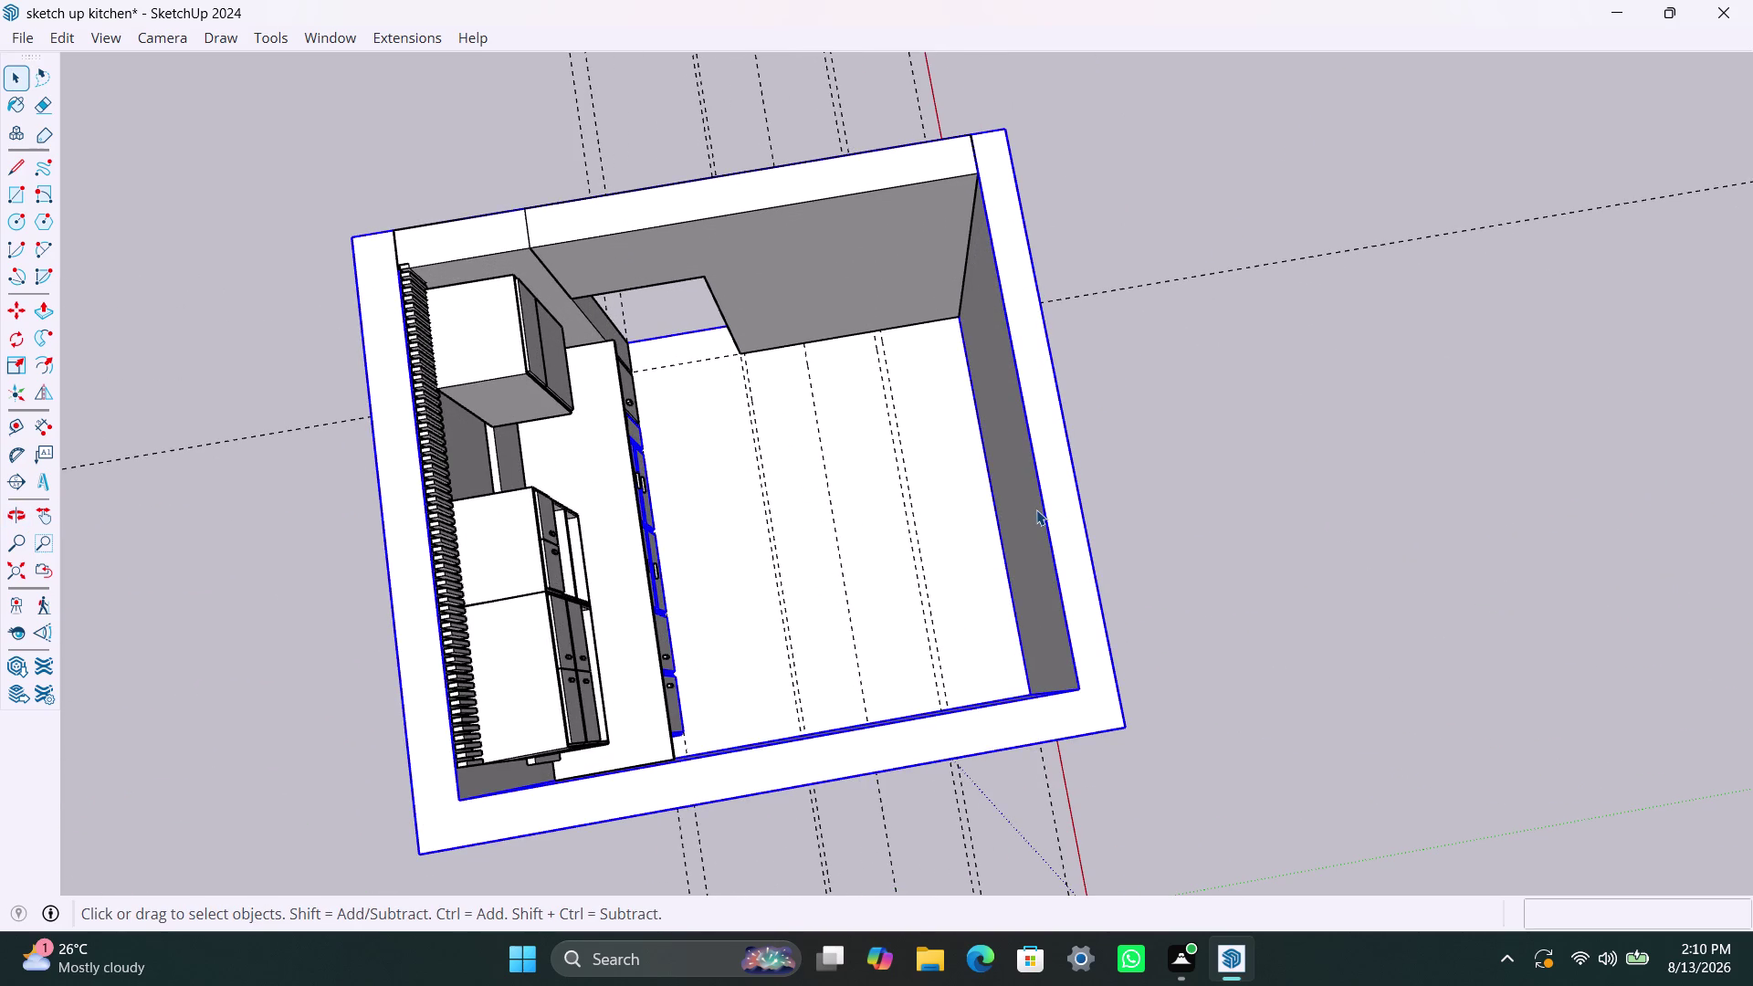
key(m)
click(1039, 509)
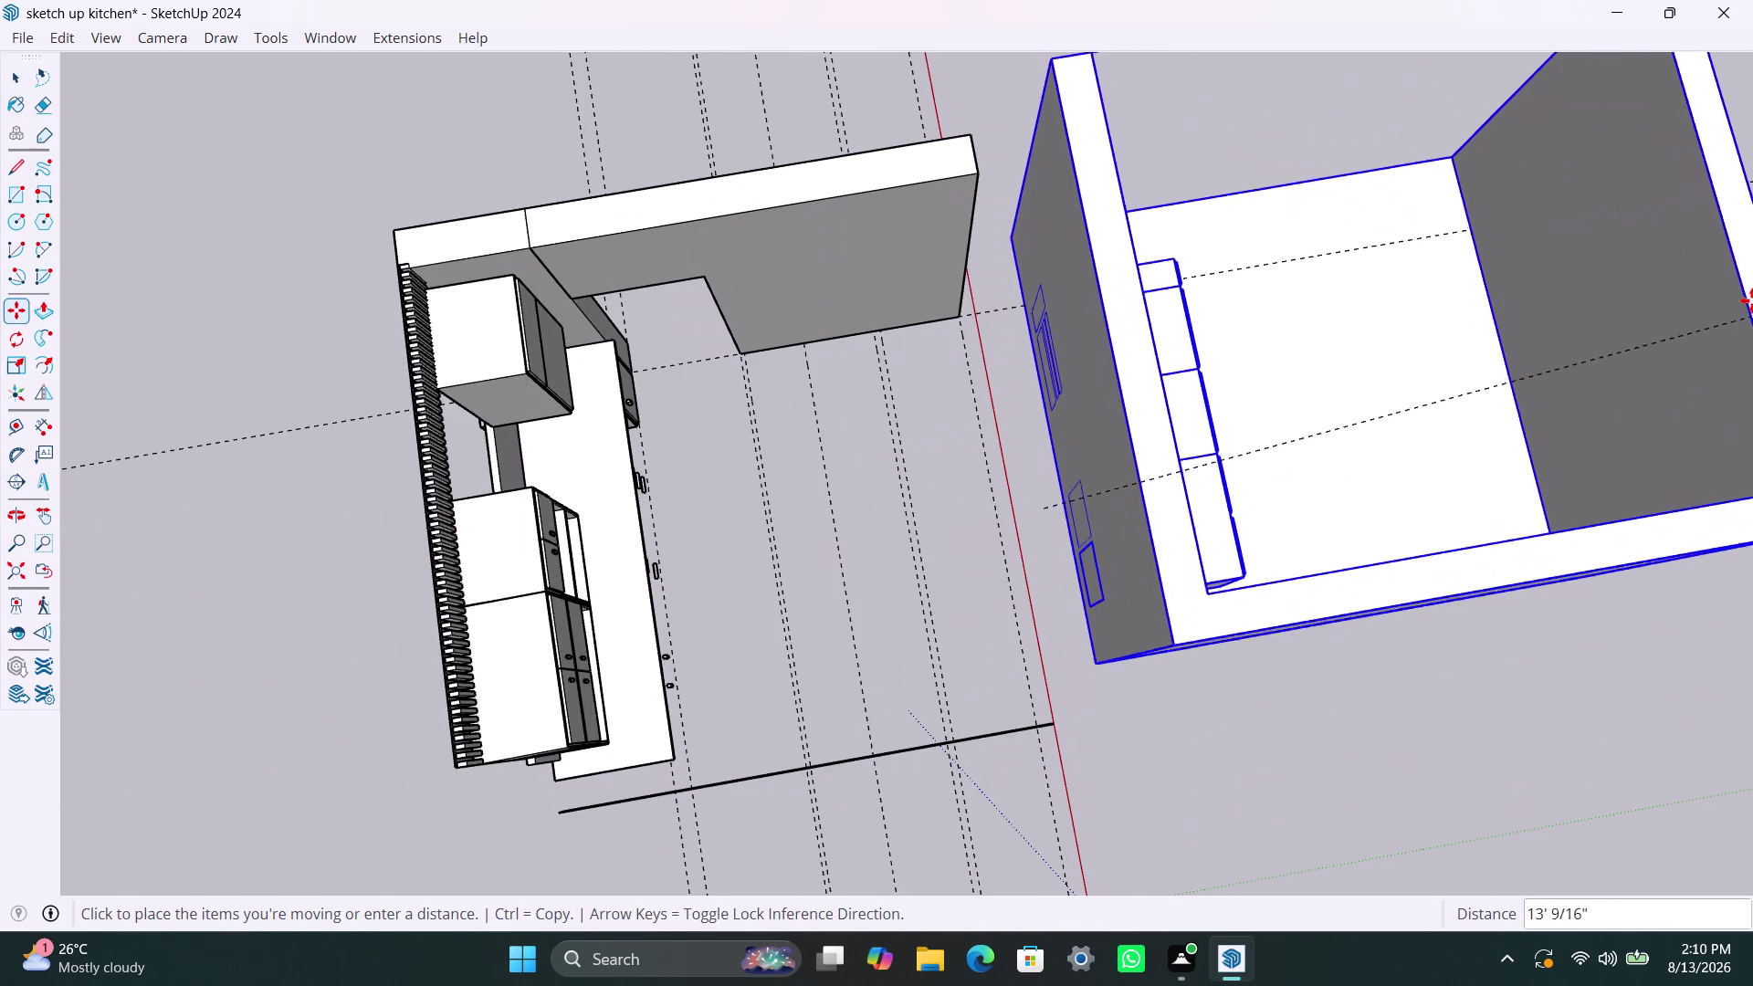
scroll(down, 3)
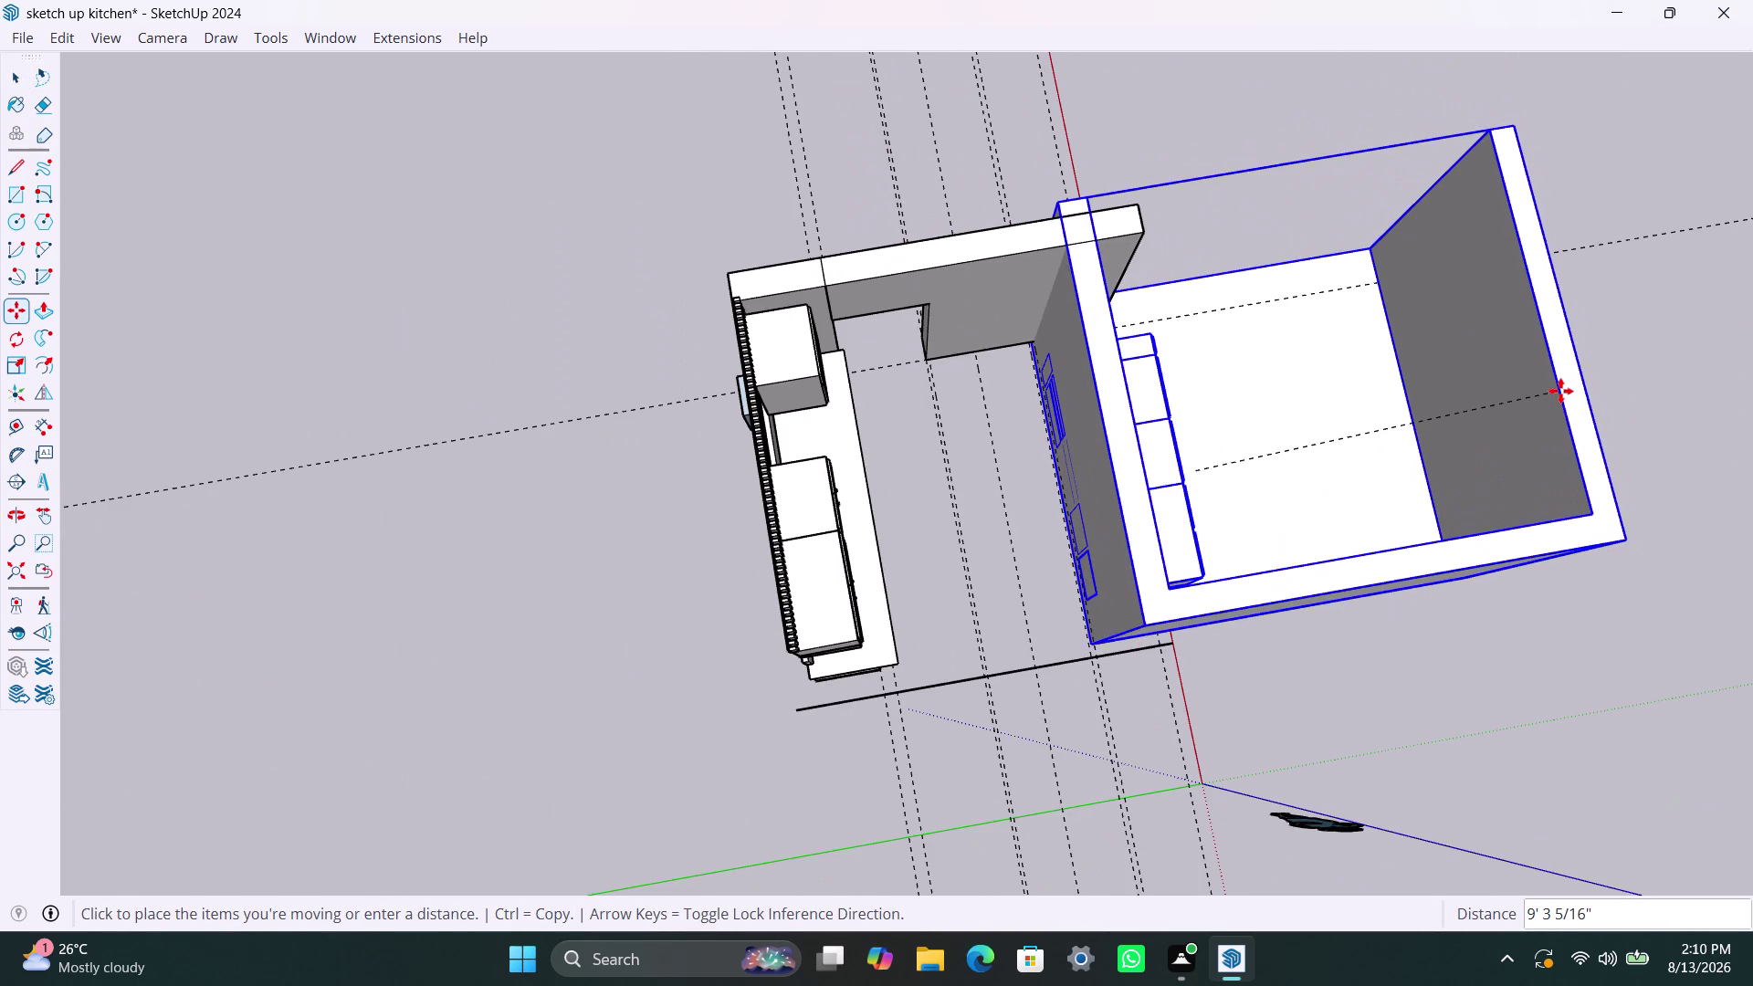
middle_drag(1560, 391, 982, 394)
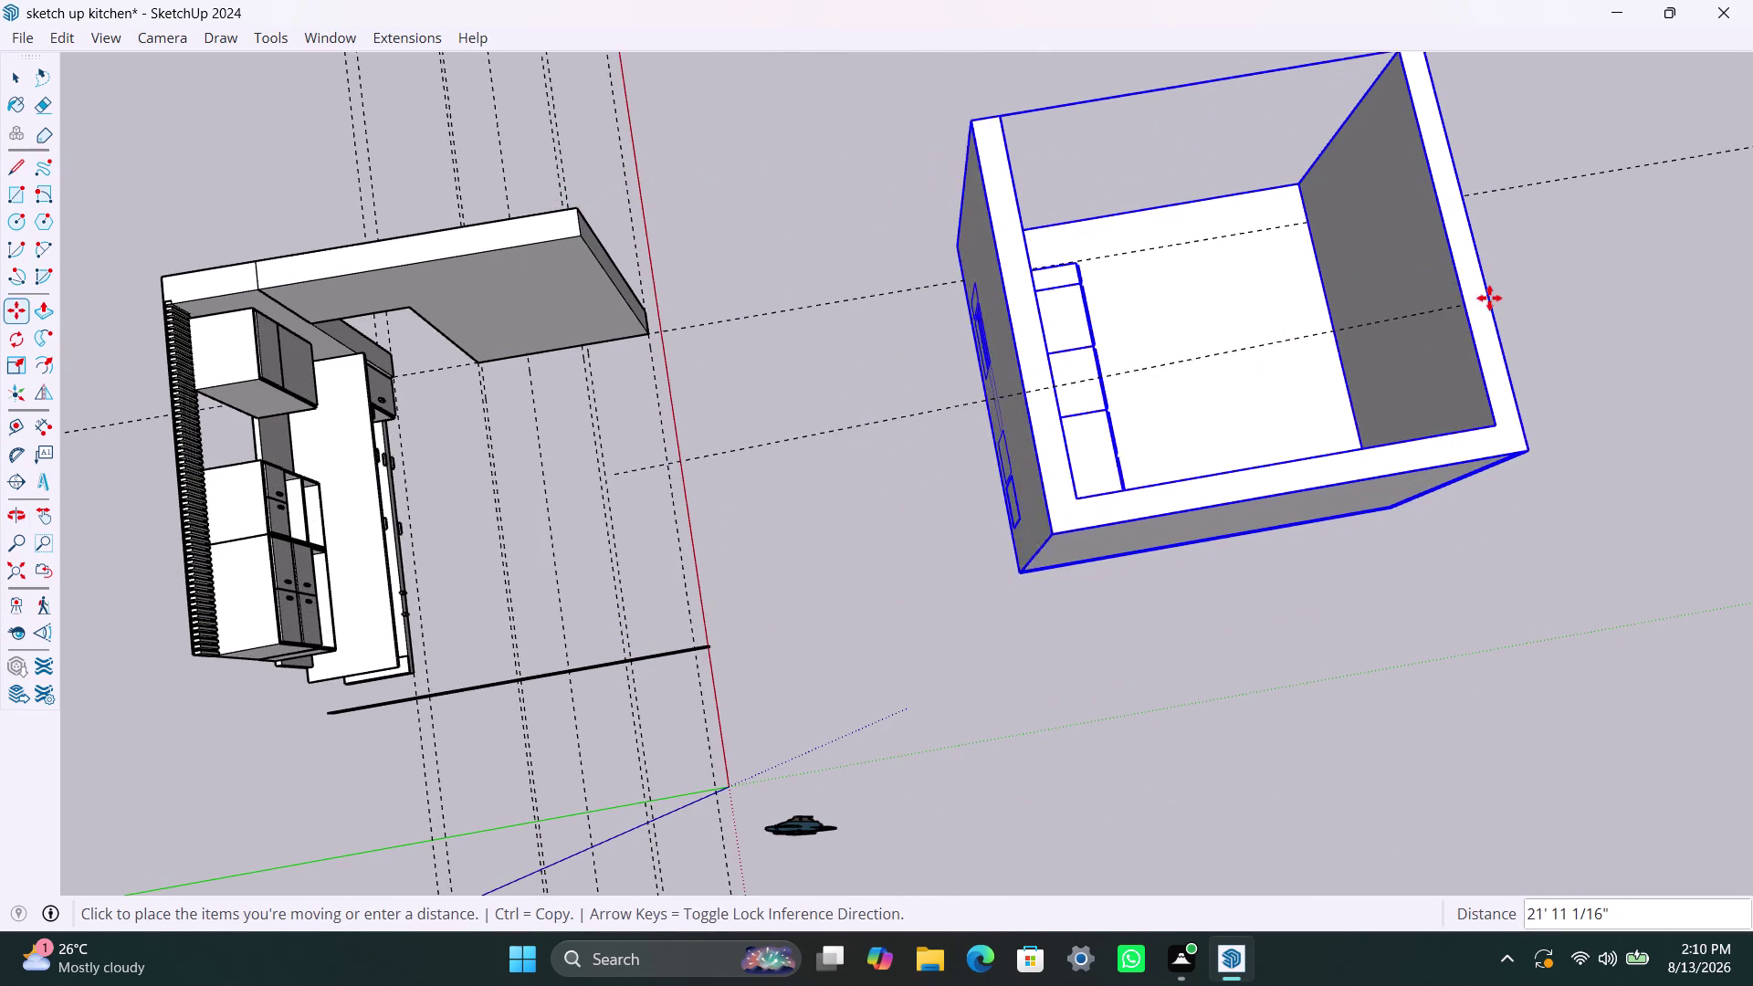
click(1492, 297)
key(space)
click(846, 474)
Orbit from eye level and overhead to inspect the separated shell and cabinets.
scroll(up, 3)
middle_drag(830, 682, 837, 640)
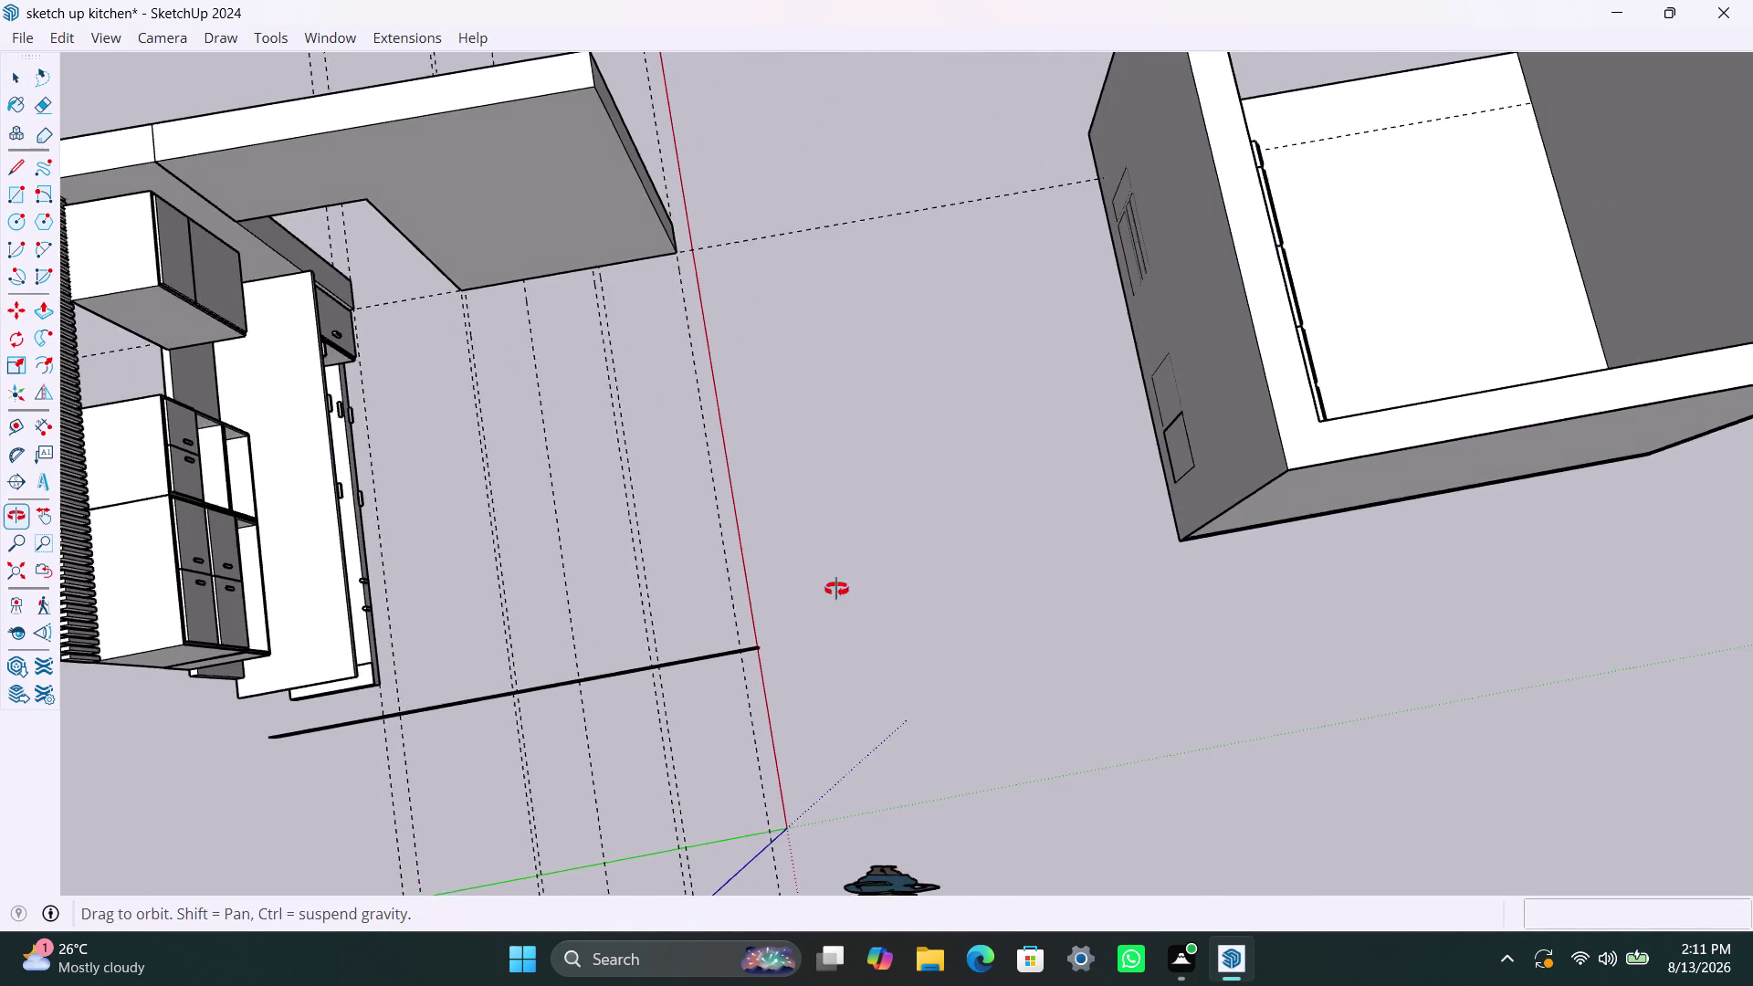
middle_drag(836, 640, 738, 123)
middle_drag(1089, 734, 1010, 81)
middle_drag(1136, 596, 726, 0)
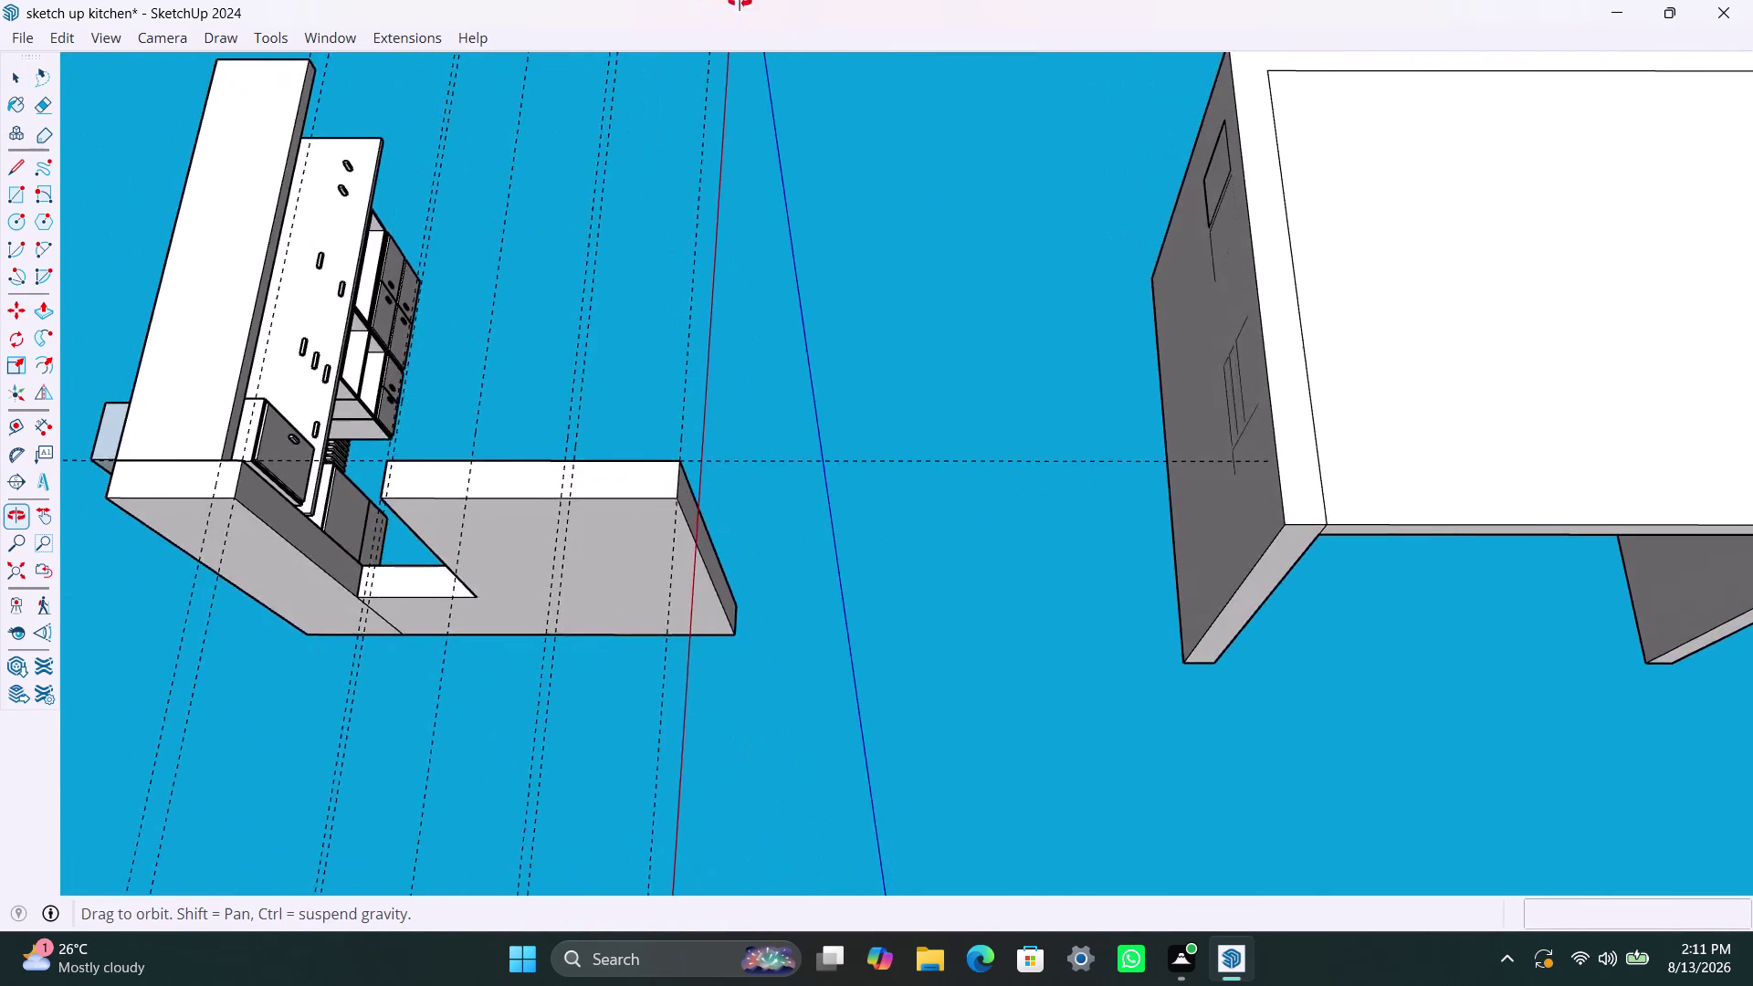
middle_drag(727, 0, 1126, 985)
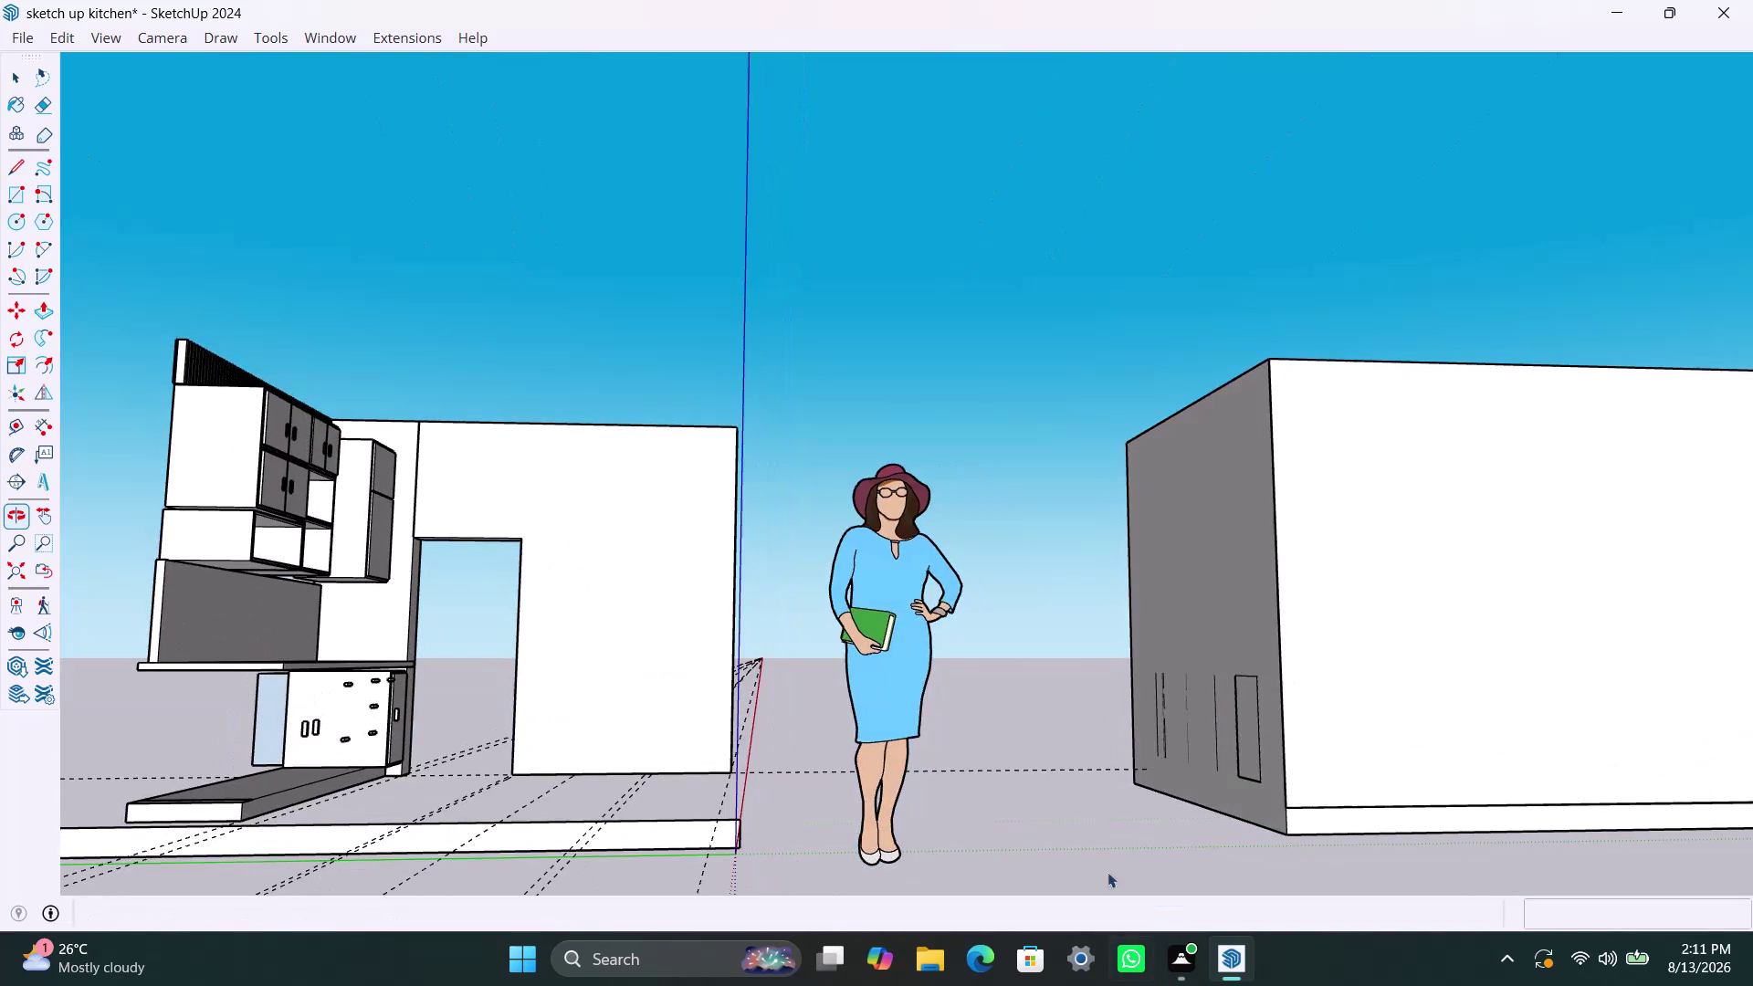
scroll(down, 3)
middle_drag(1010, 491, 1017, 979)
scroll(up, 3)
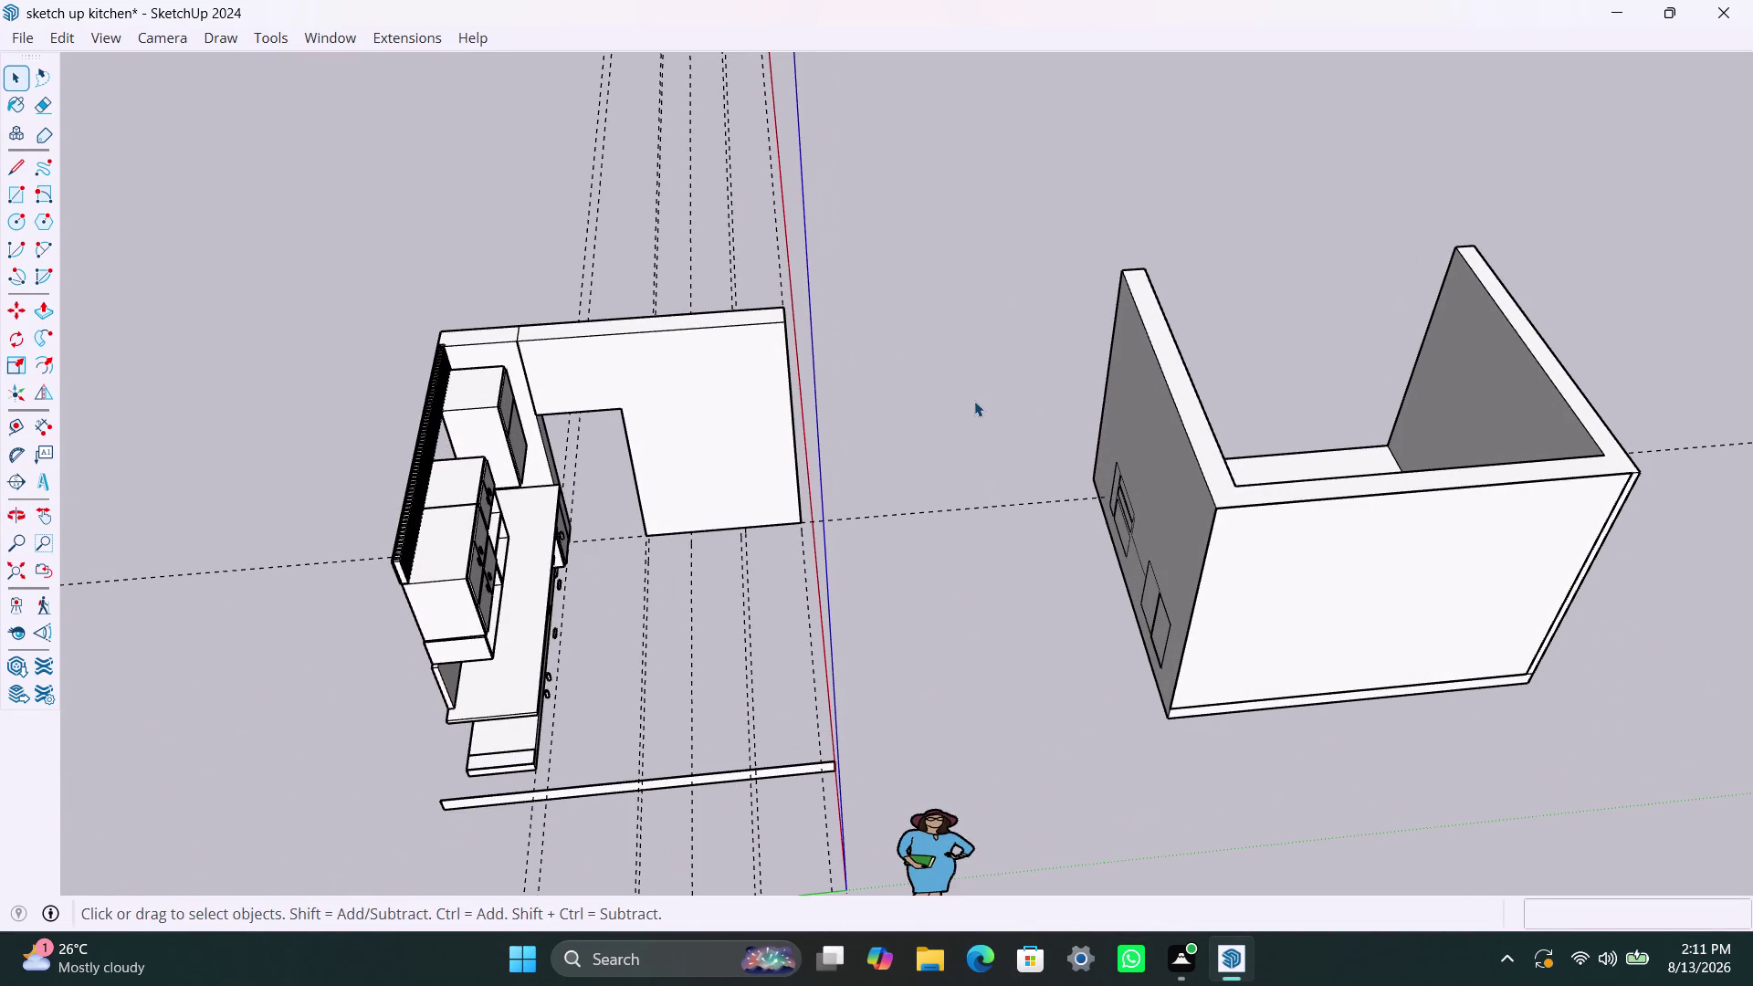